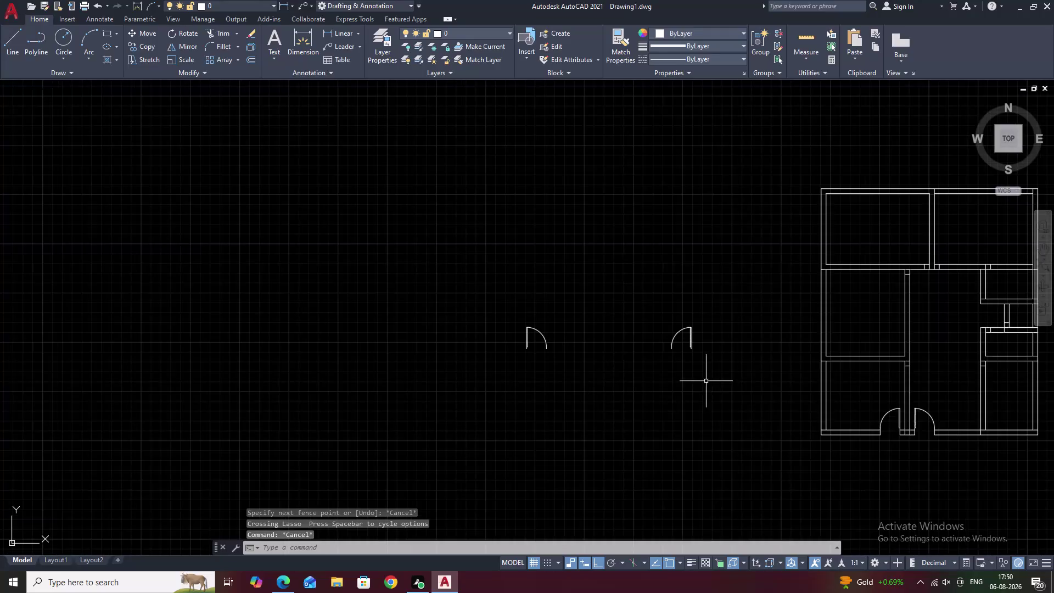
Bring the door swings into view and select the left loose door swing.
middle_drag(706, 381, 570, 358)
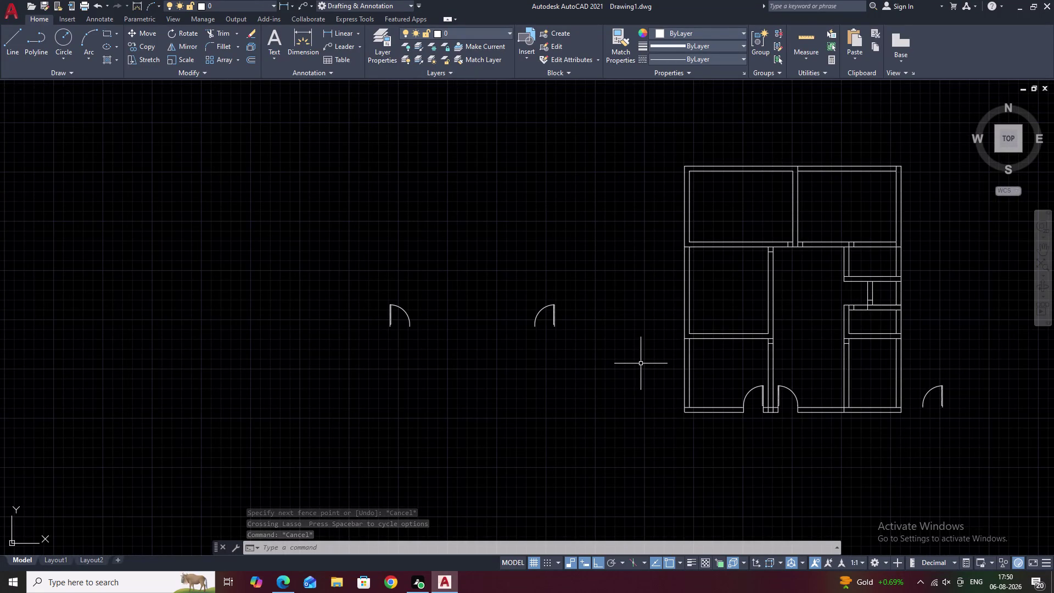
scroll(up, 3)
key(Escape)
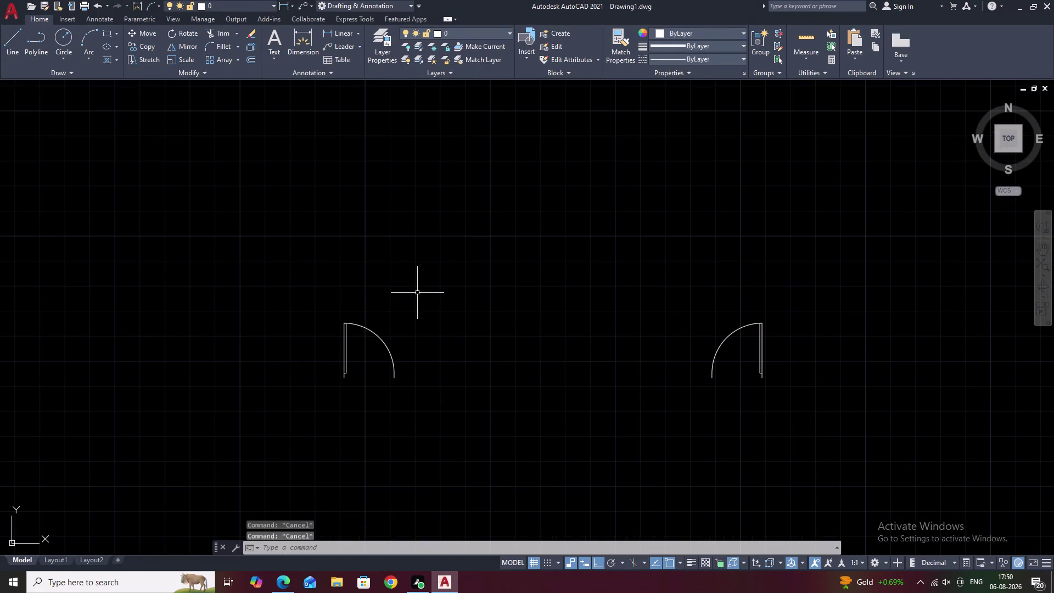
scroll(down, 3)
drag(414, 315, 396, 380)
click(414, 382)
right_click(414, 382)
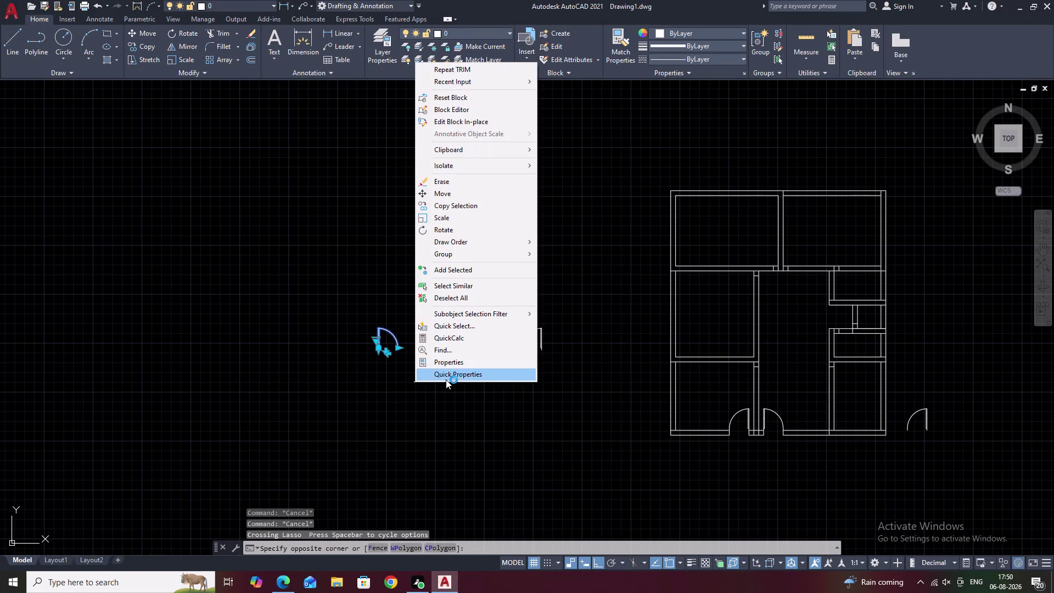
key(r)
key(Escape)
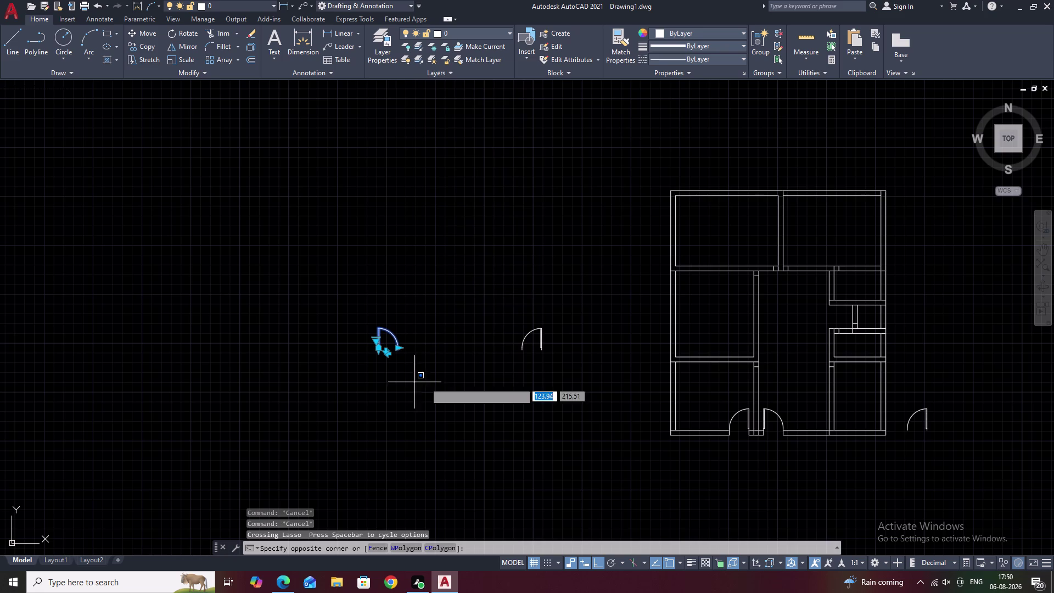
key(Escape)
Rotate the door swing with RO, then undo the incorrect rotation.
text(RP)
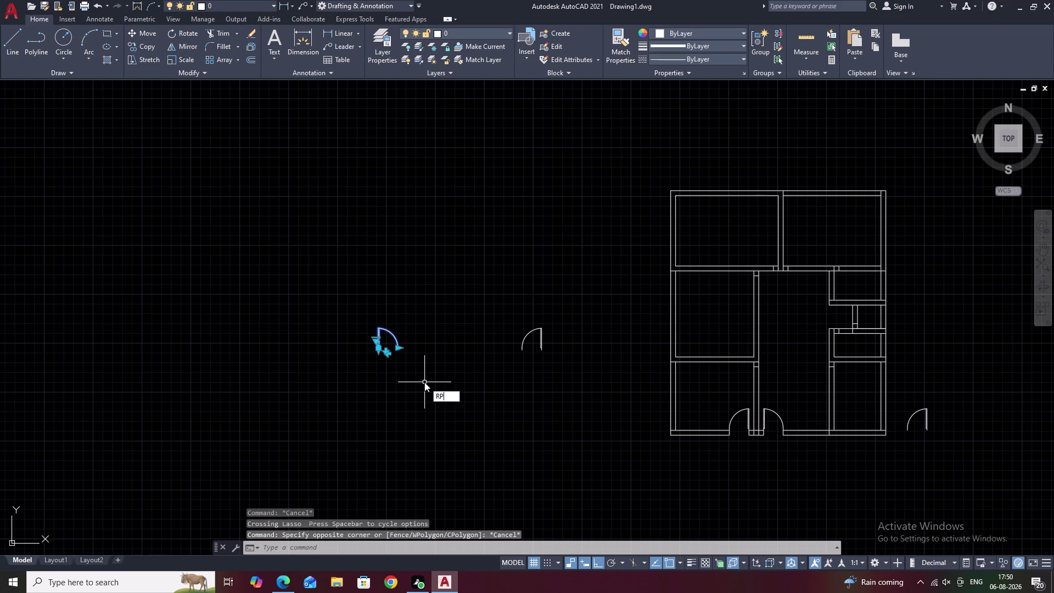
key(BackSpace)
text(O)
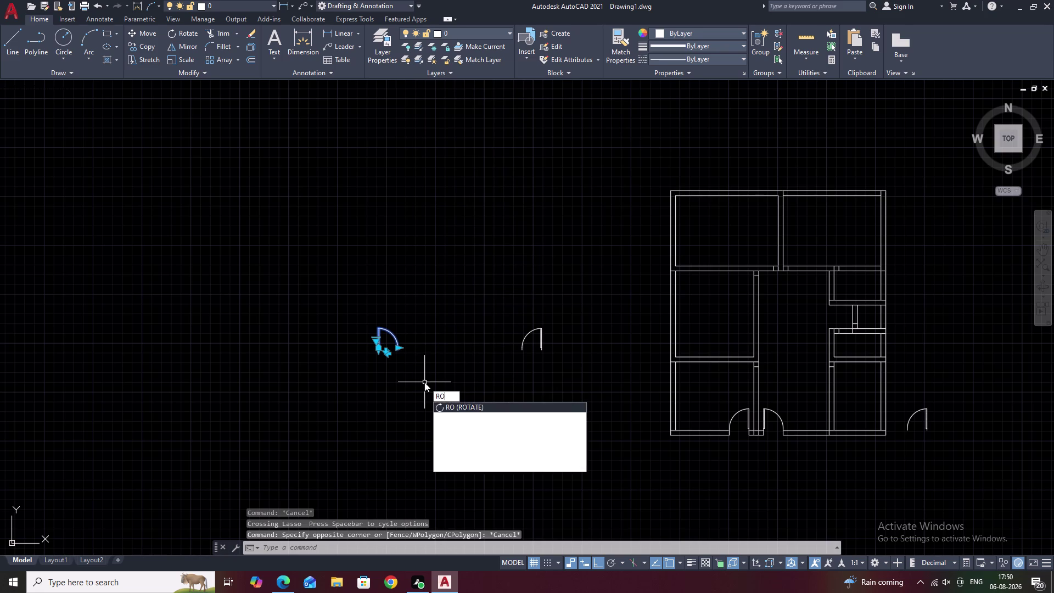
key(space)
scroll(up, 3)
click(371, 340)
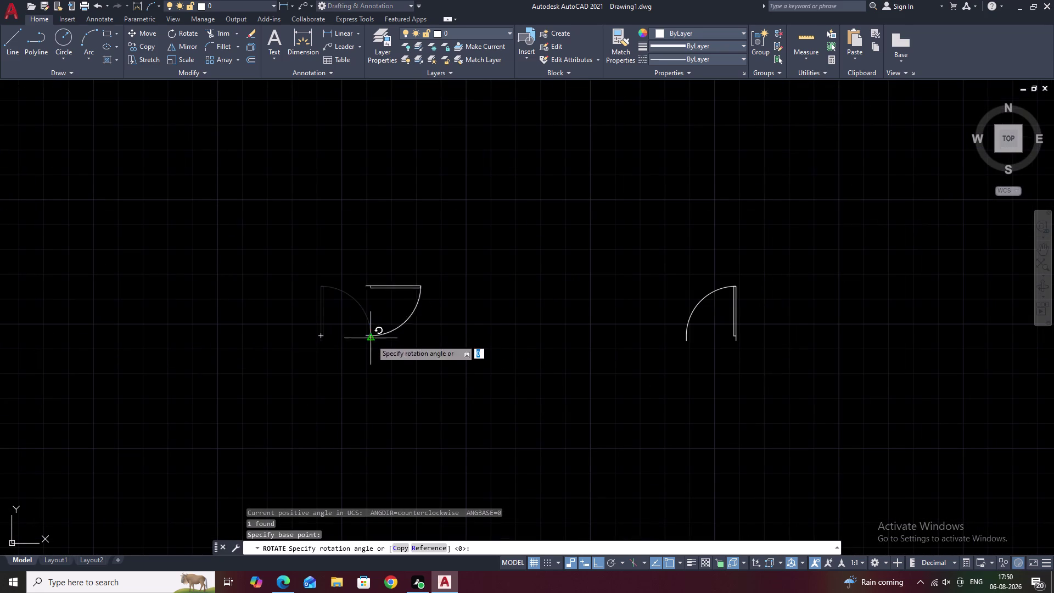
click(346, 285)
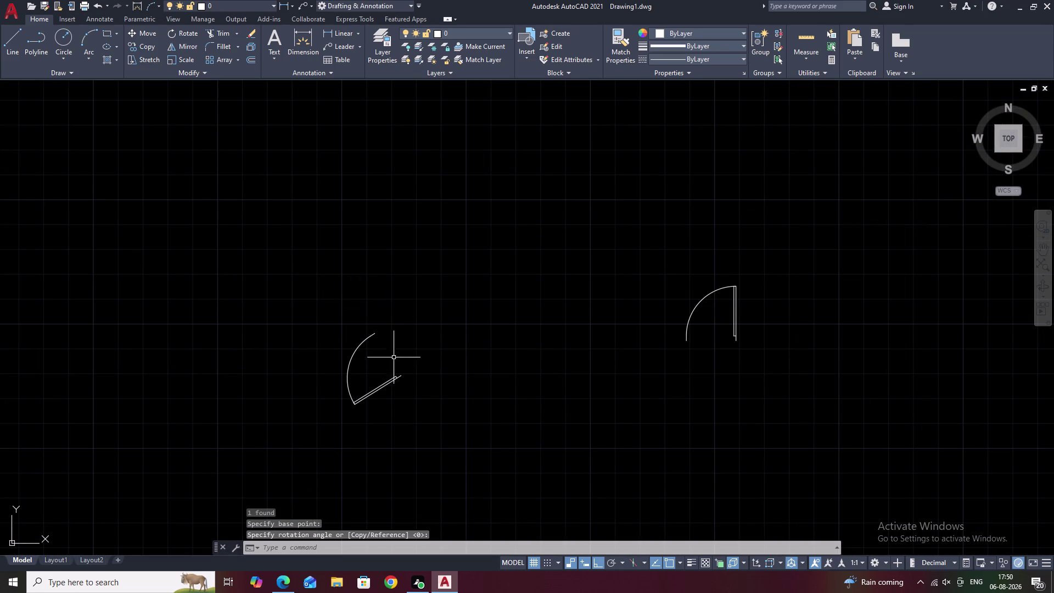
key(ctrl+z)
key(Escape)
Reselect the left door swing and rotate it 90 degrees.
drag(399, 320, 369, 321)
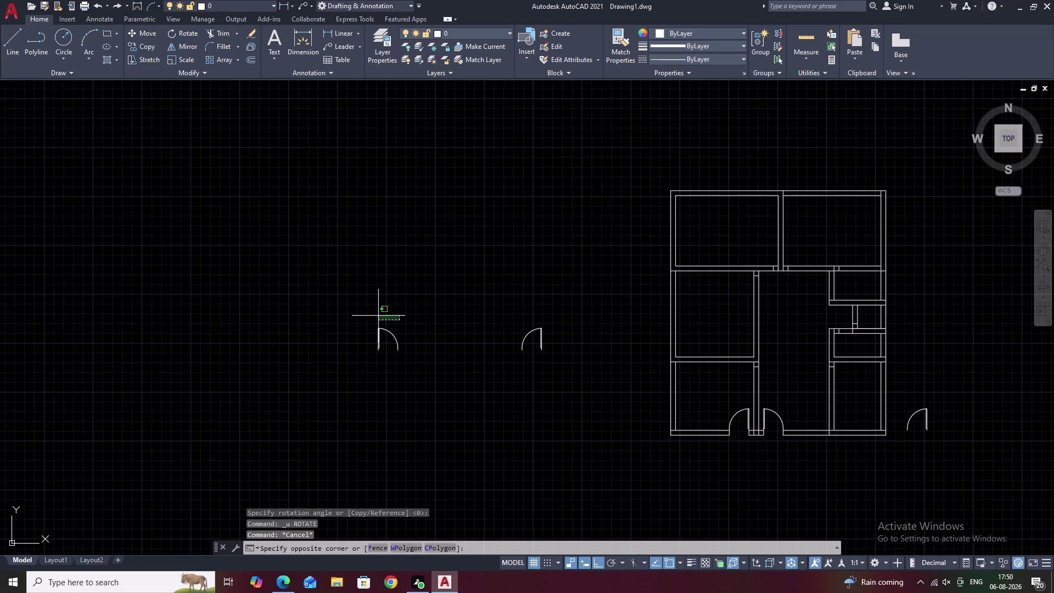
drag(370, 321, 407, 405)
text(RO)
key(space)
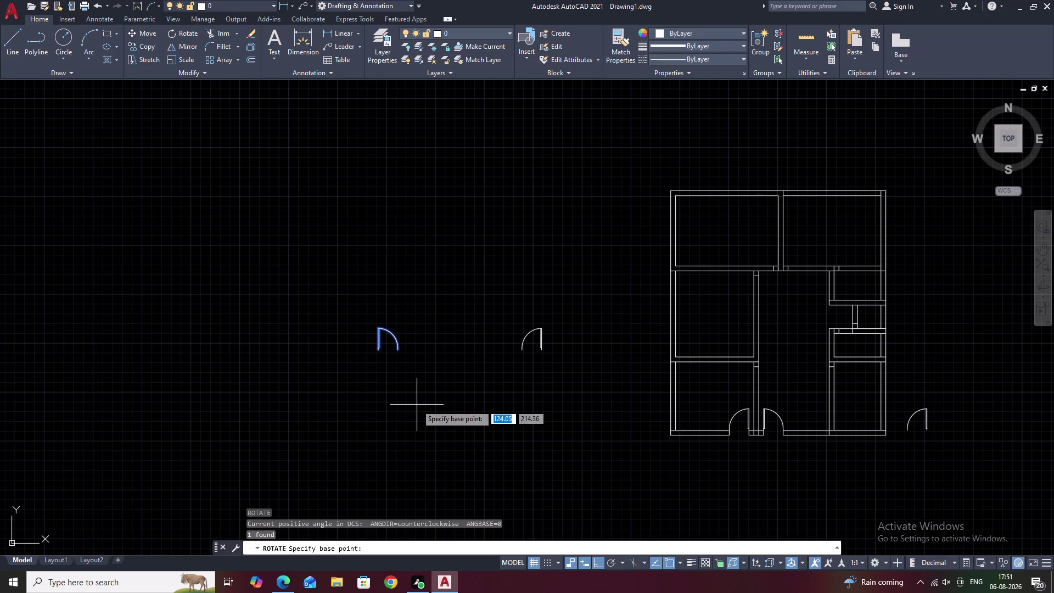
click(398, 353)
click(373, 303)
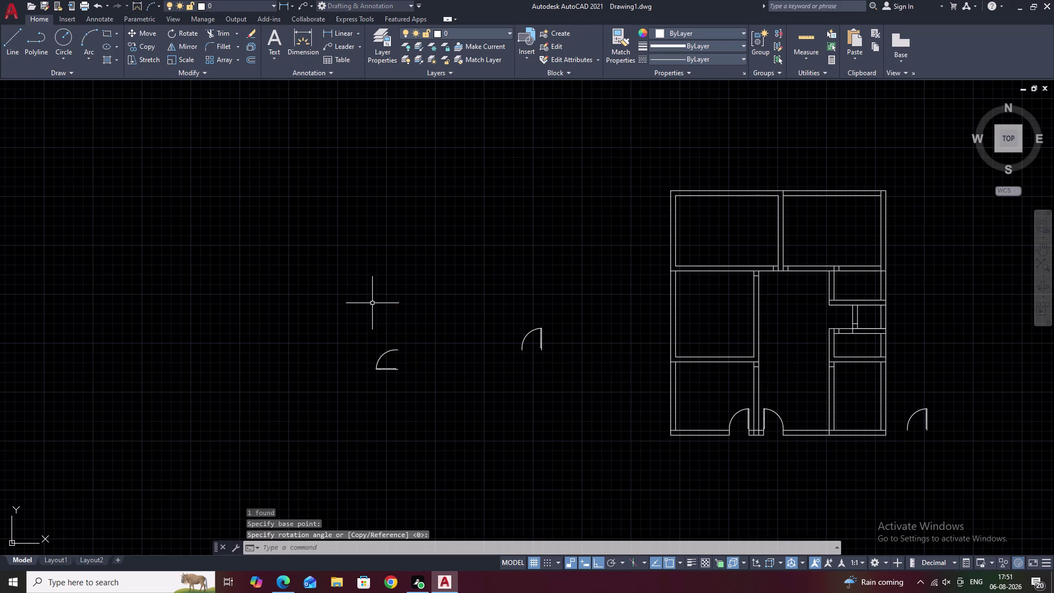
key(Escape)
Select the rotated door swing and start MIRROR.
drag(418, 340, 416, 426)
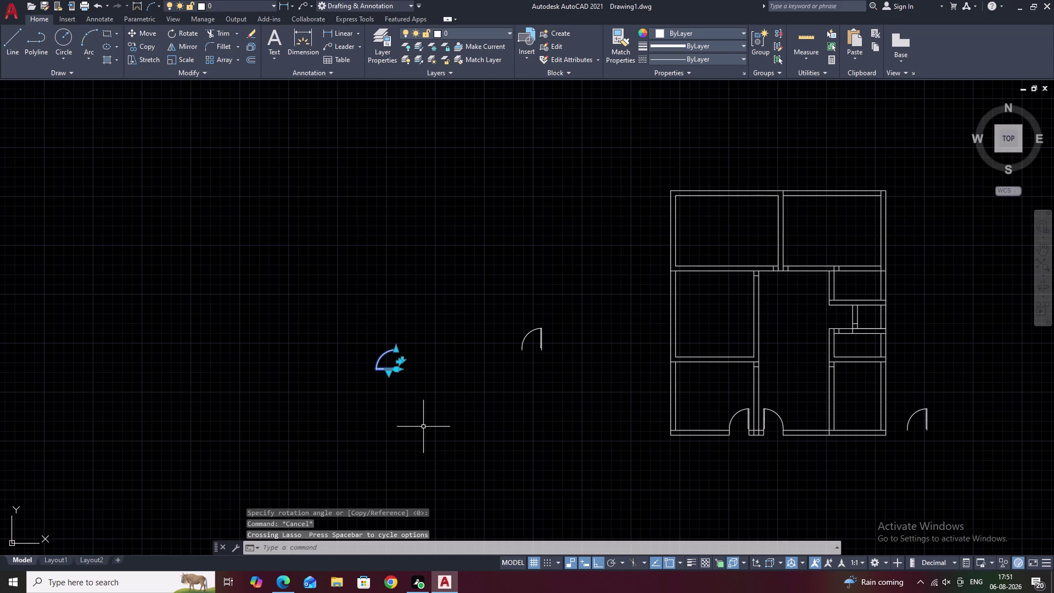
text(MI)
key(space)
Mirror the door swing across a drawn line, keeping the original.
click(399, 322)
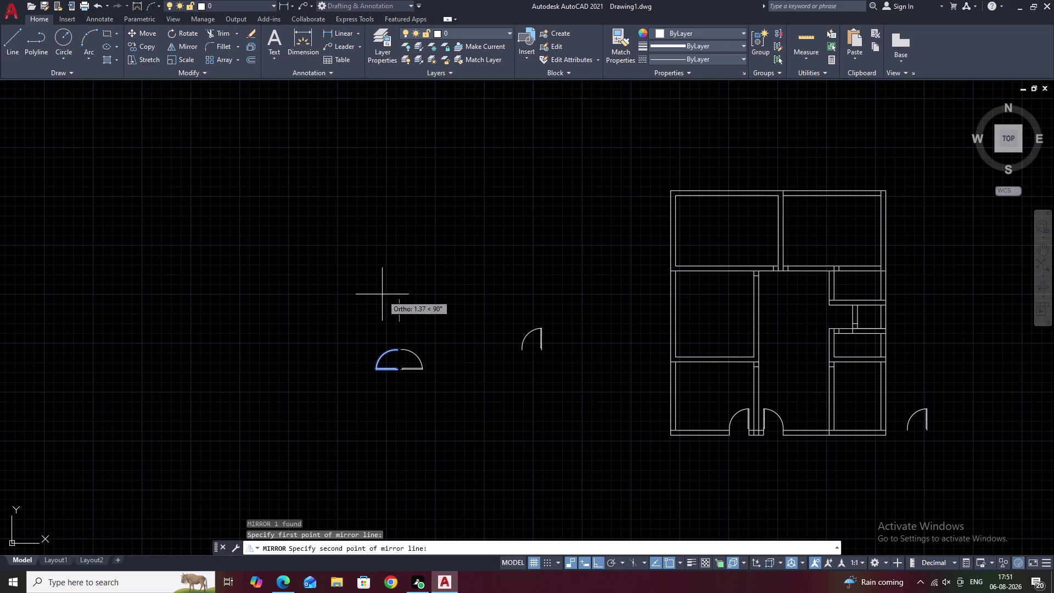
click(331, 353)
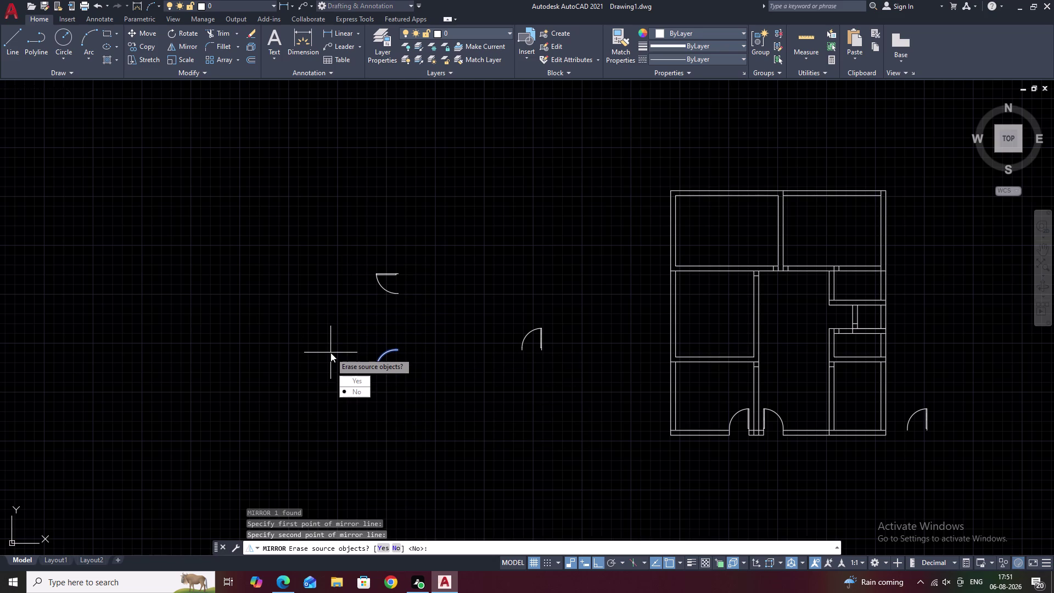
text(N)
key(space)
scroll(up, 3)
scroll(down, 3)
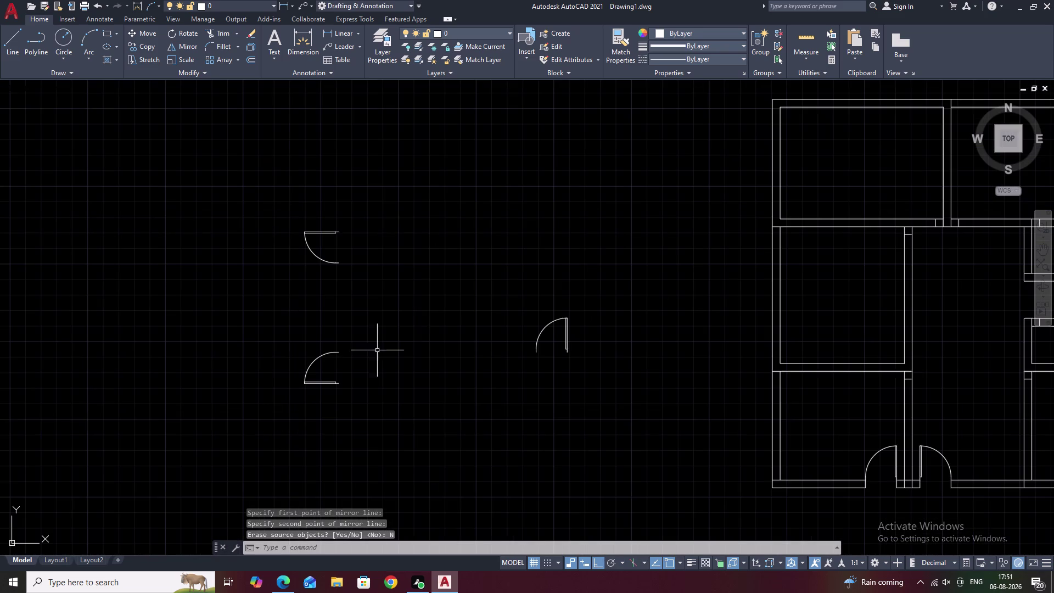
Move the mirrored copy against the interior wall of the plan.
drag(391, 216, 335, 303)
text(M)
key(space)
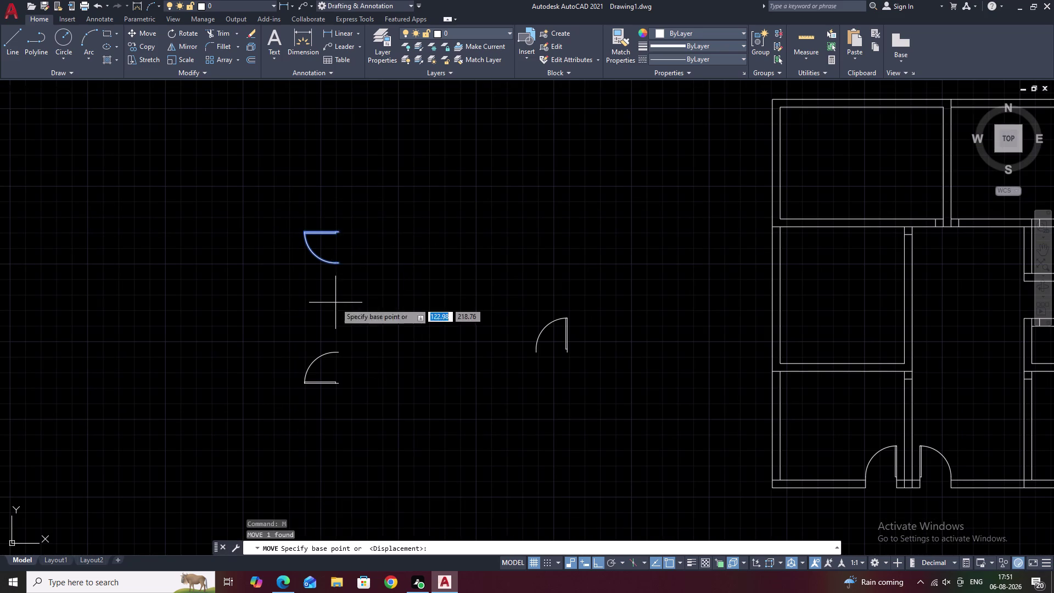
scroll(up, 3)
click(365, 235)
scroll(down, 3)
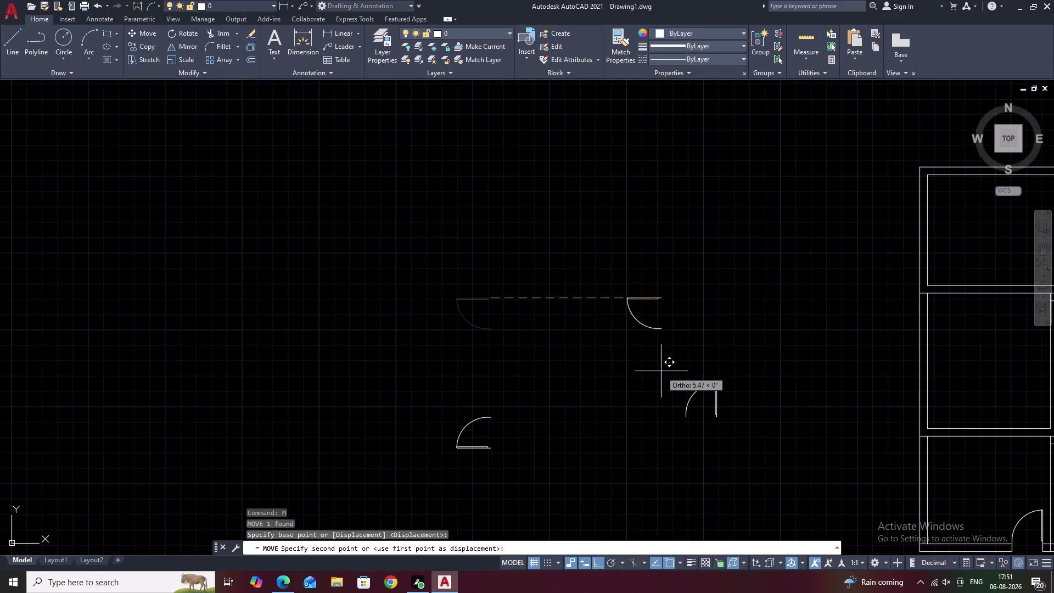
middle_drag(661, 371, 363, 280)
scroll(up, 3)
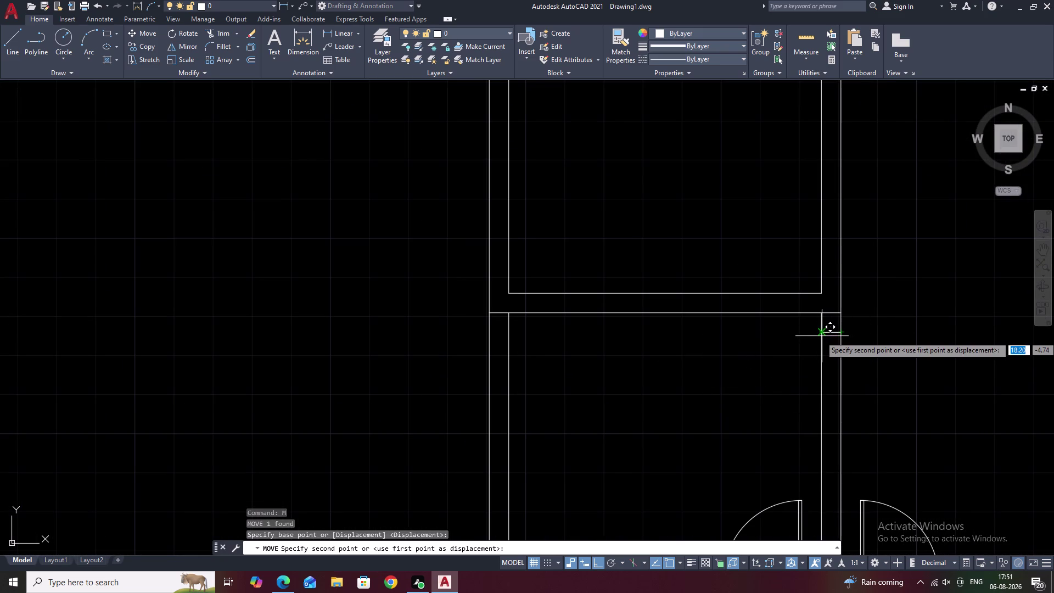
scroll(up, 3)
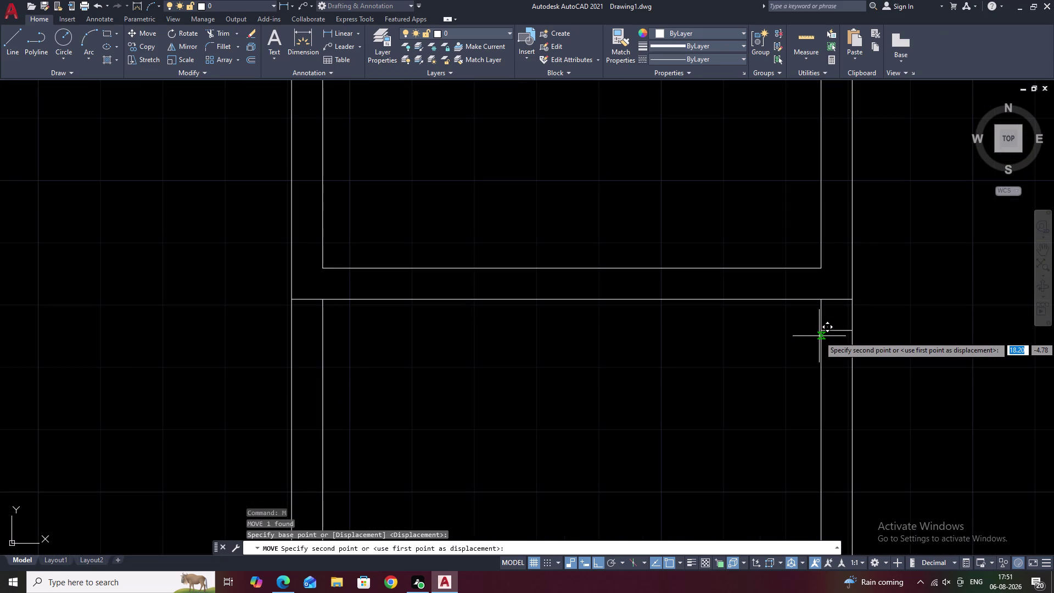
click(820, 333)
middle_drag(885, 380, 747, 354)
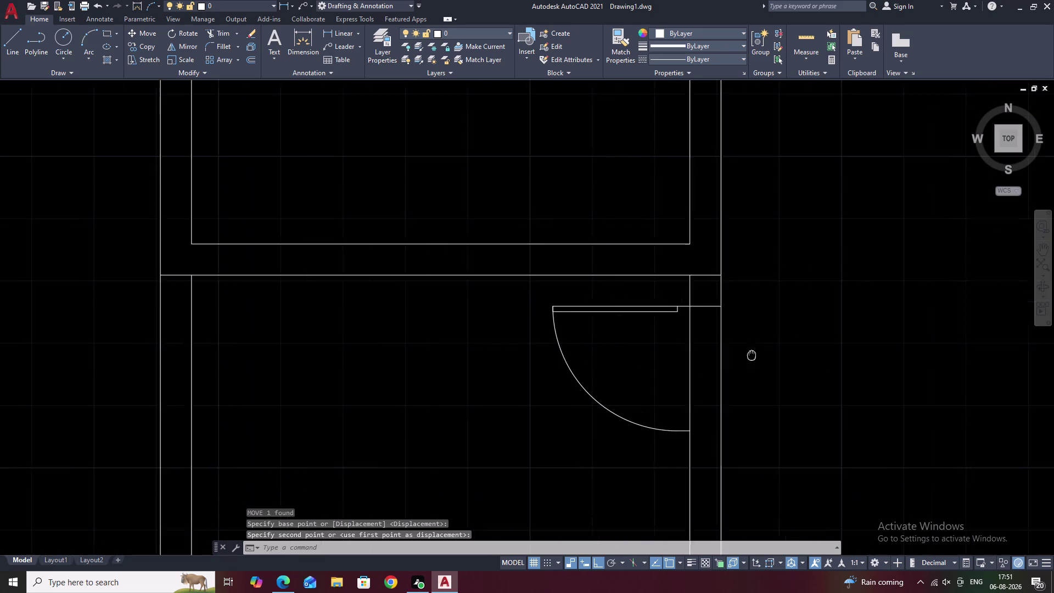
Offset the wall line at the default distance to mark the door opening edge.
middle_drag(747, 354, 737, 350)
key(Escape)
text(O)
key(space)
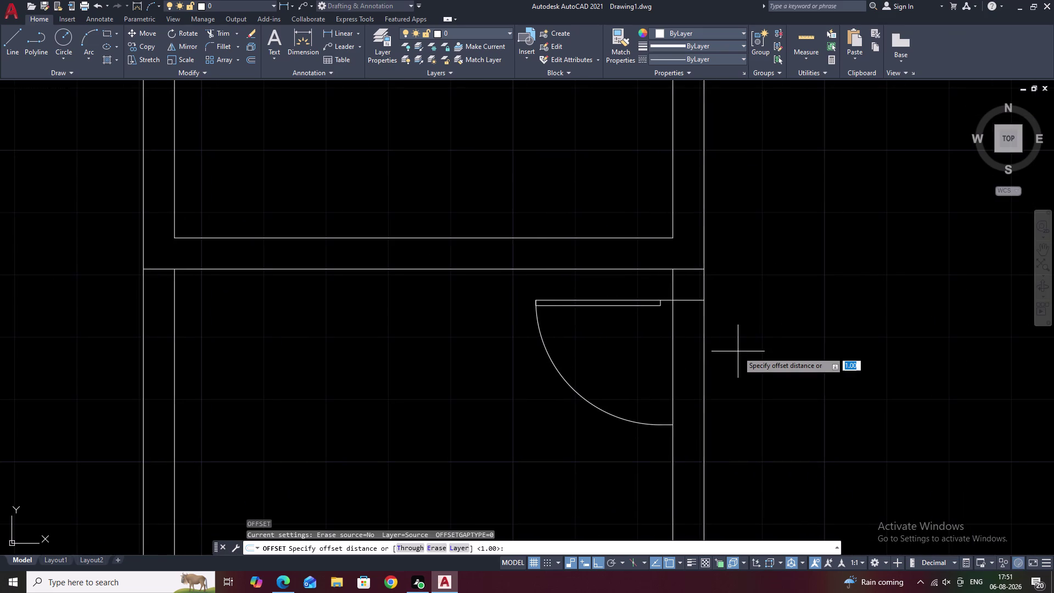
key(space)
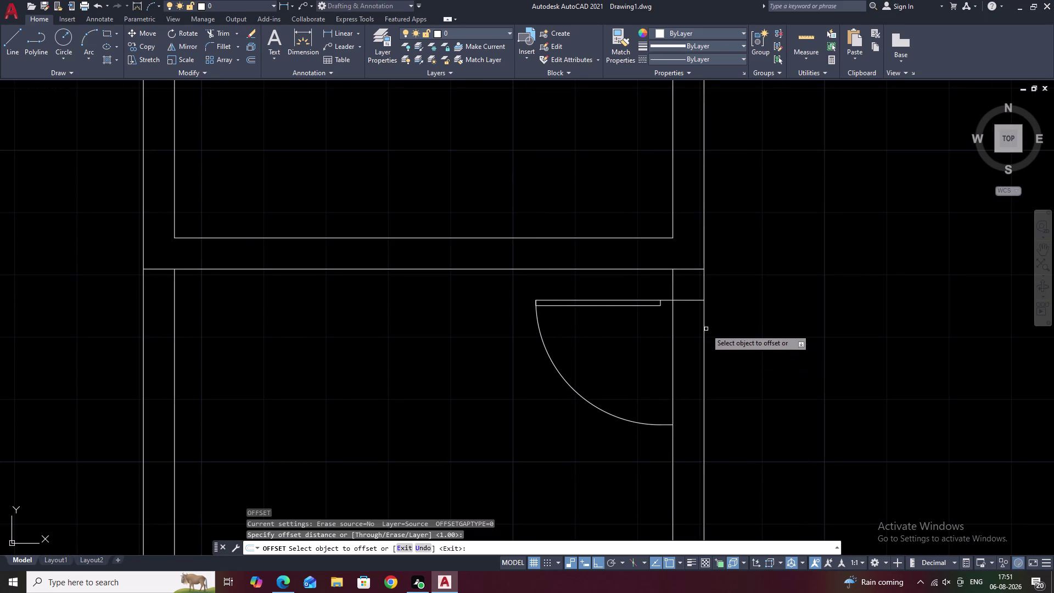
click(688, 300)
click(693, 359)
key(Escape)
key(Escape)
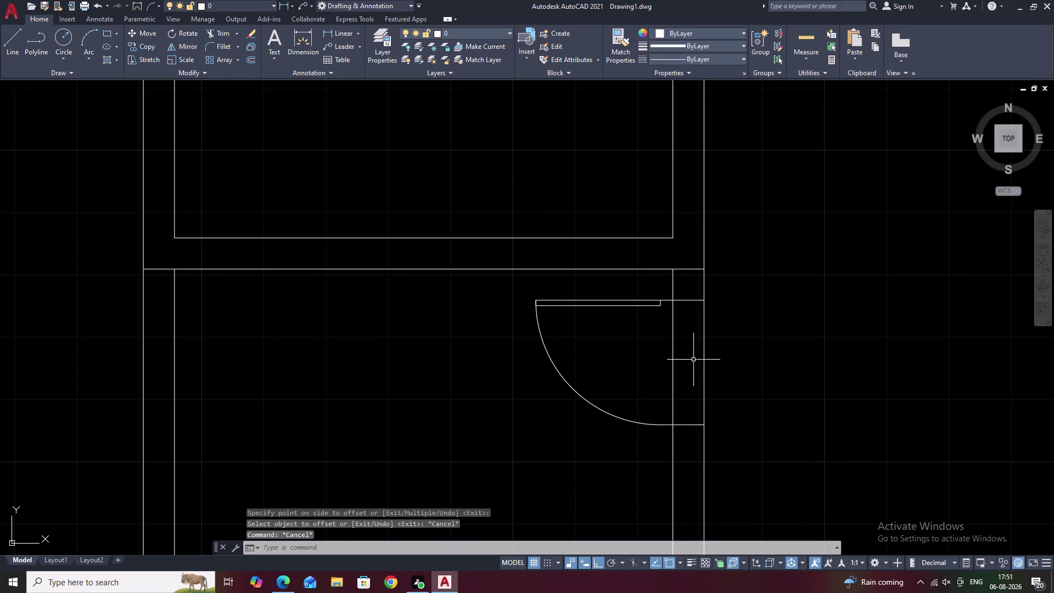
Trim the wall lines inside the door opening with a fence.
text(TR)
key(space)
drag(777, 352, 638, 366)
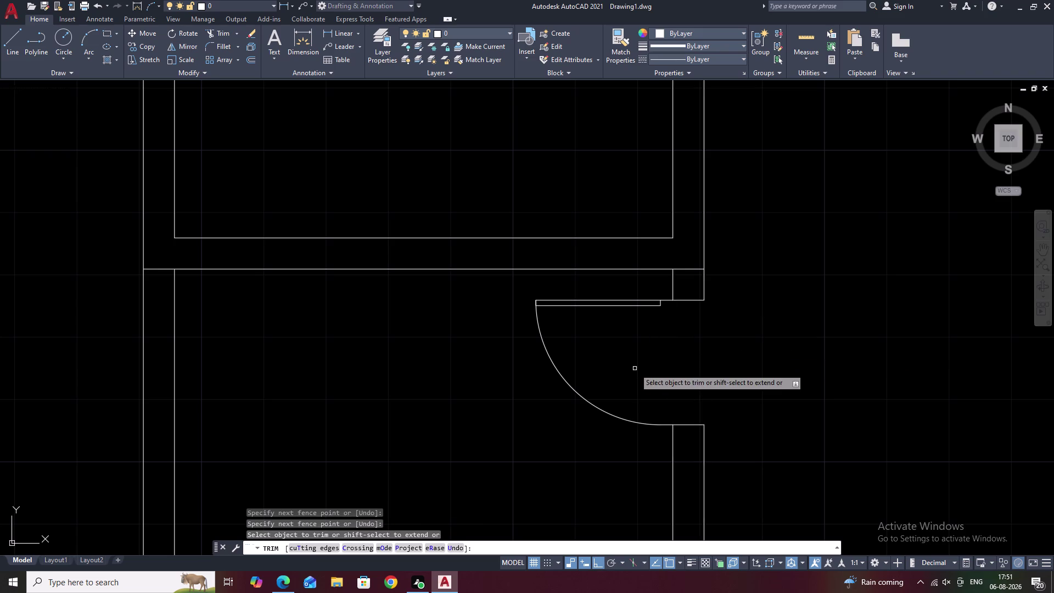
scroll(down, 3)
scroll(down, 3)
Zoom out and pan across the floor plan toward the loose door swings.
middle_drag(680, 379, 619, 443)
scroll(up, 3)
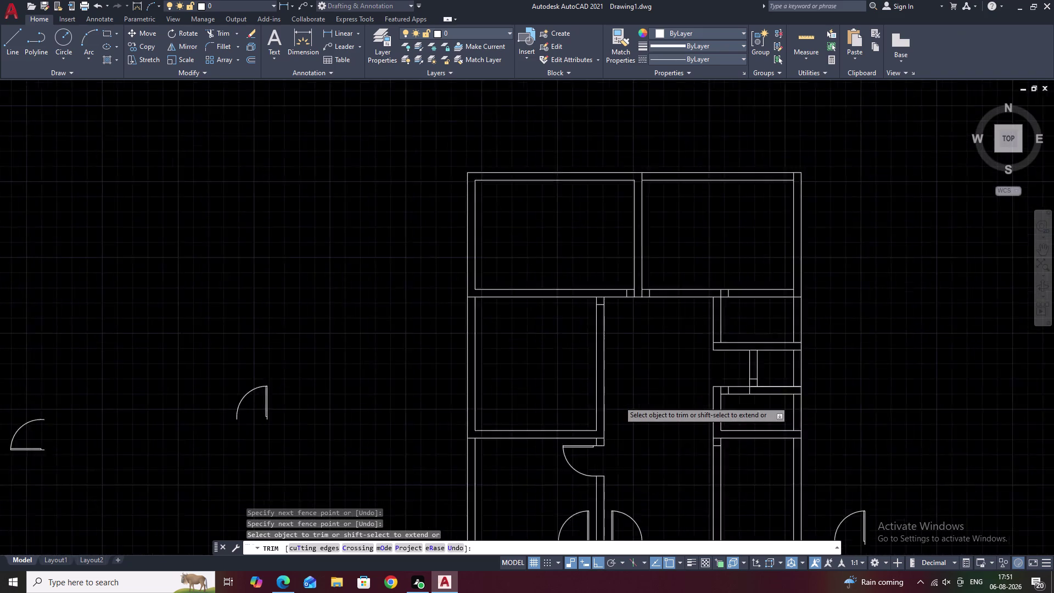
middle_drag(604, 422, 615, 391)
middle_drag(625, 367, 620, 444)
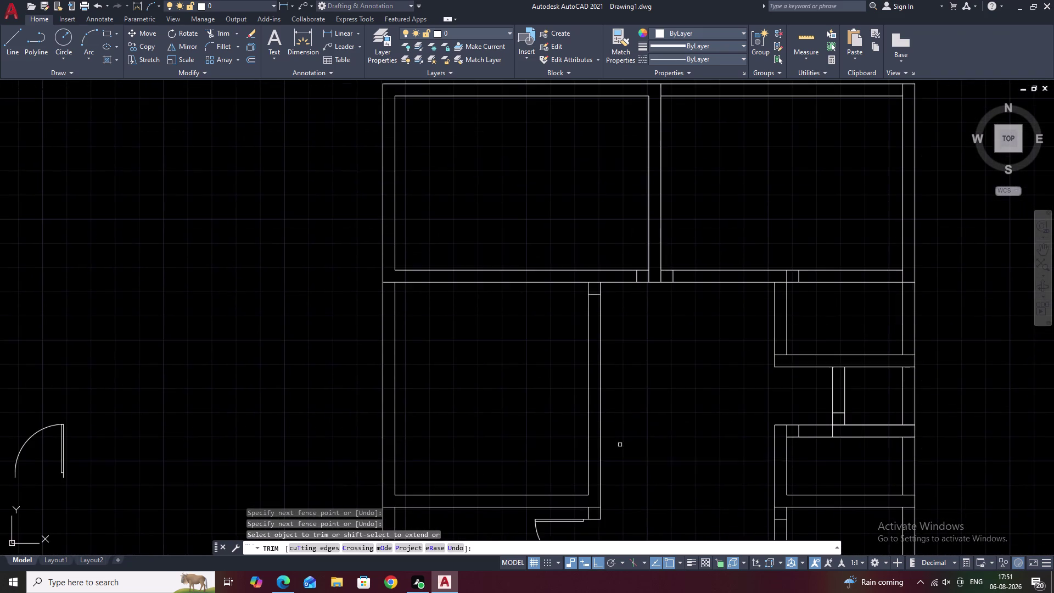
scroll(down, 3)
middle_drag(471, 386, 690, 362)
scroll(down, 3)
middle_click(689, 390)
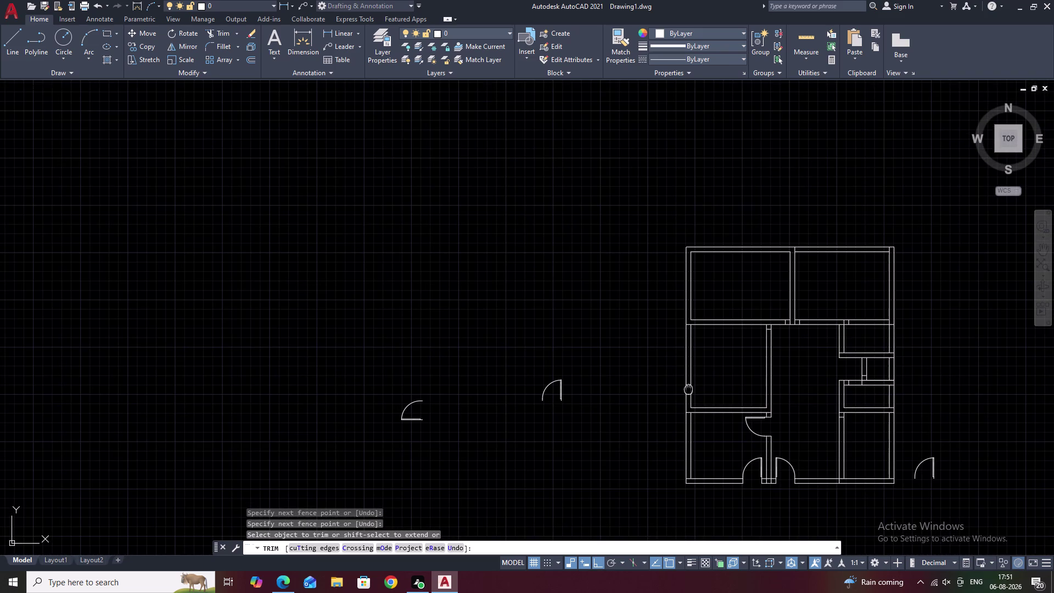
scroll(up, 3)
scroll(down, 3)
middle_drag(278, 411, 386, 364)
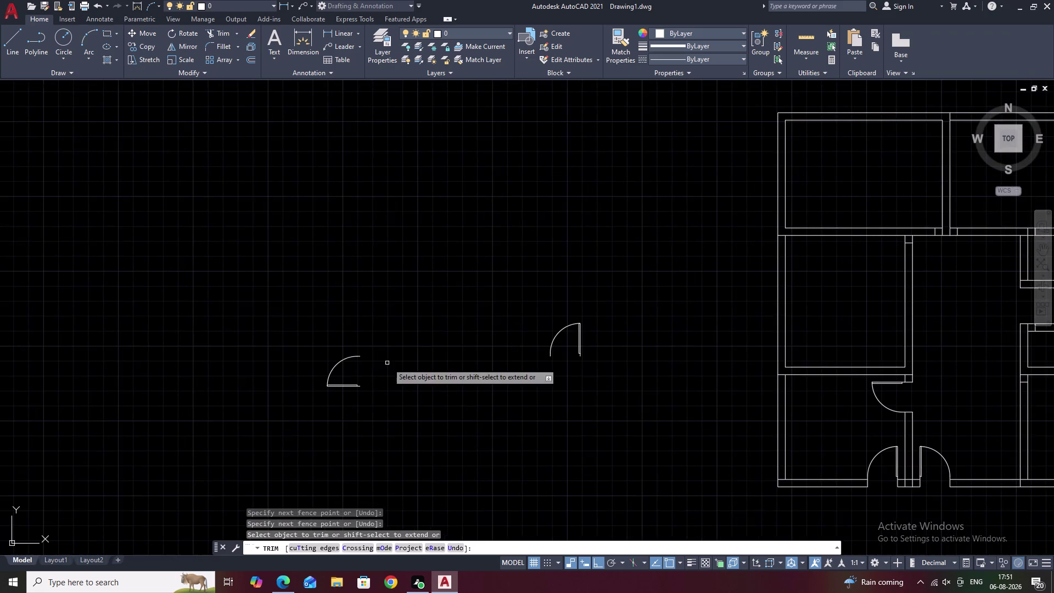
key(Escape)
scroll(up, 3)
click(357, 348)
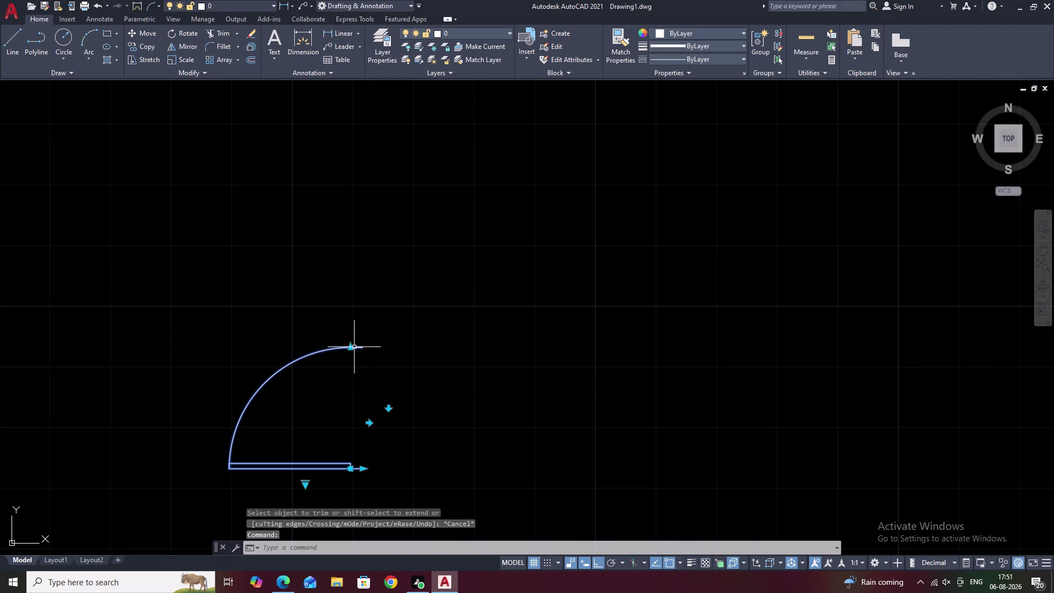
click(352, 347)
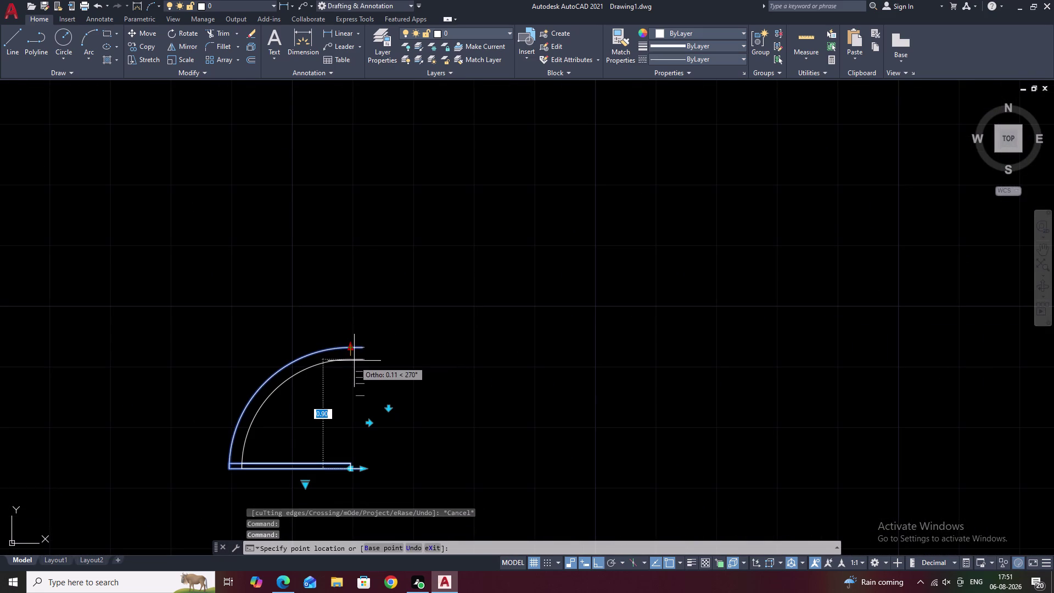
click(355, 360)
scroll(down, 3)
middle_drag(359, 386, 383, 349)
key(Escape)
drag(439, 318, 320, 336)
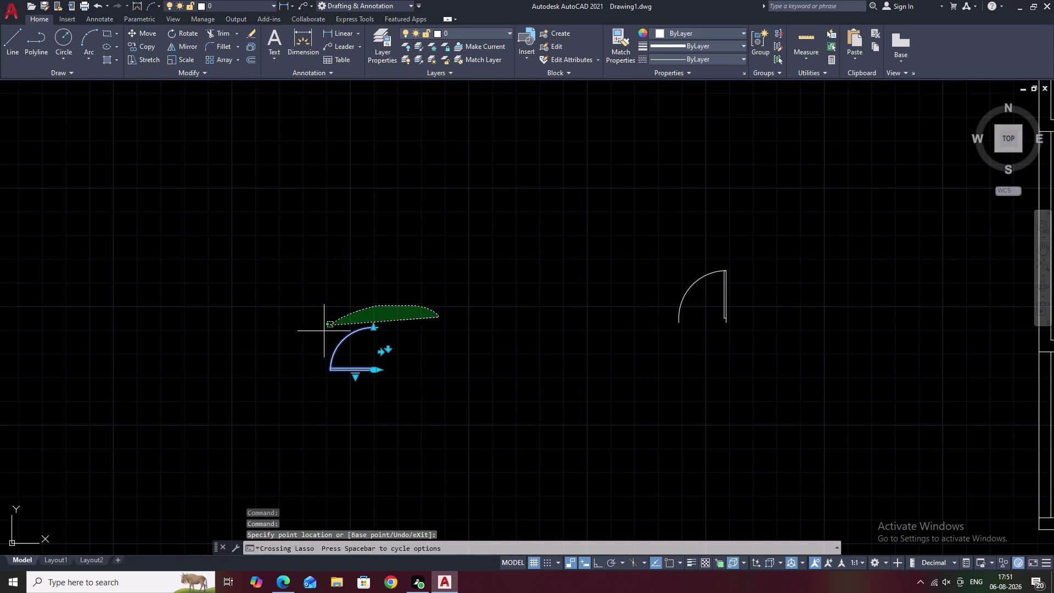
drag(320, 336, 406, 429)
key(Escape)
key(Escape)
drag(392, 296, 284, 393)
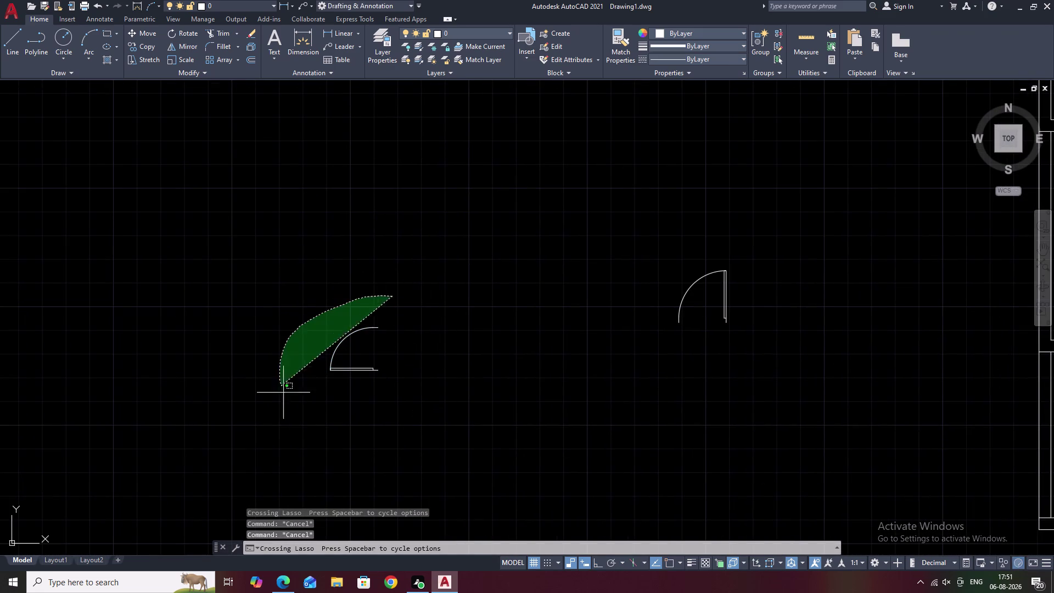
drag(283, 392, 419, 438)
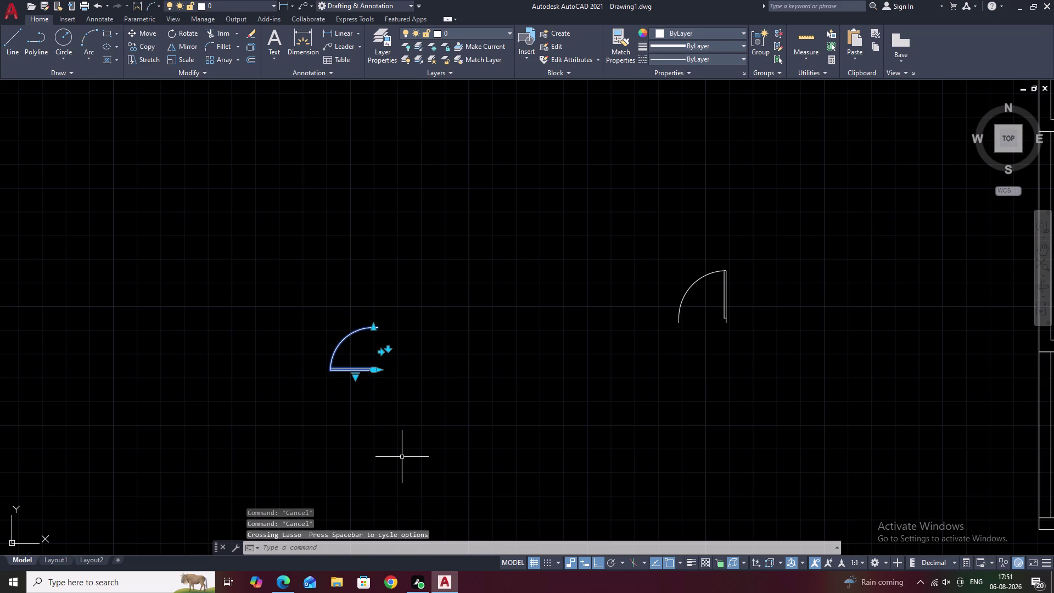
key(Escape)
drag(396, 304, 337, 317)
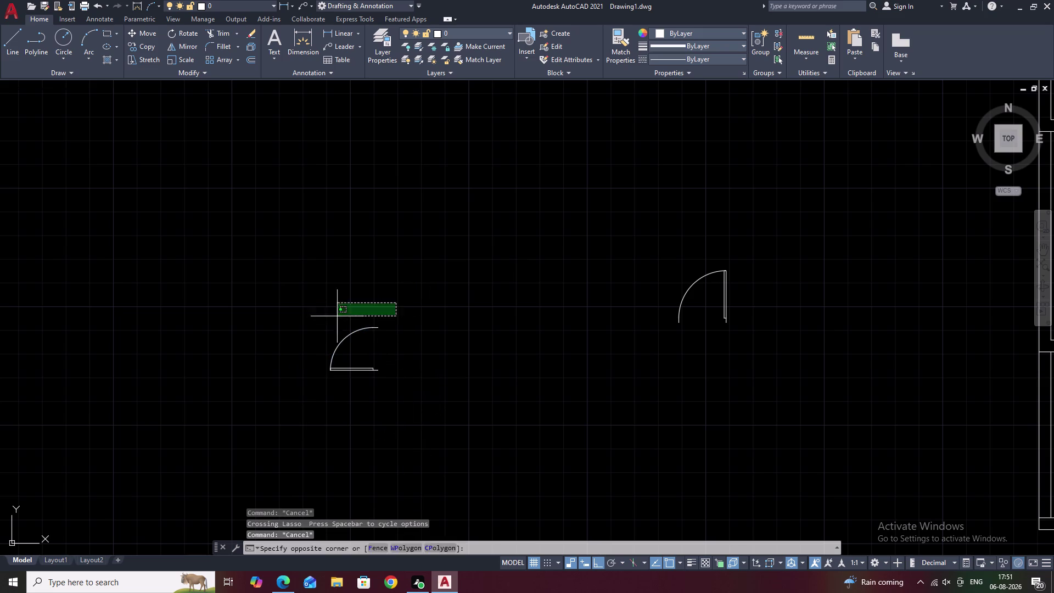
drag(337, 316, 334, 432)
click(369, 442)
right_click(373, 442)
click(374, 442)
right_click(374, 442)
text(MI)
key(space)
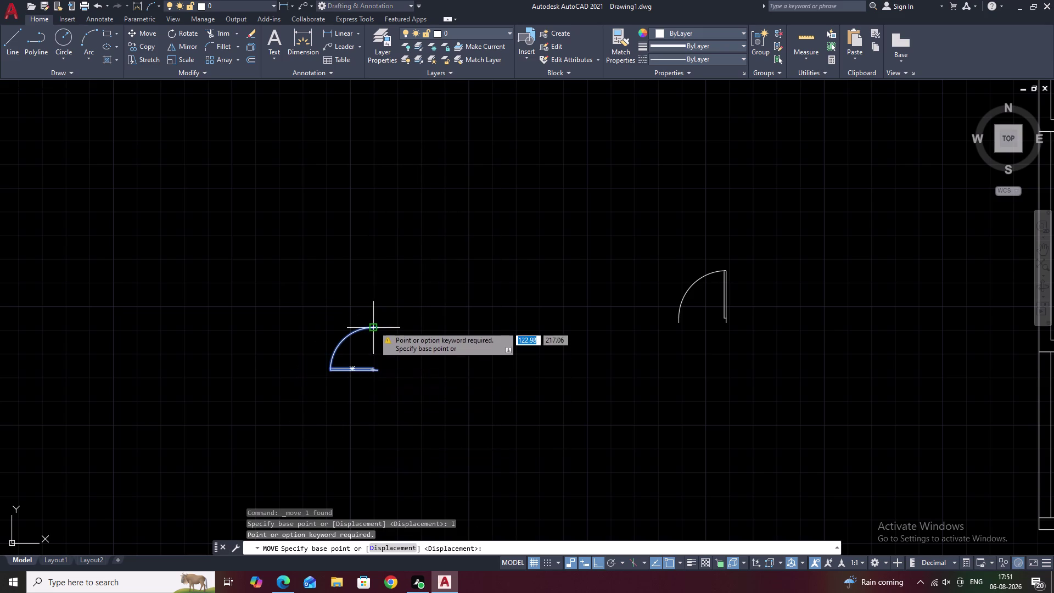
click(381, 289)
key(Escape)
drag(391, 307, 326, 427)
drag(354, 430, 382, 431)
right_drag(365, 431, 382, 431)
text(MI)
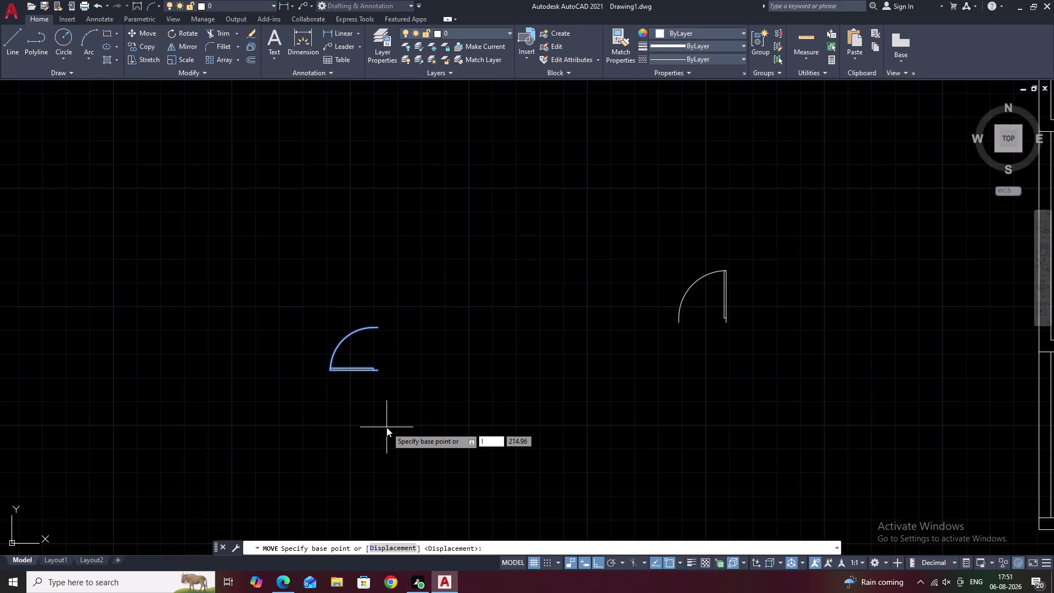
key(BackSpace)
text(MI)
key(space)
click(382, 273)
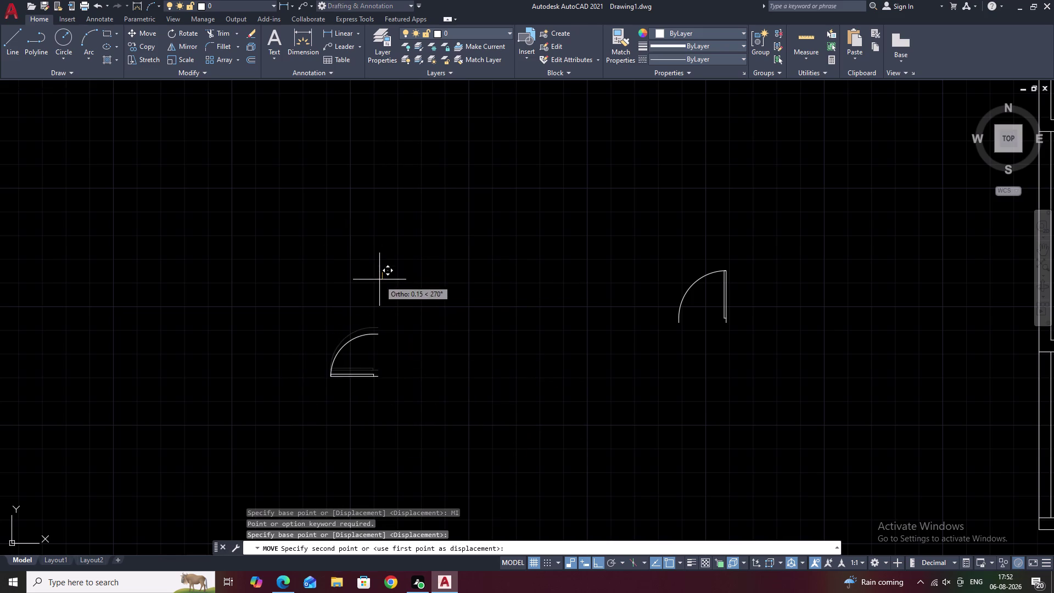
Drop the door swing slightly lower, then mirror it, keeping the original.
click(377, 286)
key(Escape)
drag(393, 305, 392, 453)
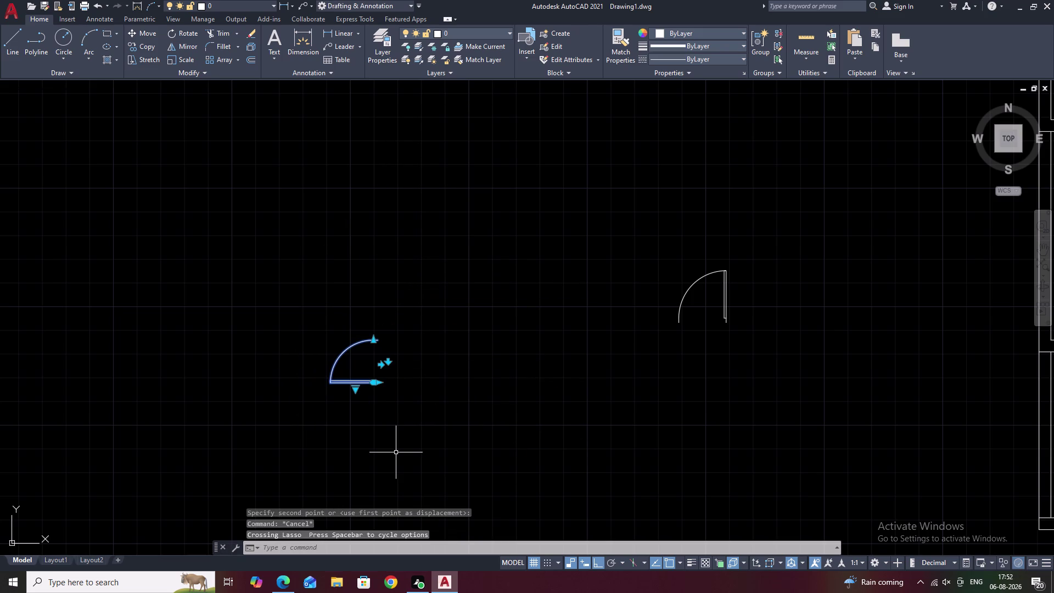
text(MI)
key(space)
click(376, 291)
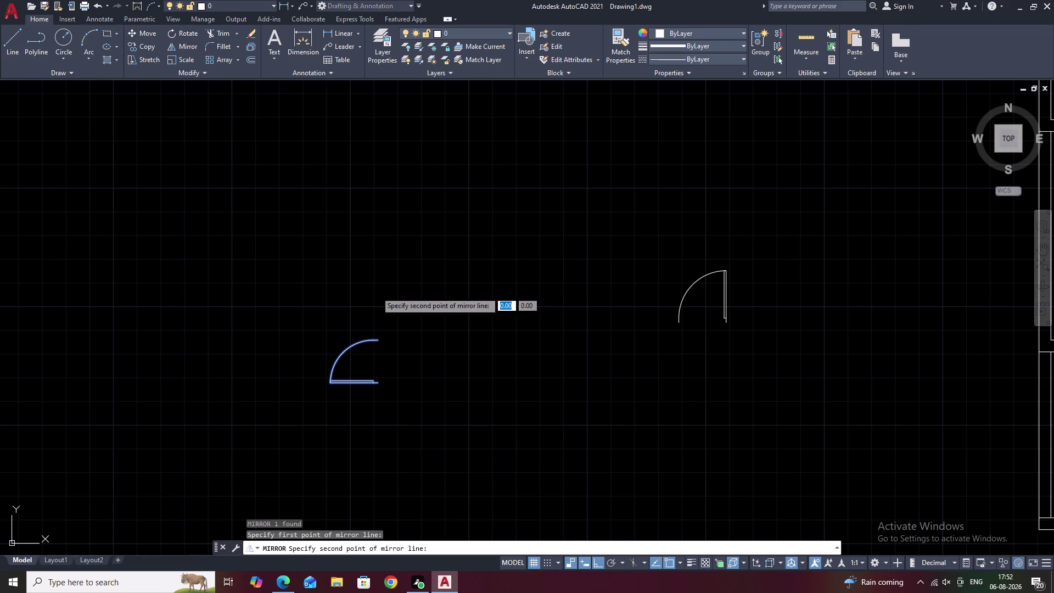
click(319, 247)
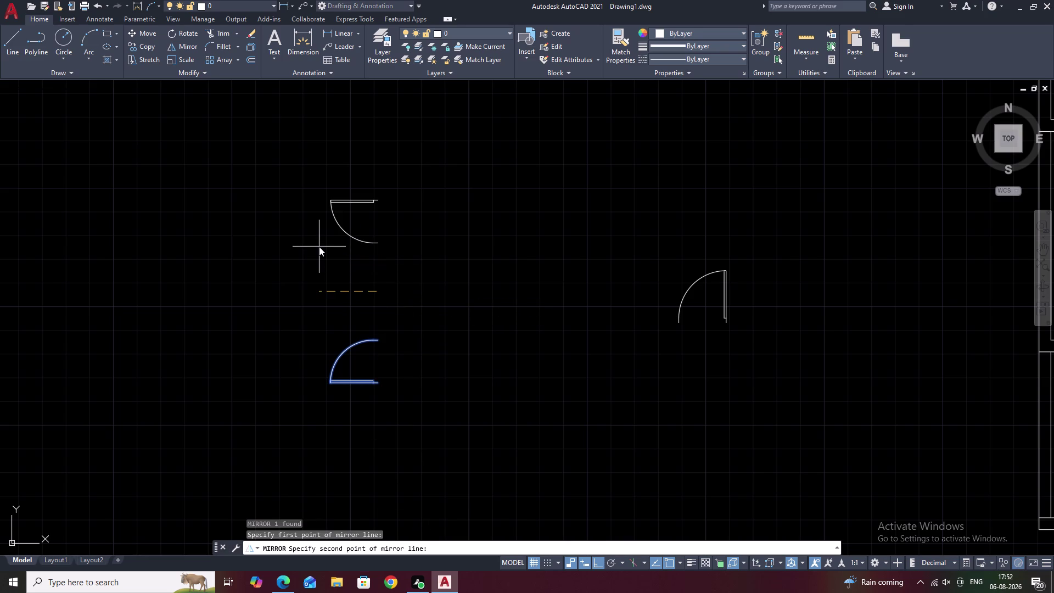
text(N)
key(space)
Select the mirrored door swing and start copying it.
drag(442, 172, 430, 309)
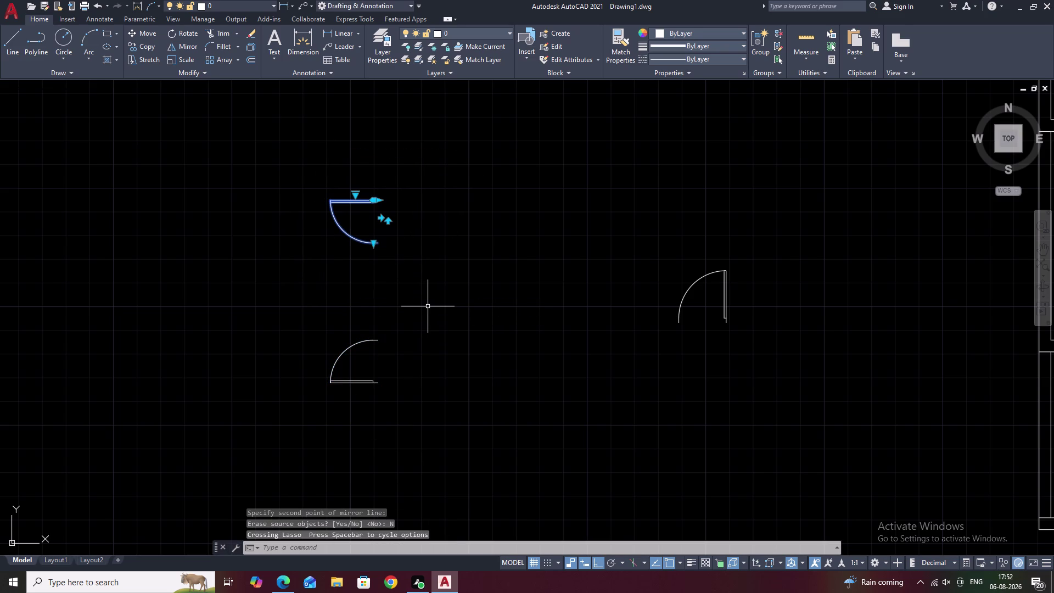
text(M)
key(space)
key(Escape)
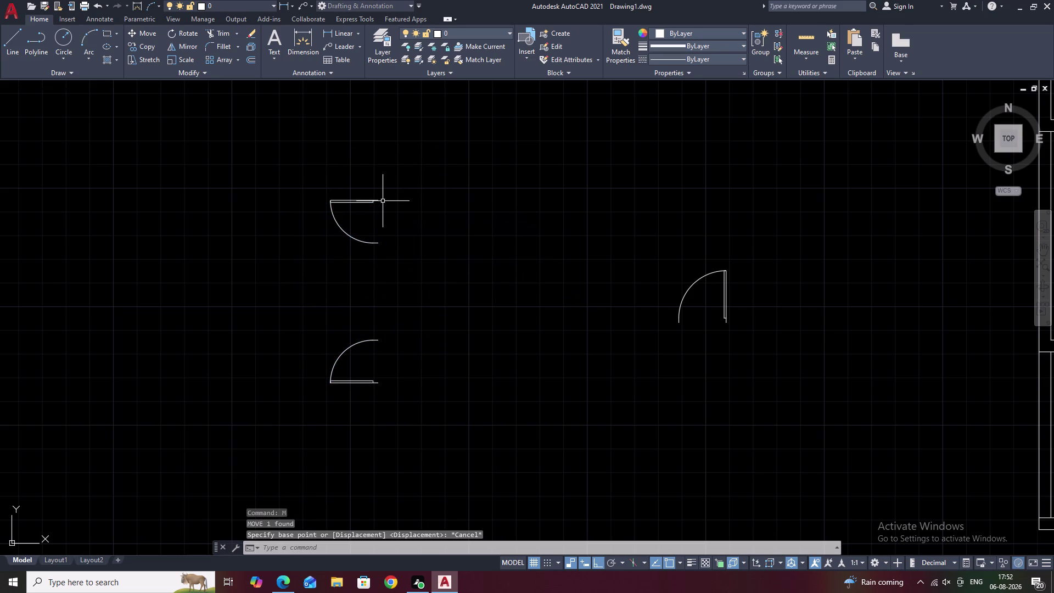
drag(343, 173, 381, 319)
click(404, 321)
text(C)
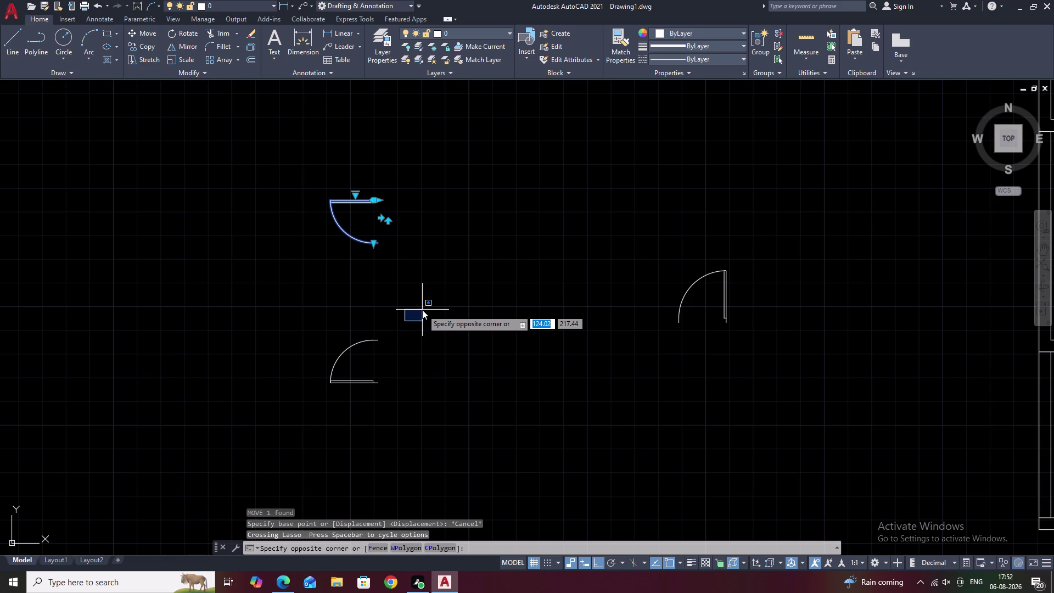
text(O)
key(space)
Copy the door swing from its leaf end onto the vertical interior wall corner.
scroll(up, 3)
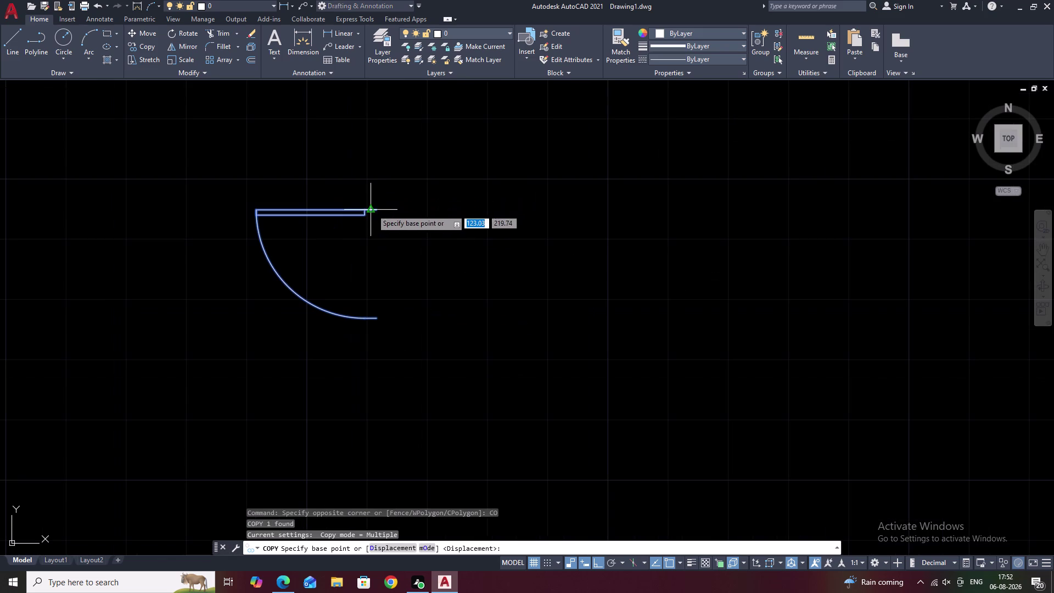
click(378, 210)
scroll(down, 3)
middle_drag(689, 375, 294, 308)
scroll(down, 3)
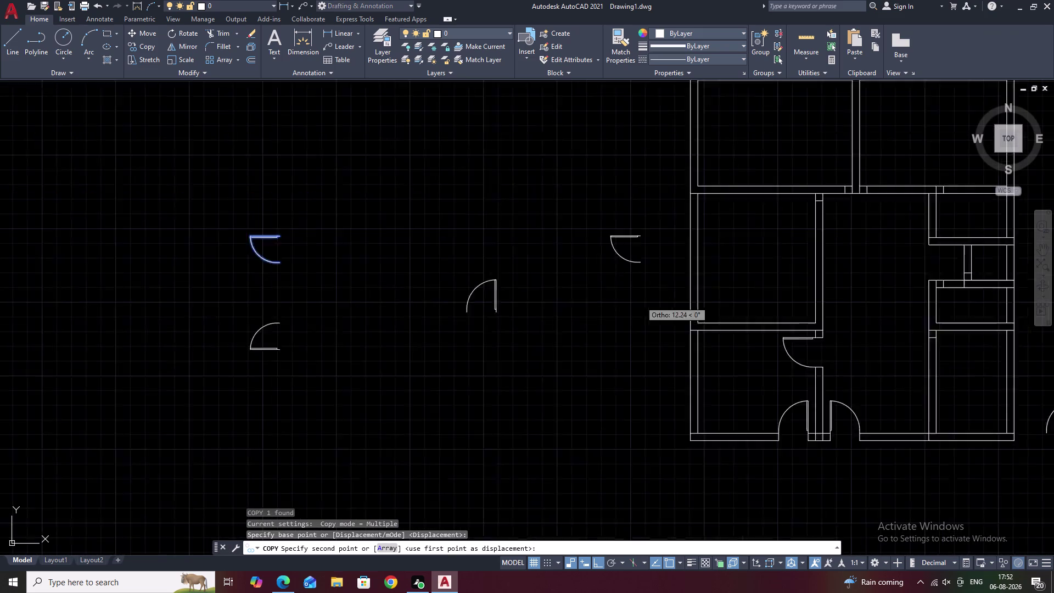
scroll(up, 3)
scroll(up, 3)
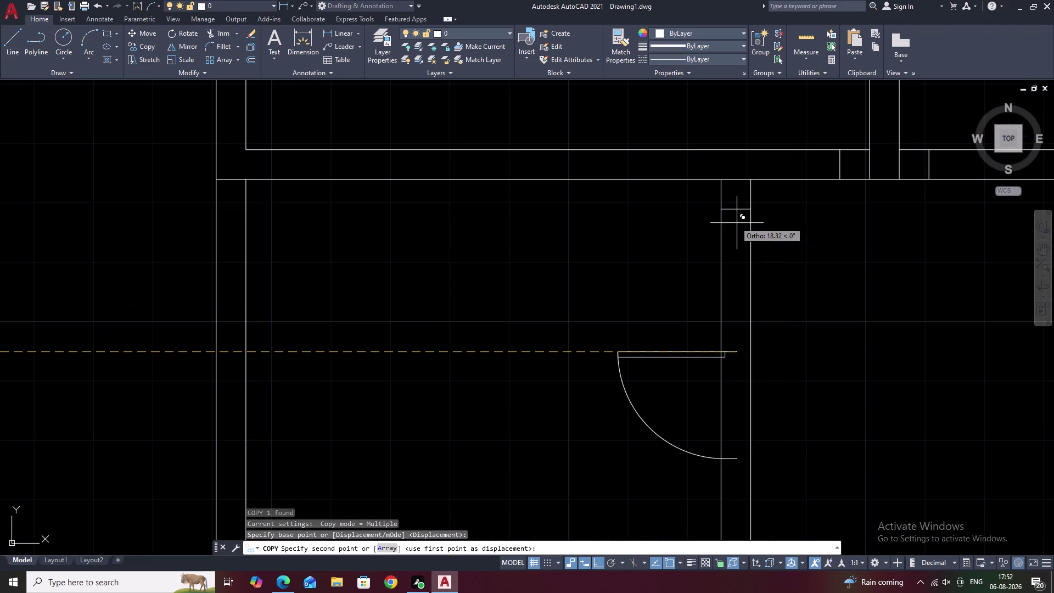
click(721, 210)
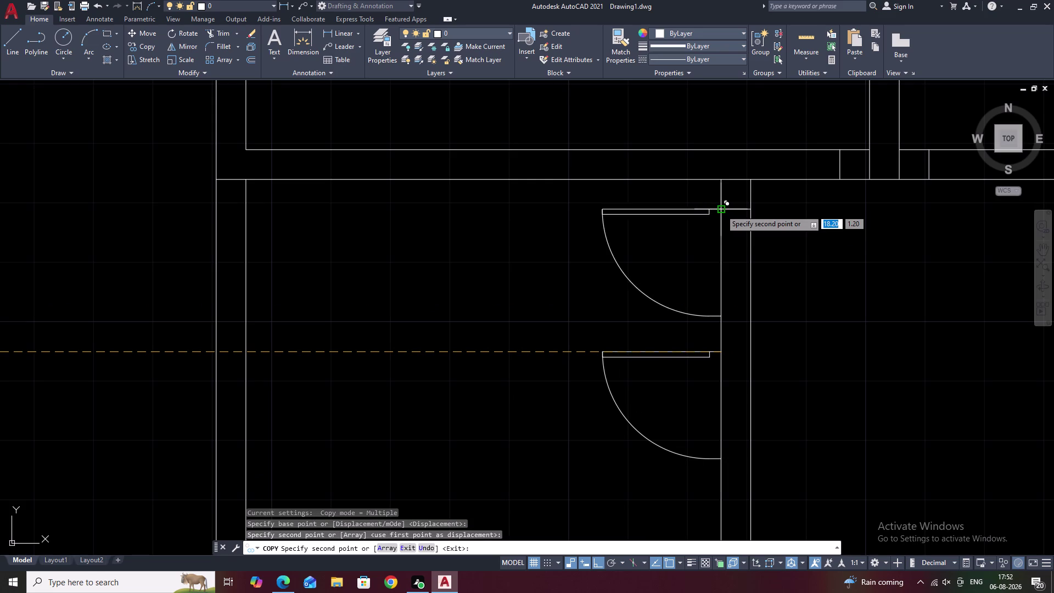
key(Escape)
text(O)
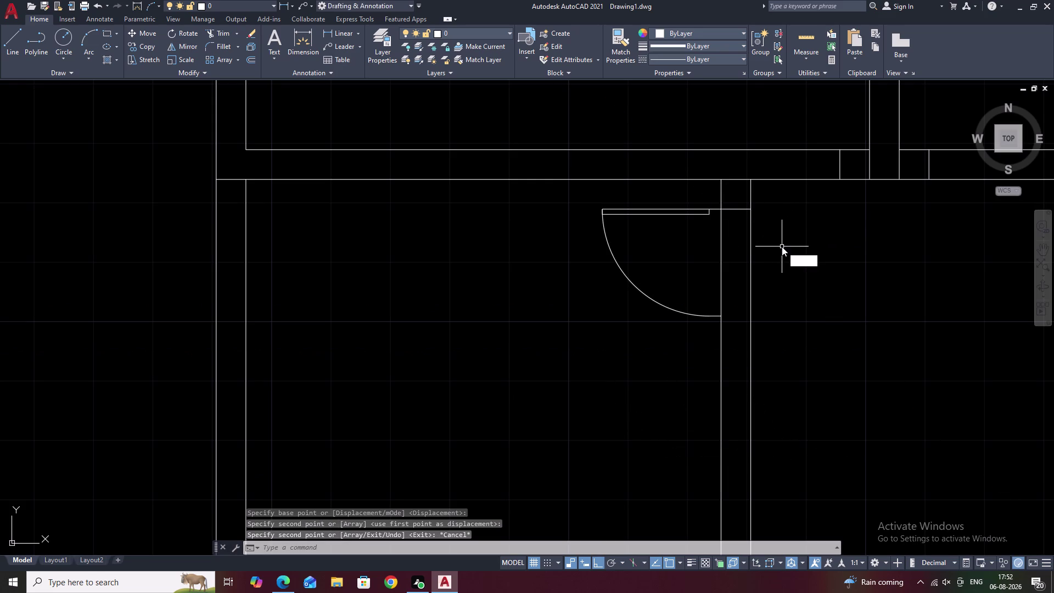
key(space)
Offset the wall end line 0.9 toward the door arc.
text(.9)
key(space)
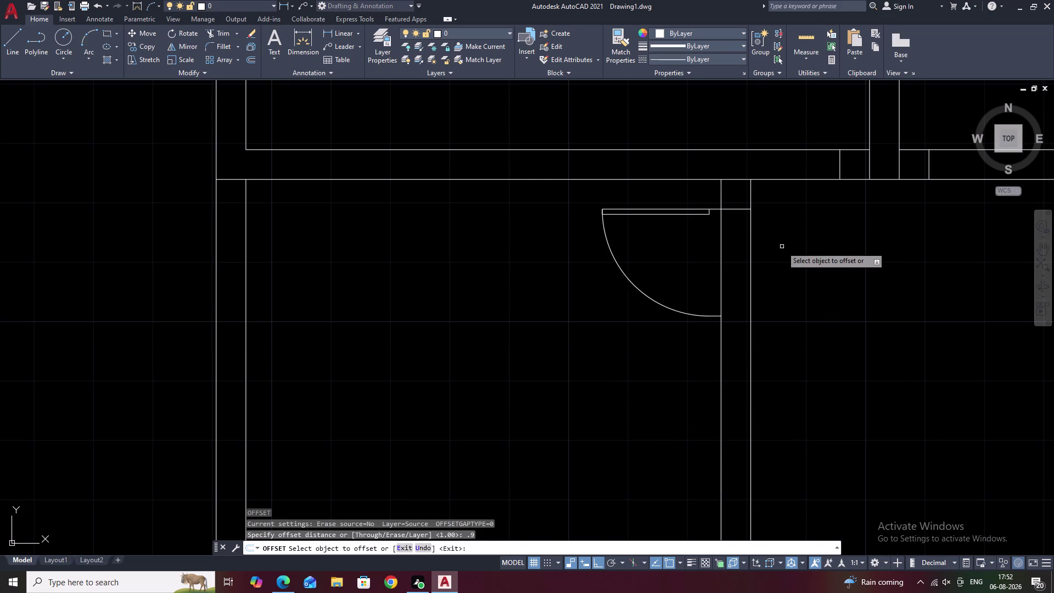
click(738, 212)
click(737, 208)
click(734, 260)
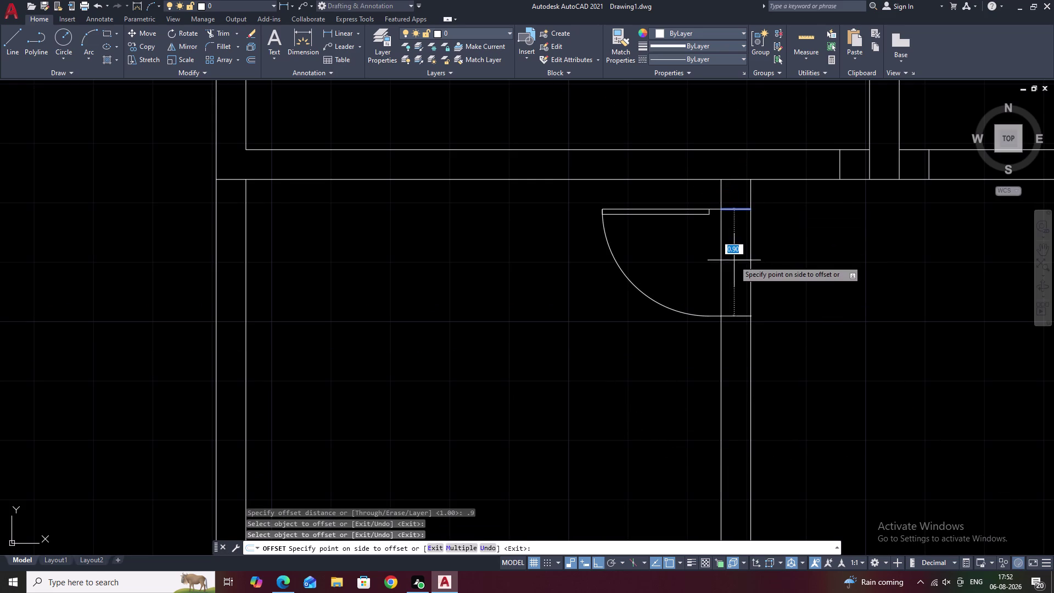
key(Escape)
Trim the wall segments between the lines to open the doorway.
text(TR)
key(space)
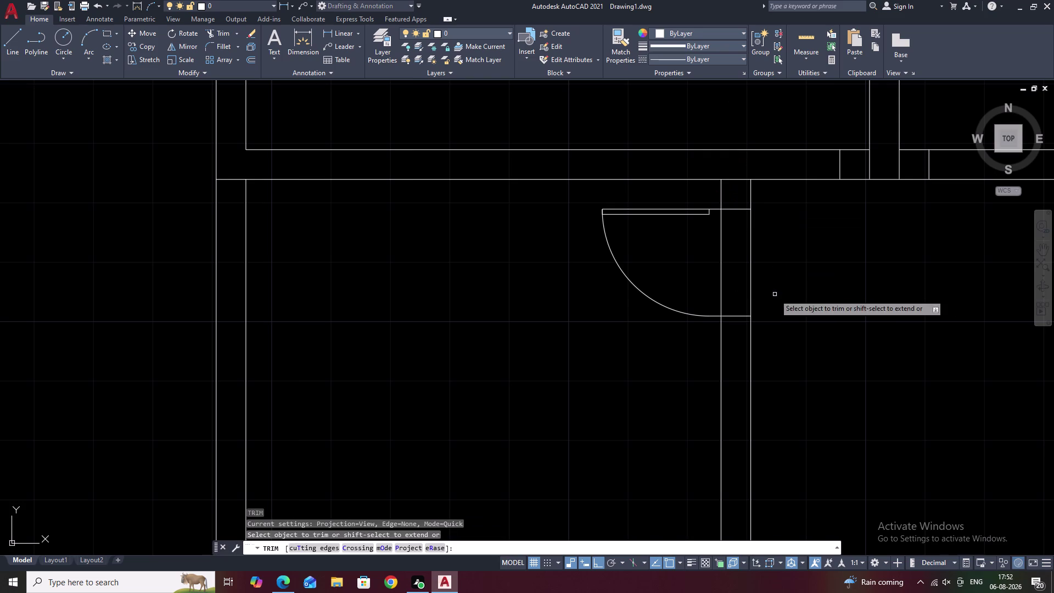
drag(786, 282, 680, 272)
scroll(down, 3)
middle_drag(734, 287, 575, 373)
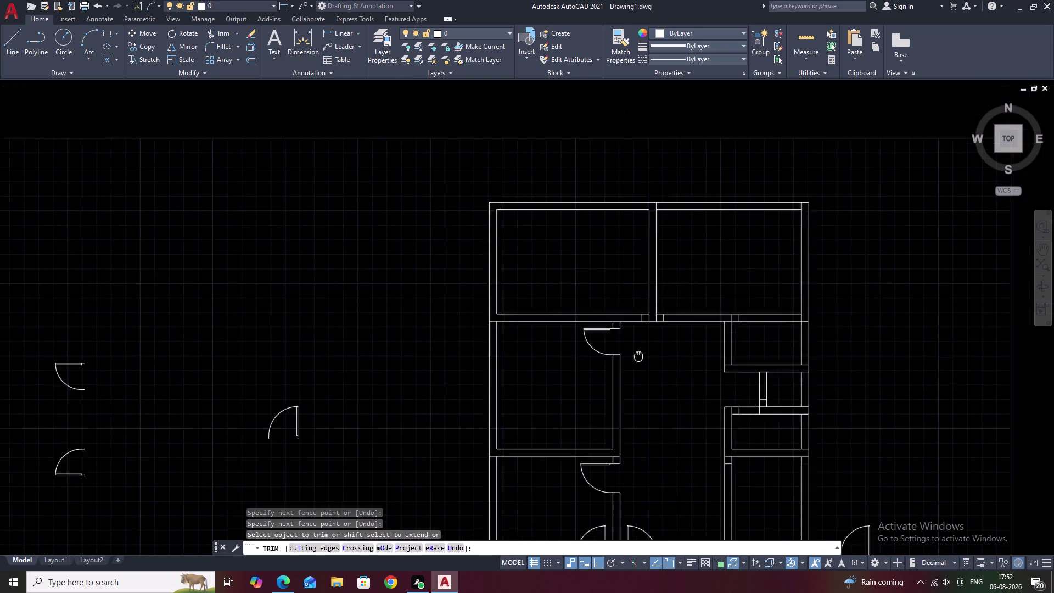
scroll(up, 3)
key(Escape)
Pan over the plan and select the other spare door swing.
scroll(down, 3)
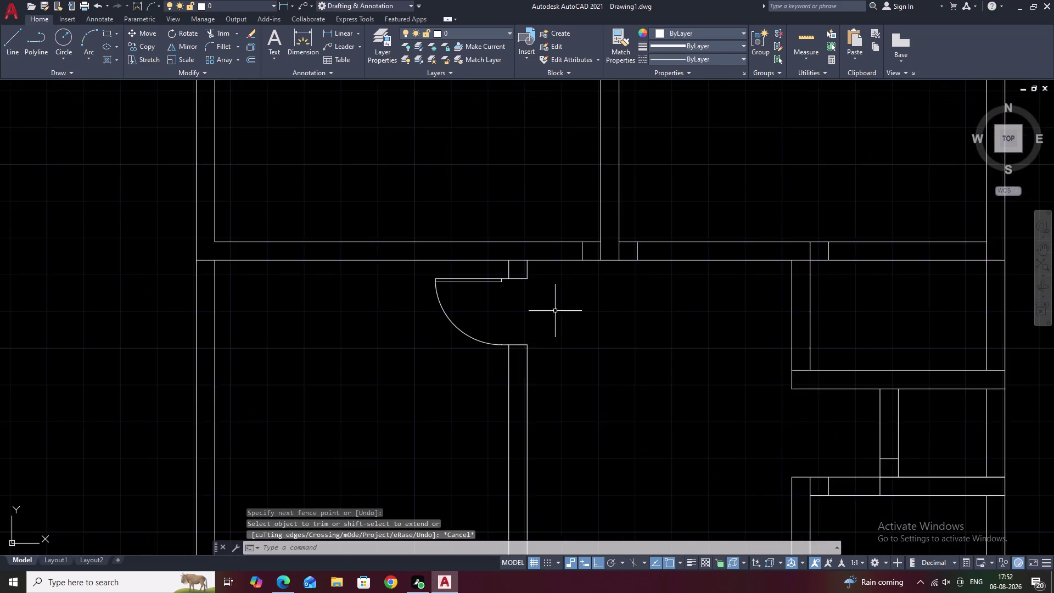
middle_drag(555, 311, 769, 363)
middle_drag(338, 360, 518, 136)
scroll(up, 3)
drag(443, 215, 201, 352)
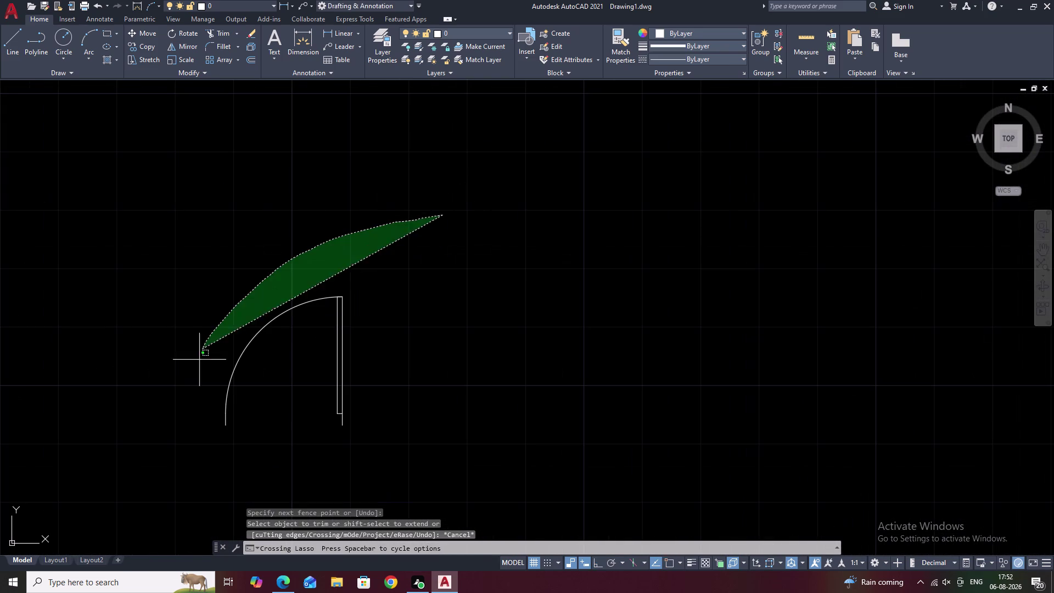
drag(201, 353, 405, 452)
drag(419, 453, 428, 453)
Move the door swing symbol over to the doorway.
text(M)
key(space)
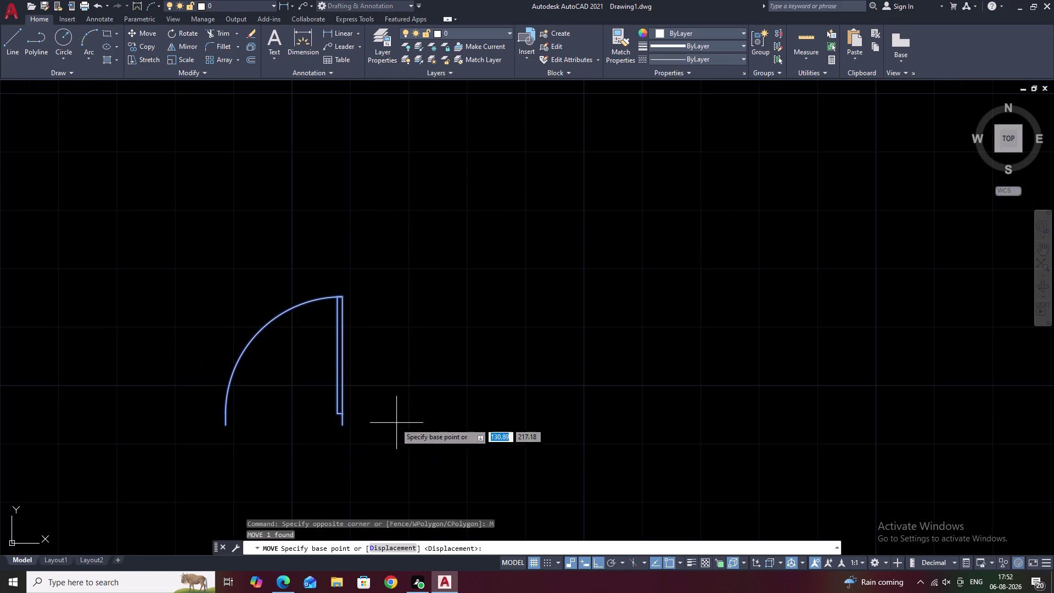
click(341, 427)
scroll(down, 3)
middle_drag(729, 379, 226, 410)
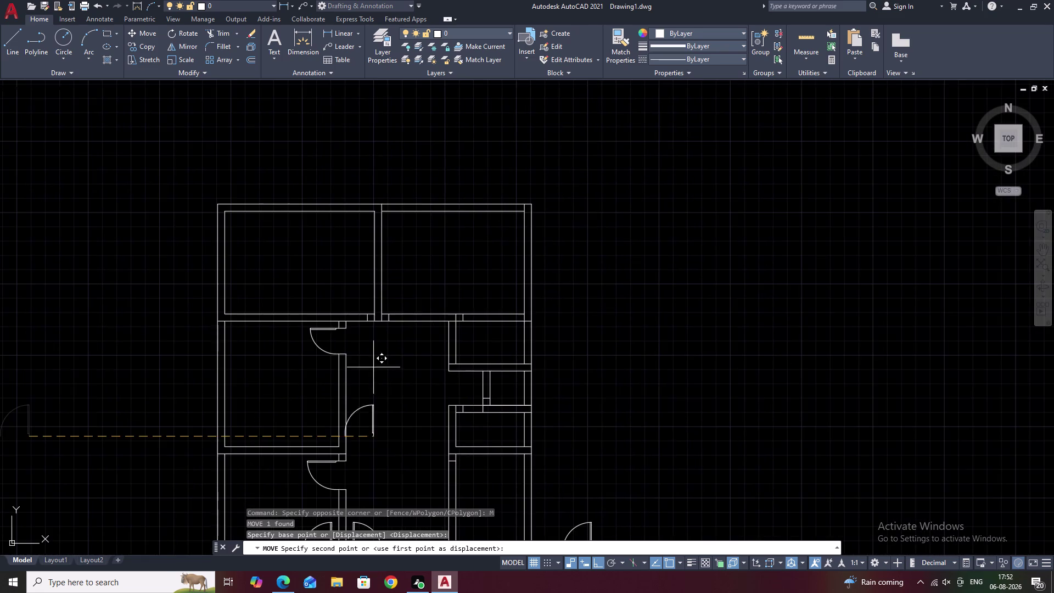
scroll(up, 3)
scroll(up, 3)
middle_drag(586, 468, 577, 171)
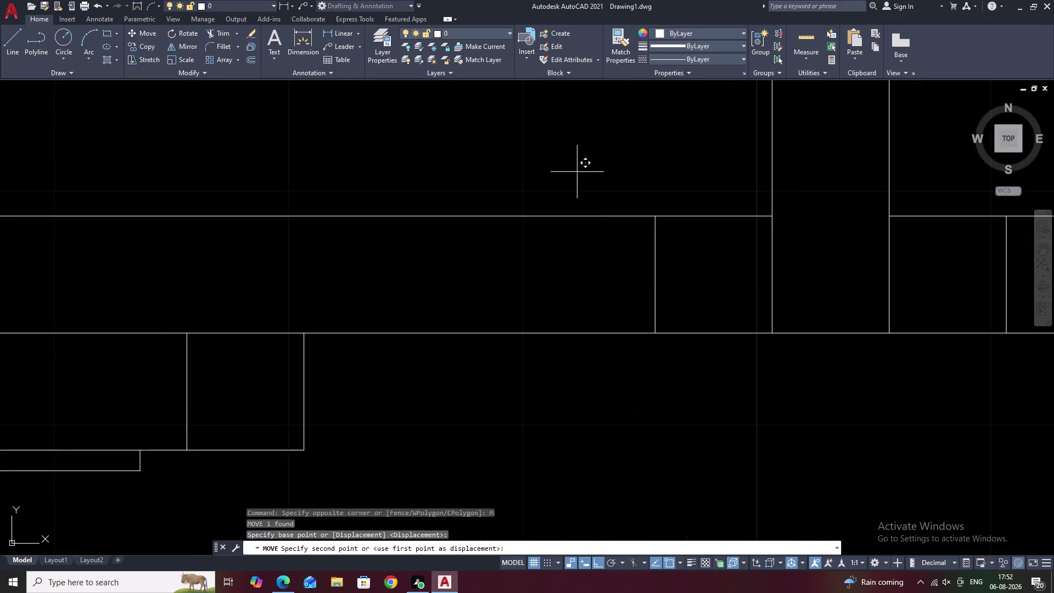
click(657, 334)
Dismiss the context menu and cancel the pending selection and command.
right_click(656, 334)
scroll(down, 3)
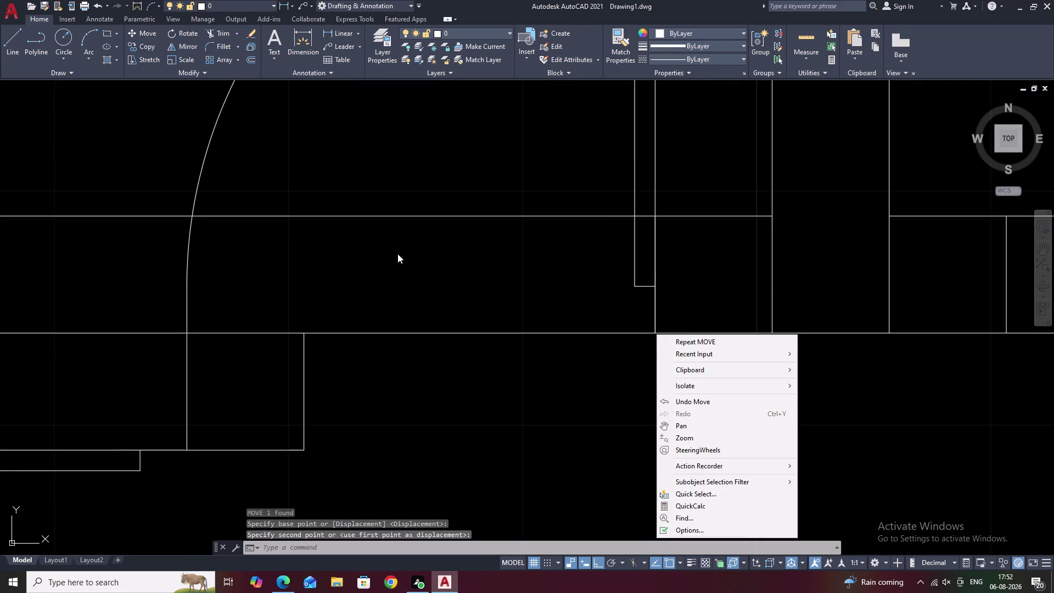
scroll(down, 3)
key(Escape)
key(Escape)
scroll(down, 3)
middle_drag(420, 298, 433, 280)
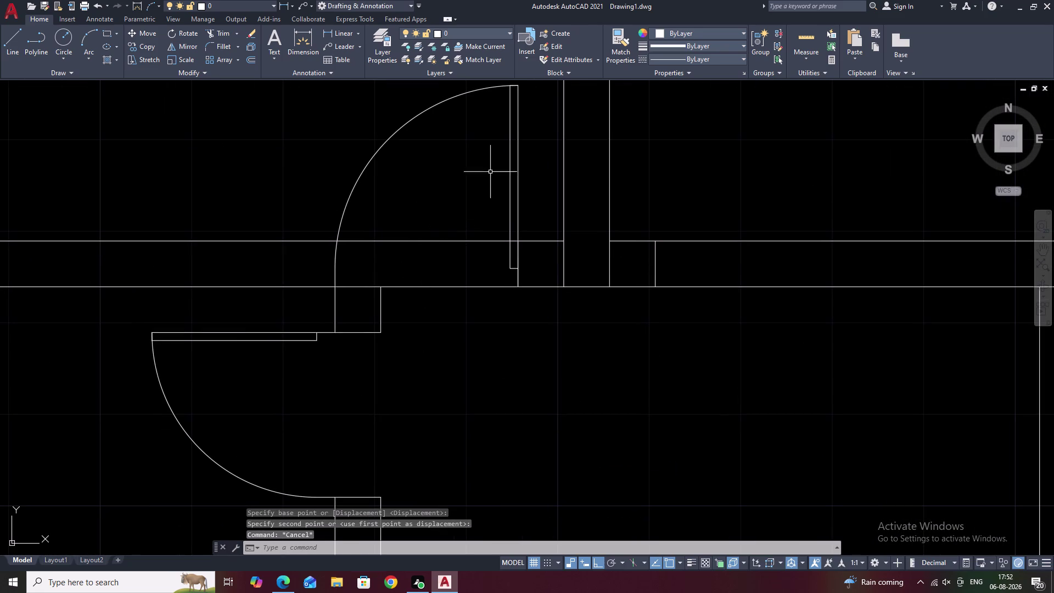
drag(522, 183, 497, 188)
right_click(497, 188)
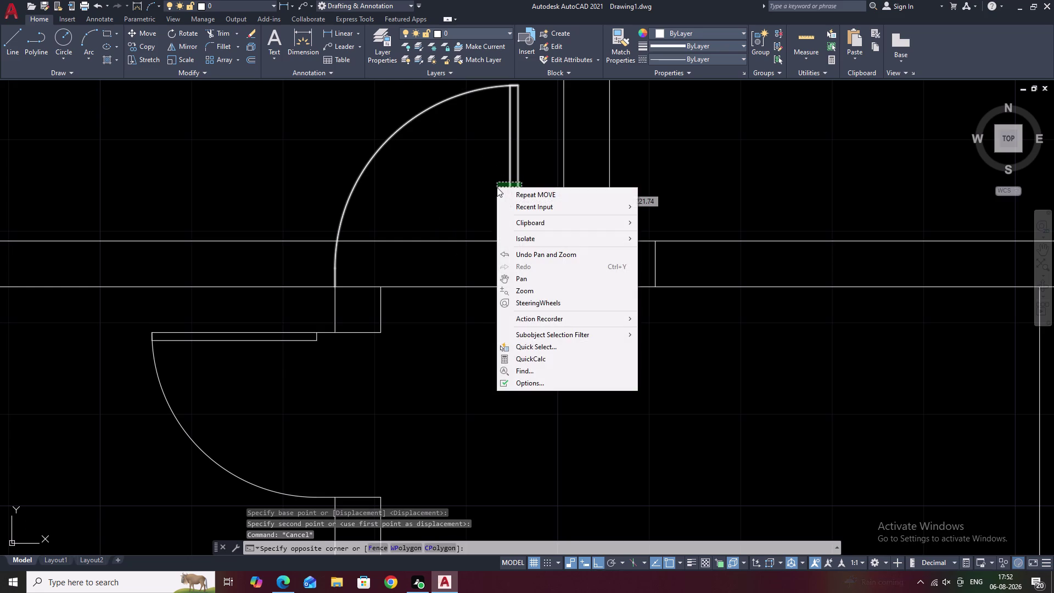
key(Escape)
key(Escape)
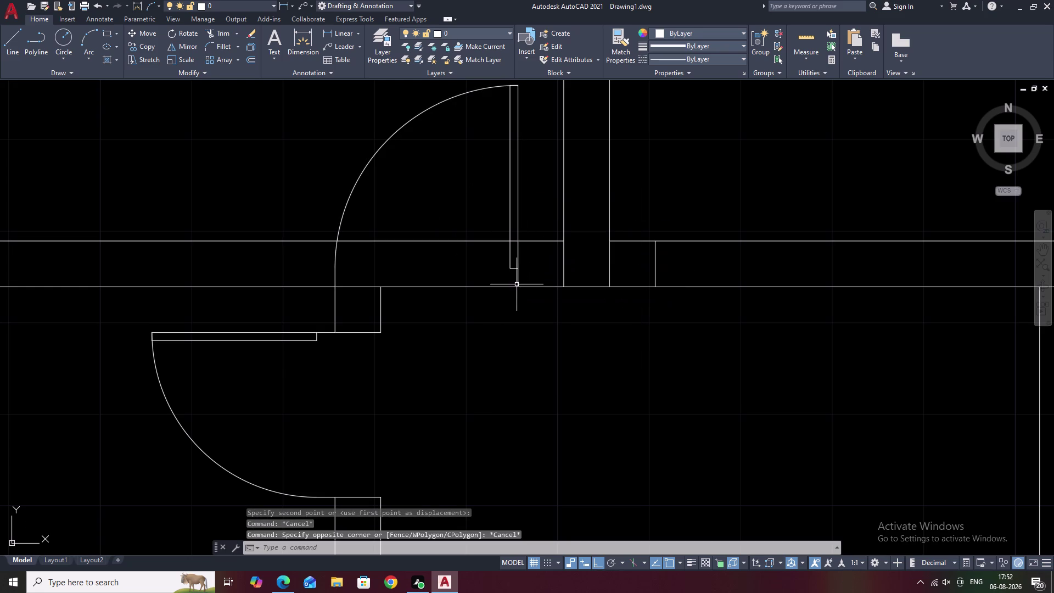
key(Escape)
Try moving the door swing from its leaf's bottom corner, then cancel and zoom in.
click(517, 283)
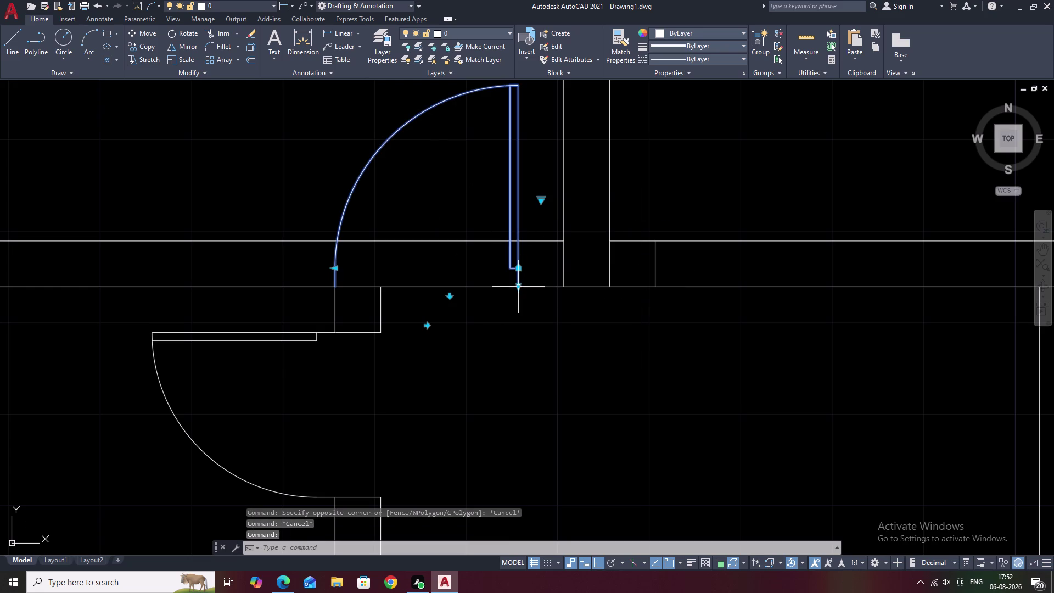
text(M)
key(space)
click(520, 285)
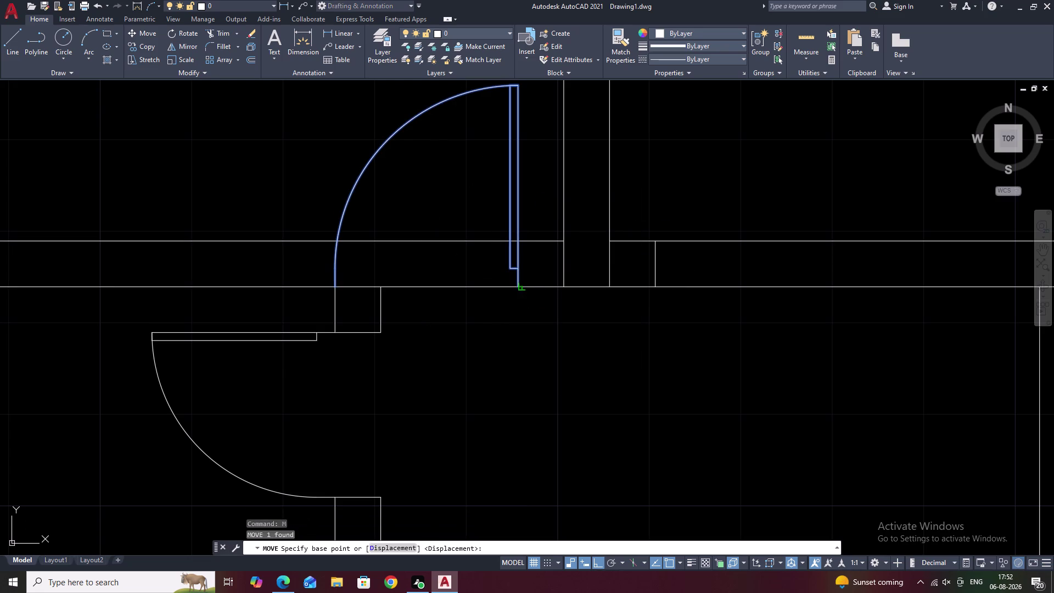
click(567, 288)
key(Escape)
scroll(up, 3)
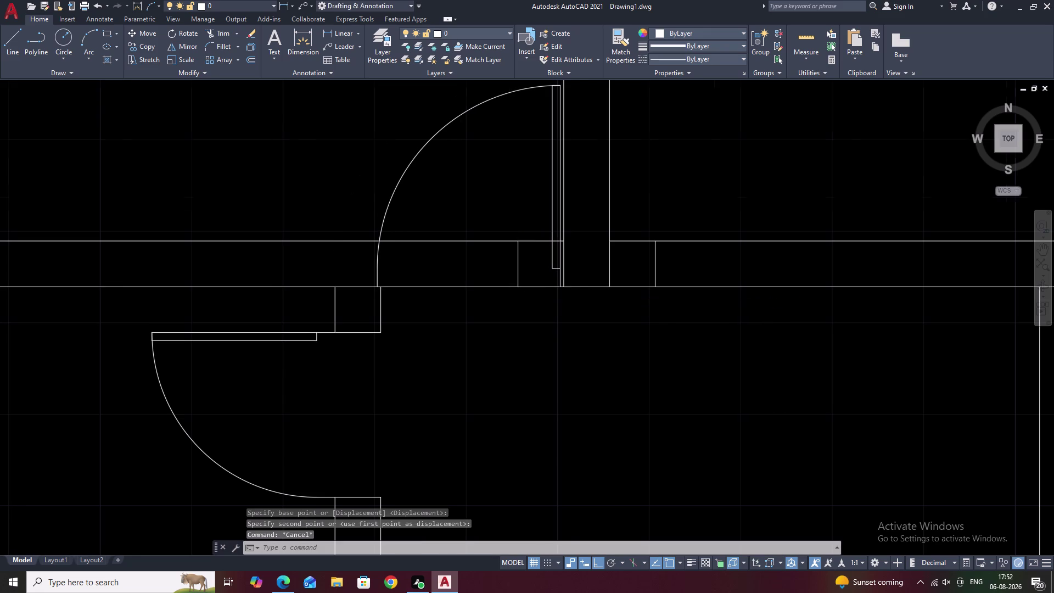
scroll(up, 3)
key(Escape)
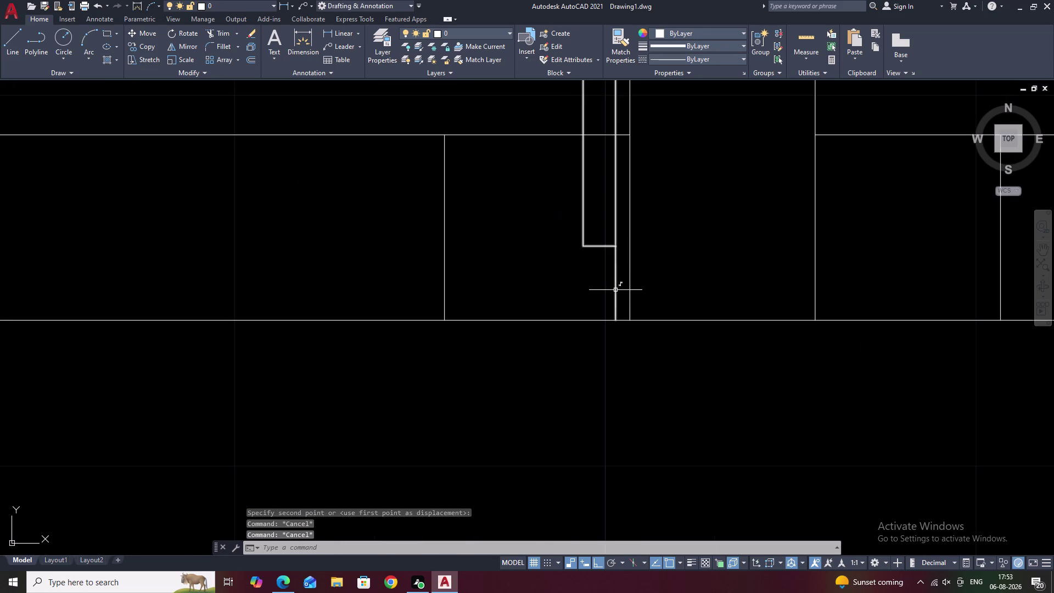
Snap the leaf's bottom corner flush to the wall edge and select the doorway line.
click(616, 290)
text(M)
key(space)
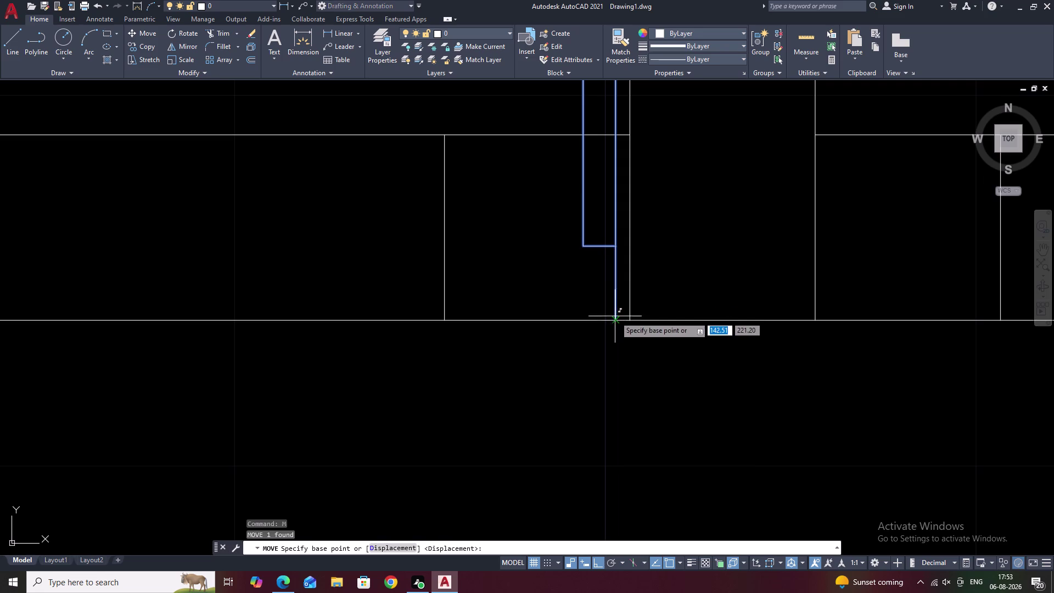
click(615, 319)
click(629, 319)
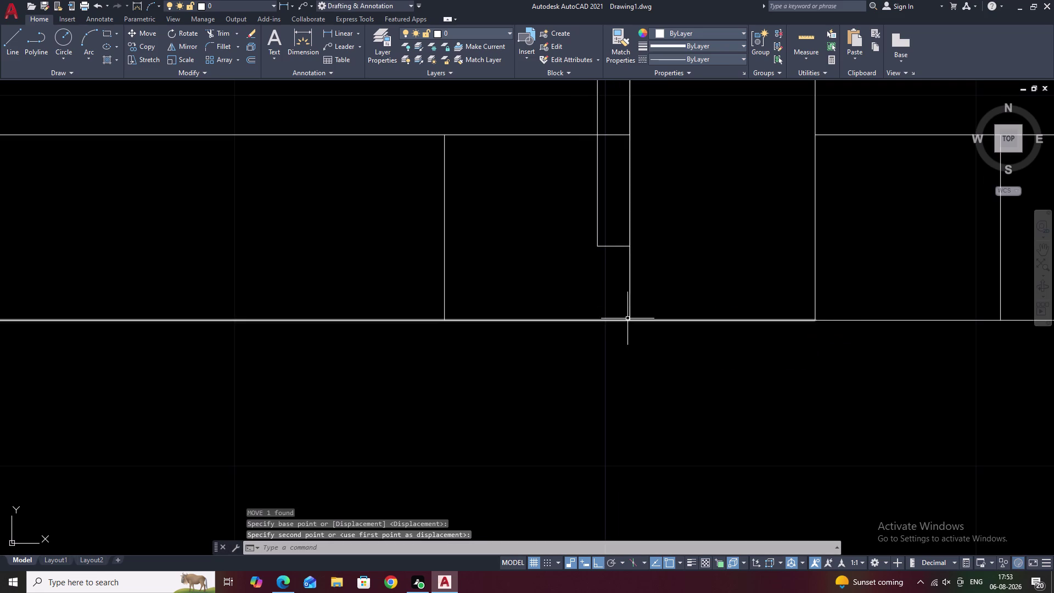
key(Escape)
scroll(down, 3)
key(Escape)
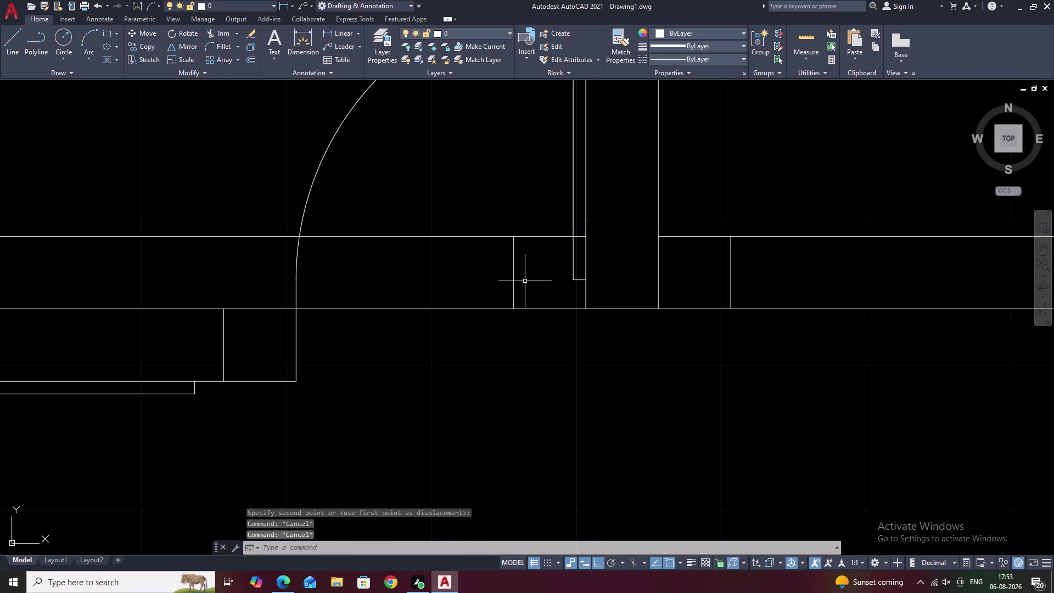
click(514, 281)
Erase the line closing off the doorway.
text(E)
key(space)
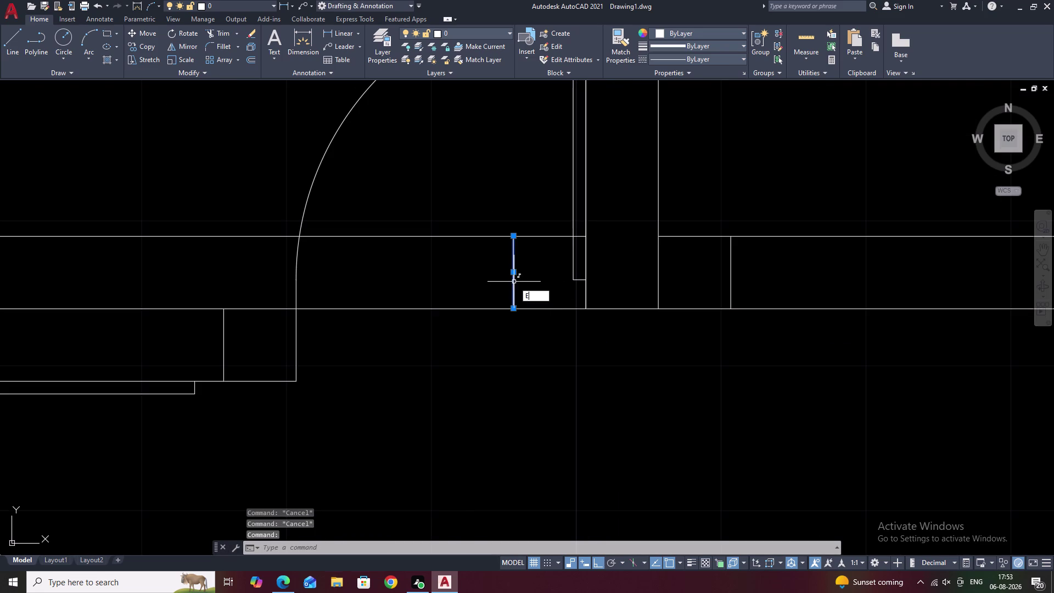
scroll(down, 3)
middle_drag(529, 289, 473, 293)
scroll(down, 3)
middle_drag(431, 299, 585, 247)
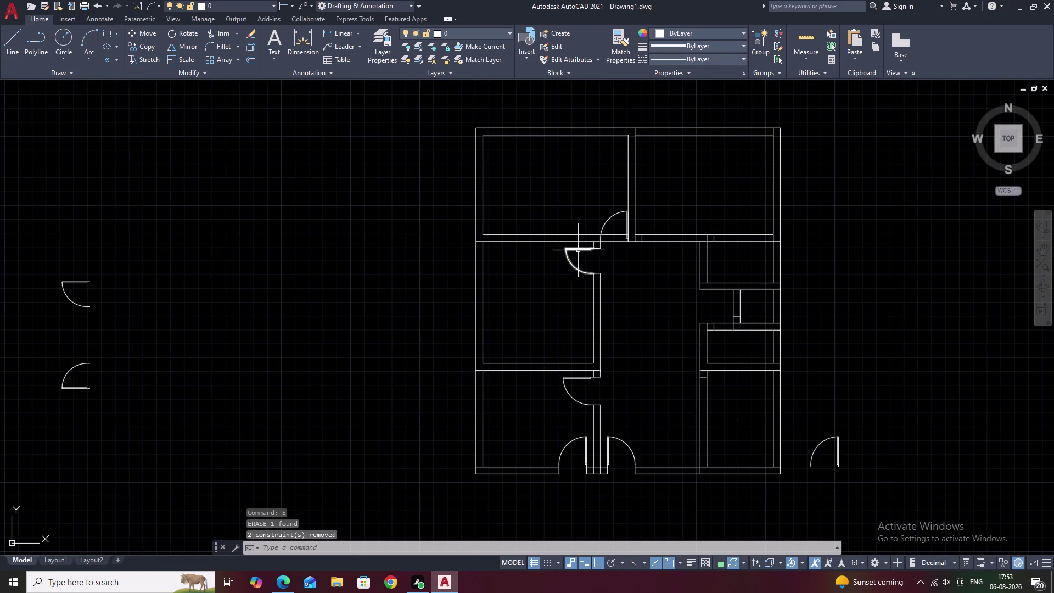
scroll(up, 3)
scroll(up, 3)
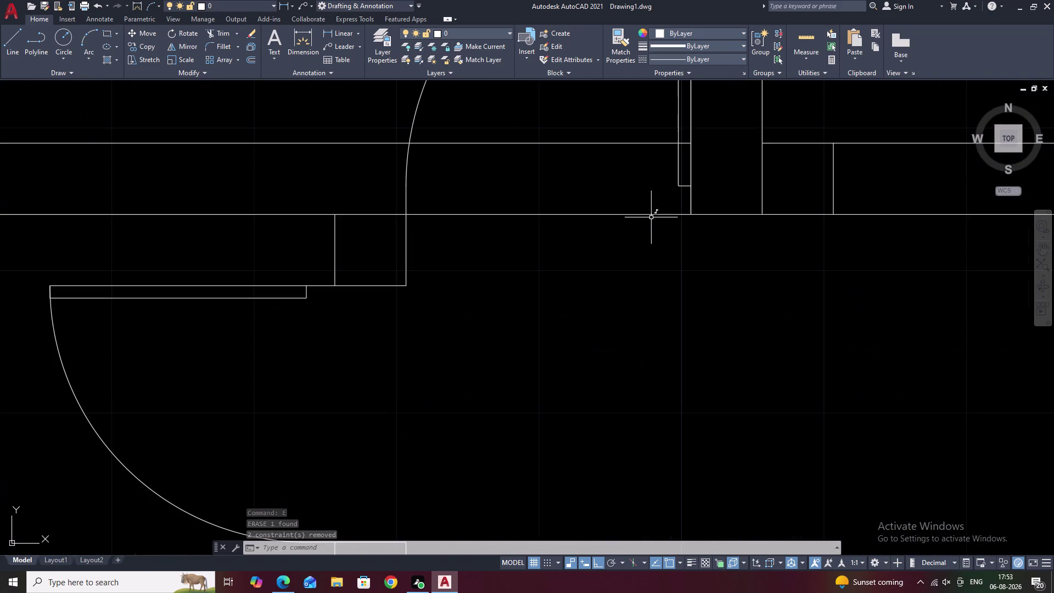
Copy the door swing into the upper-right room with Ortho off, then select the copy.
click(683, 184)
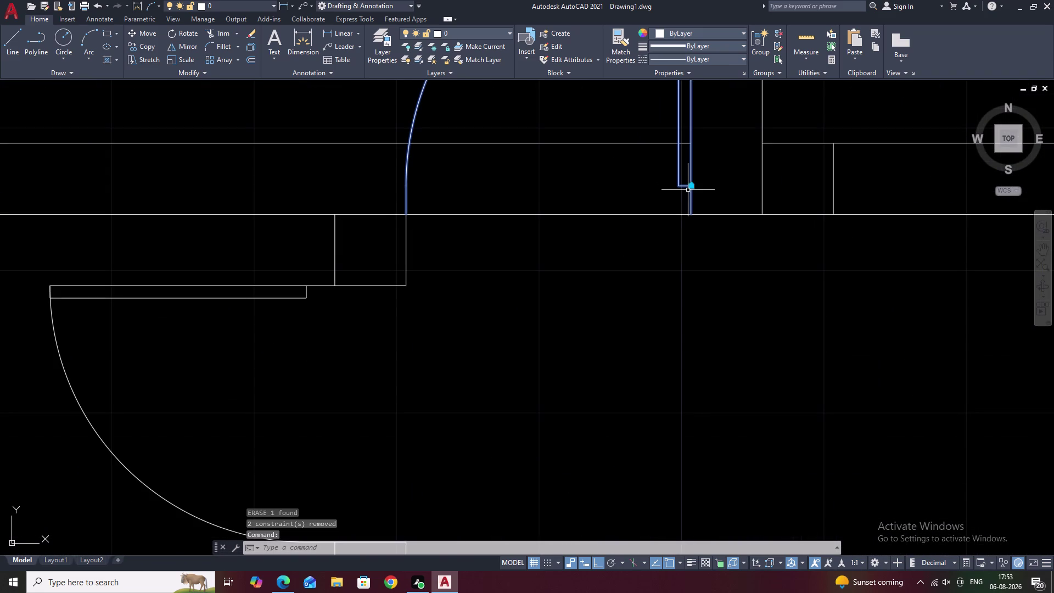
text(CO)
key(space)
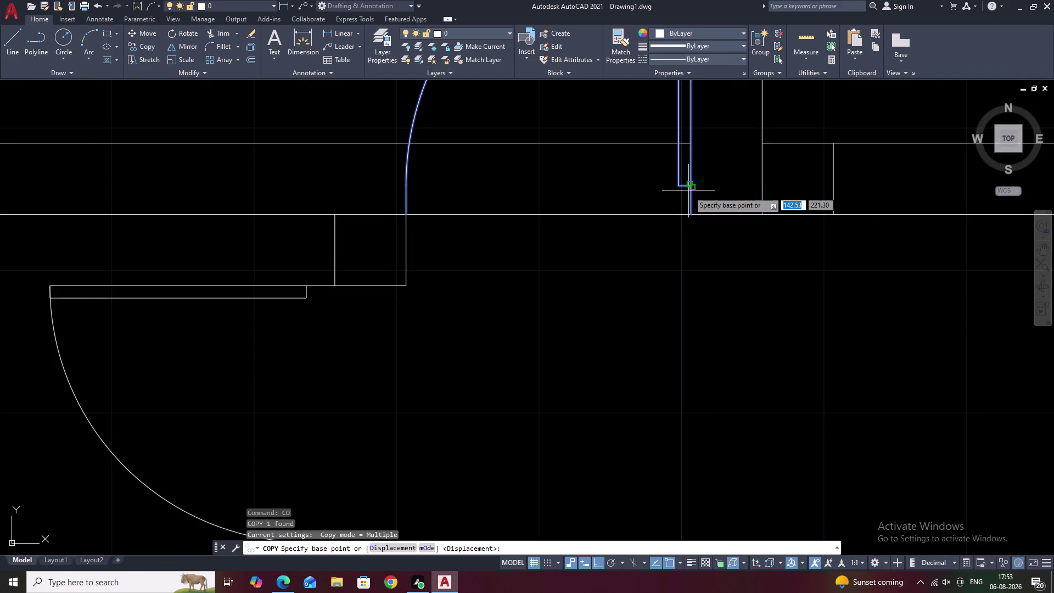
click(692, 216)
scroll(down, 3)
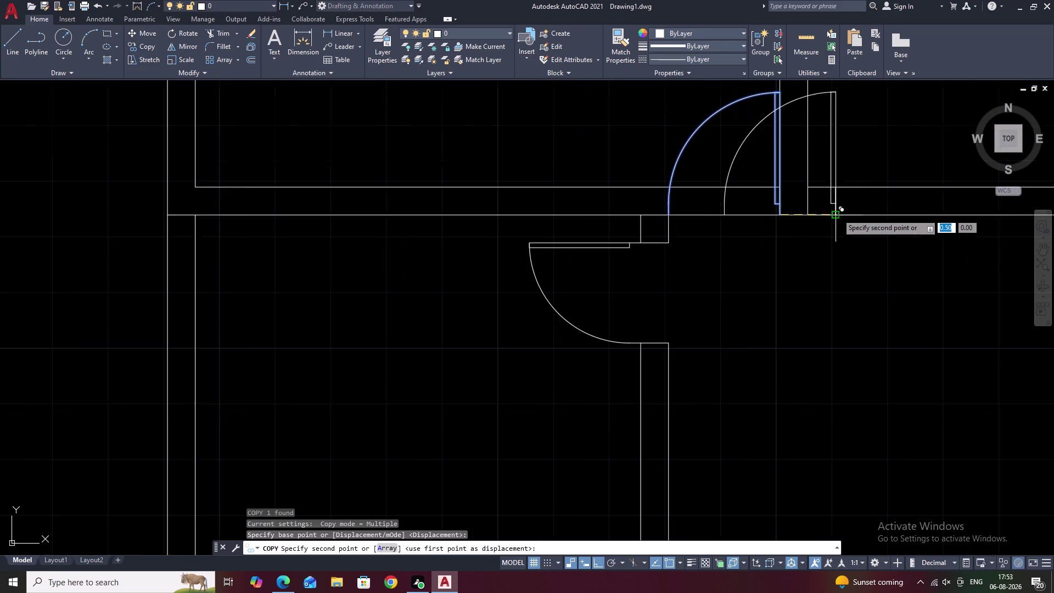
middle_drag(871, 210, 447, 216)
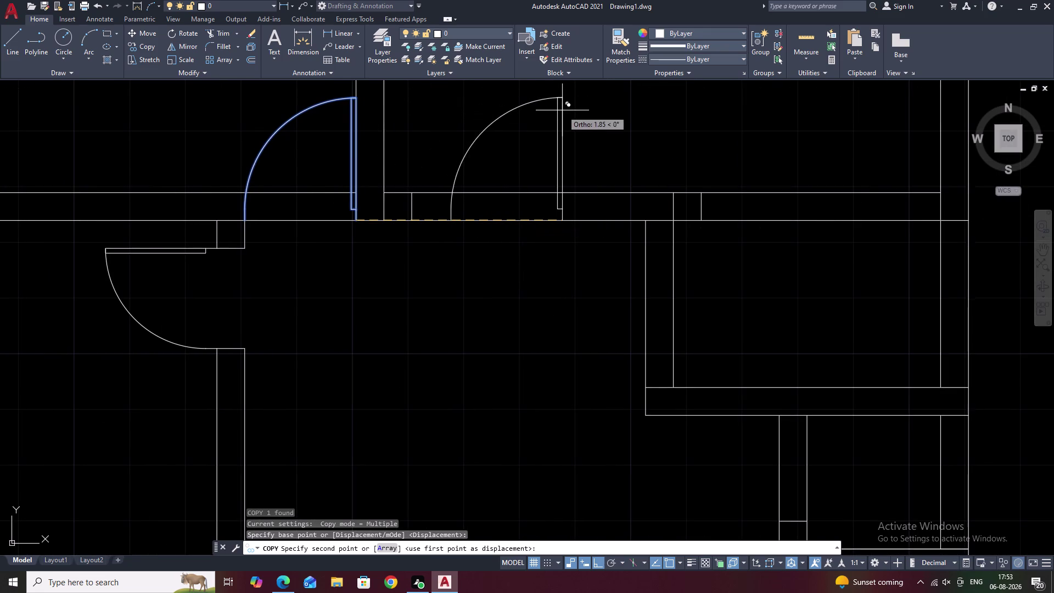
scroll(down, 3)
middle_drag(562, 110, 523, 233)
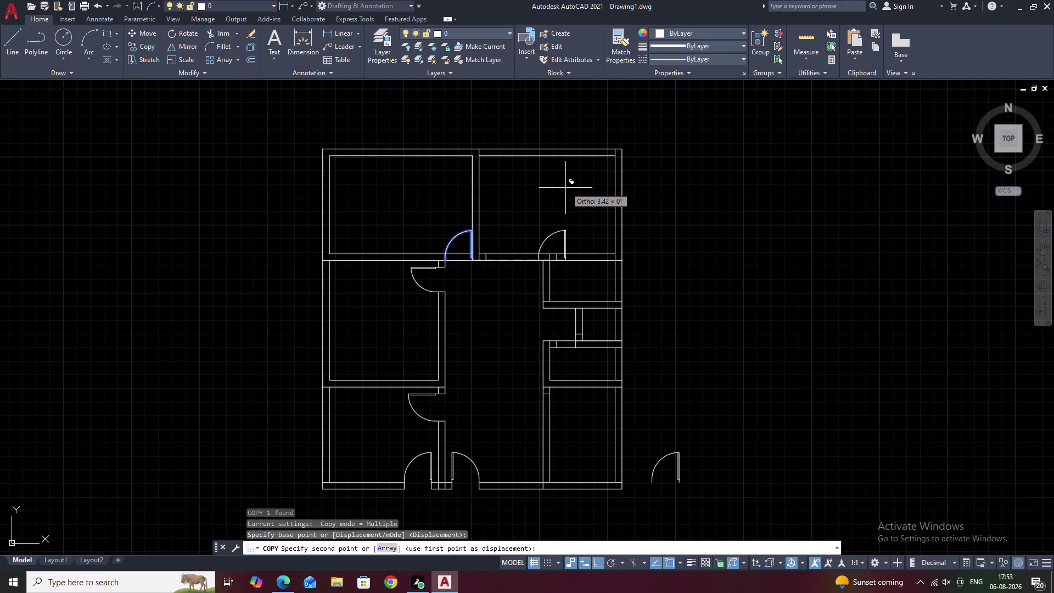
key(F8)
click(548, 217)
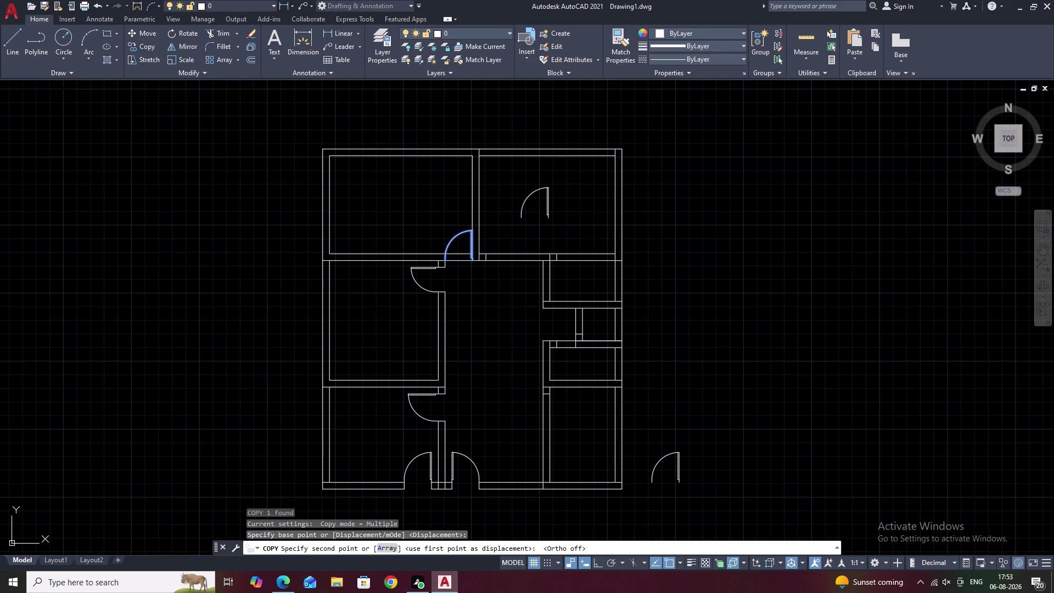
key(Escape)
key(Escape)
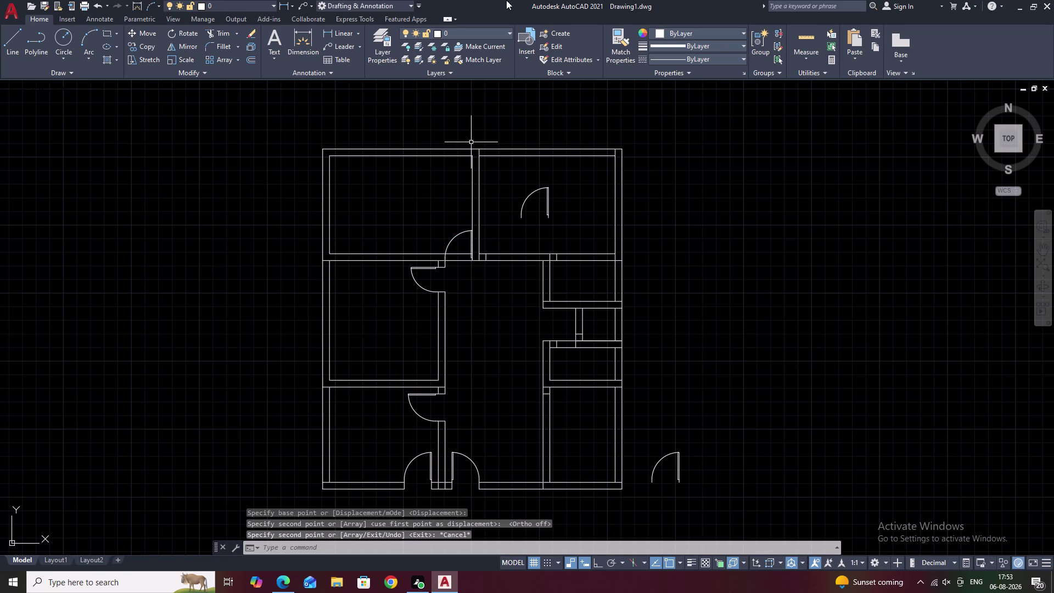
scroll(up, 3)
drag(609, 179, 640, 330)
double_click(649, 330)
right_click(649, 330)
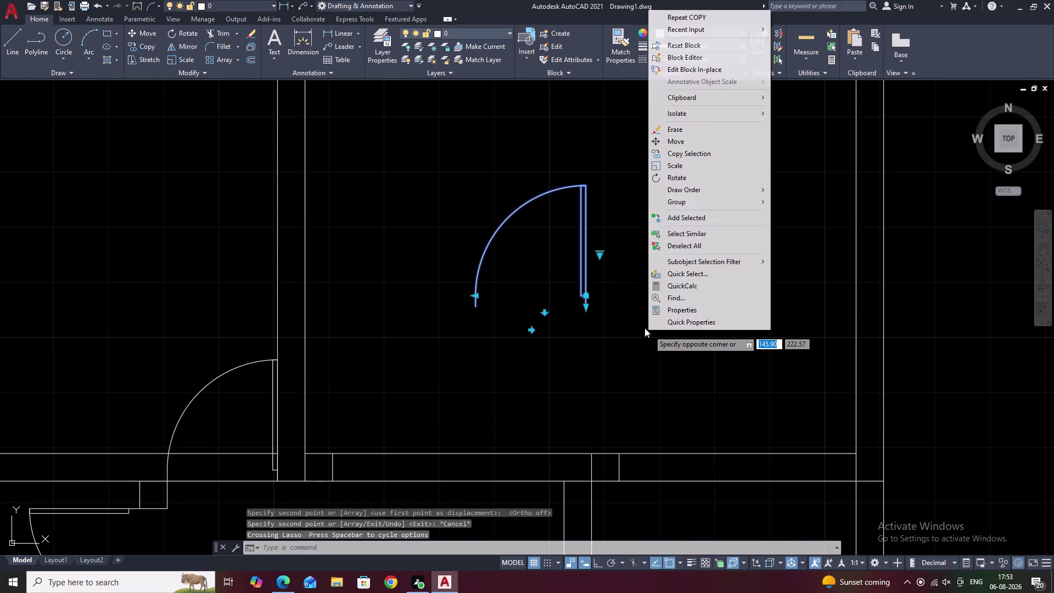
key(m)
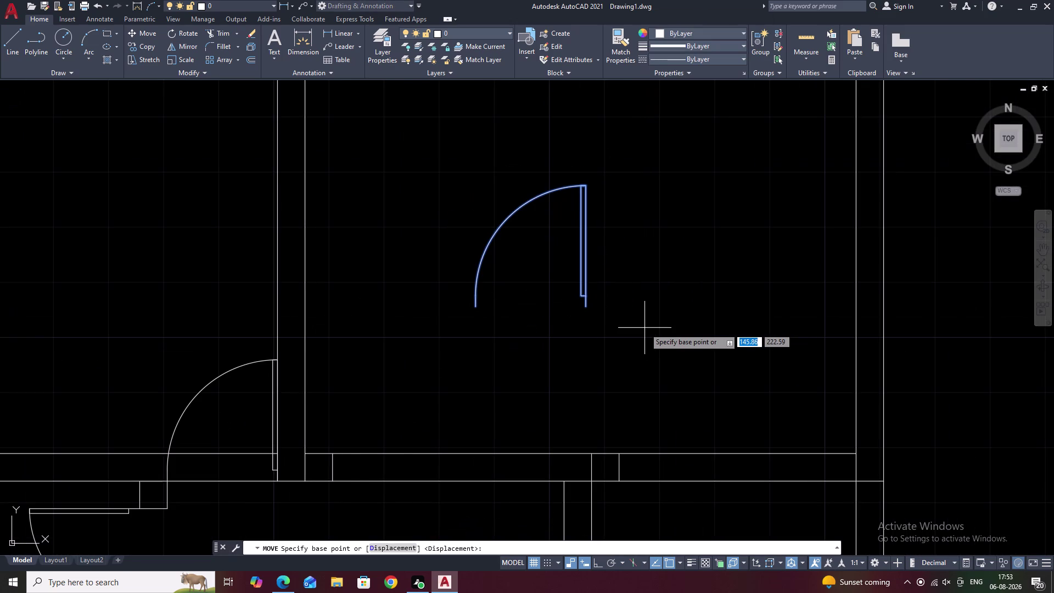
key(Escape)
drag(648, 169, 649, 373)
right_click(649, 373)
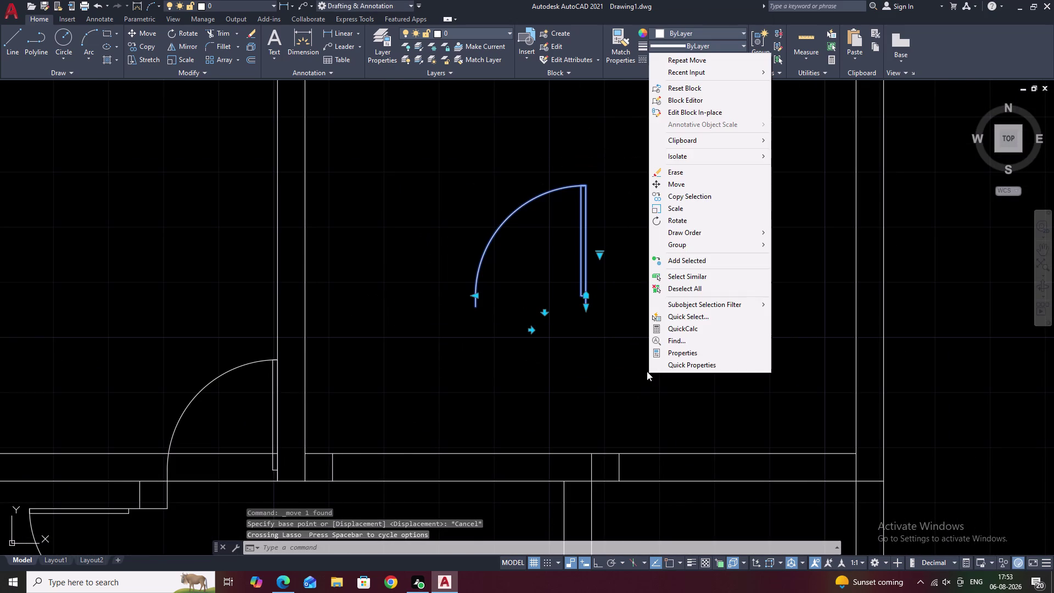
text(MI)
key(space)
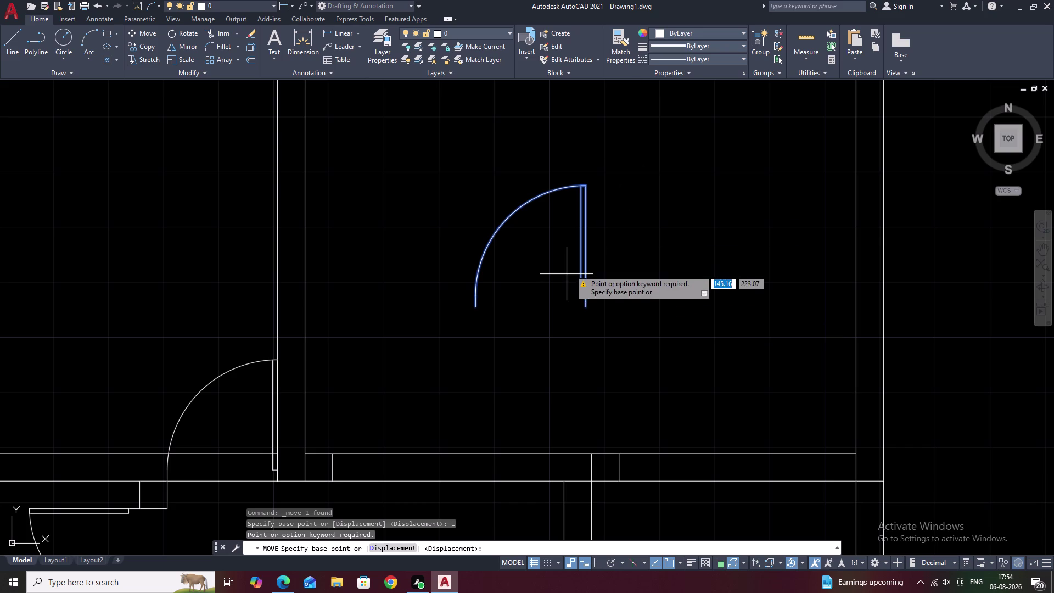
key(Escape)
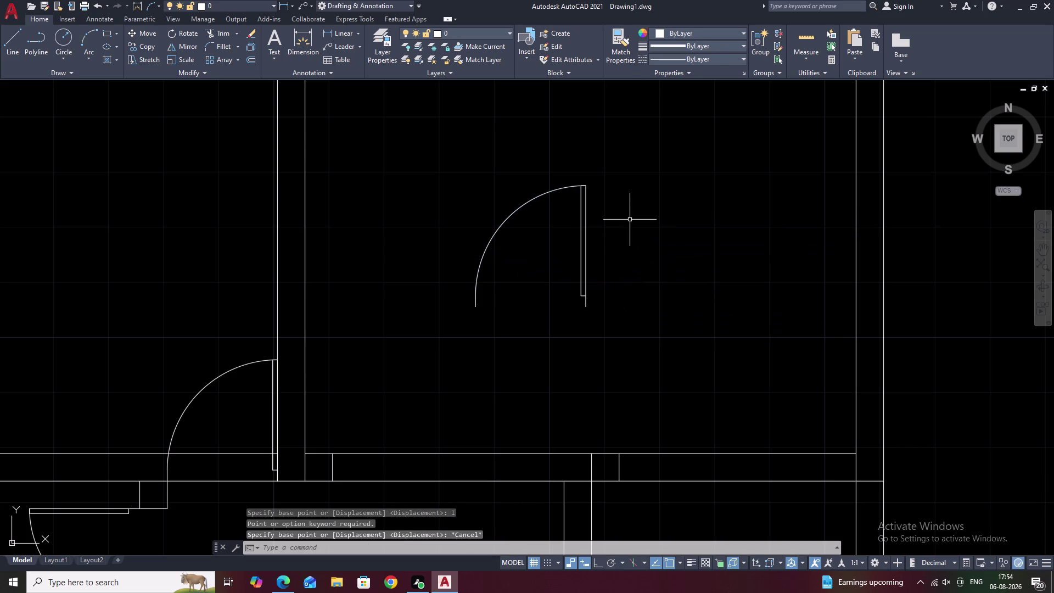
drag(622, 200, 613, 408)
click(619, 406)
text(MI)
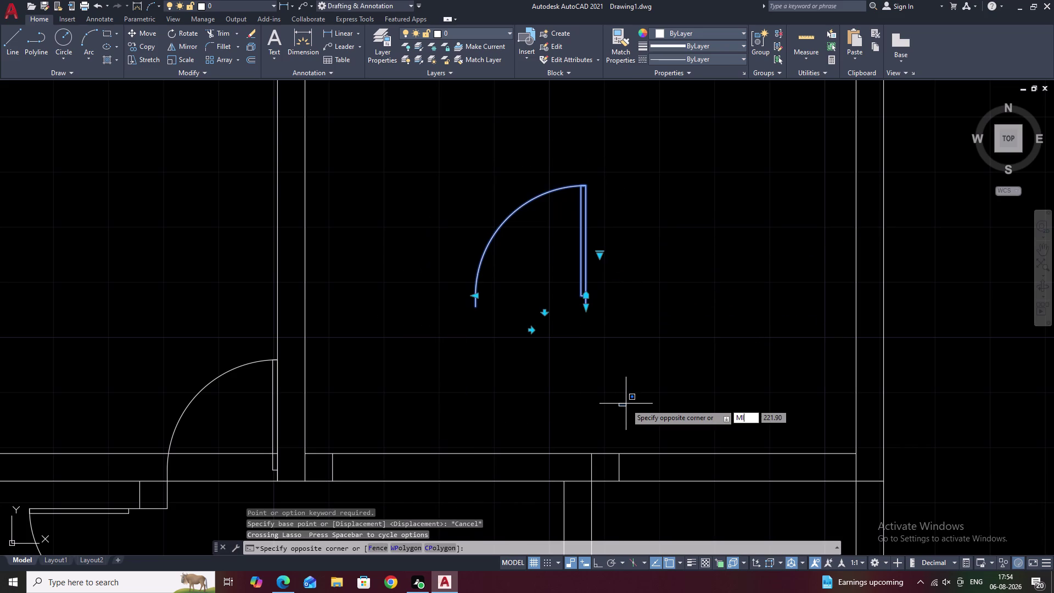
Mirror the door along a vertical line from the leaf's corner, keeping the original, and select the new half.
key(space)
click(588, 309)
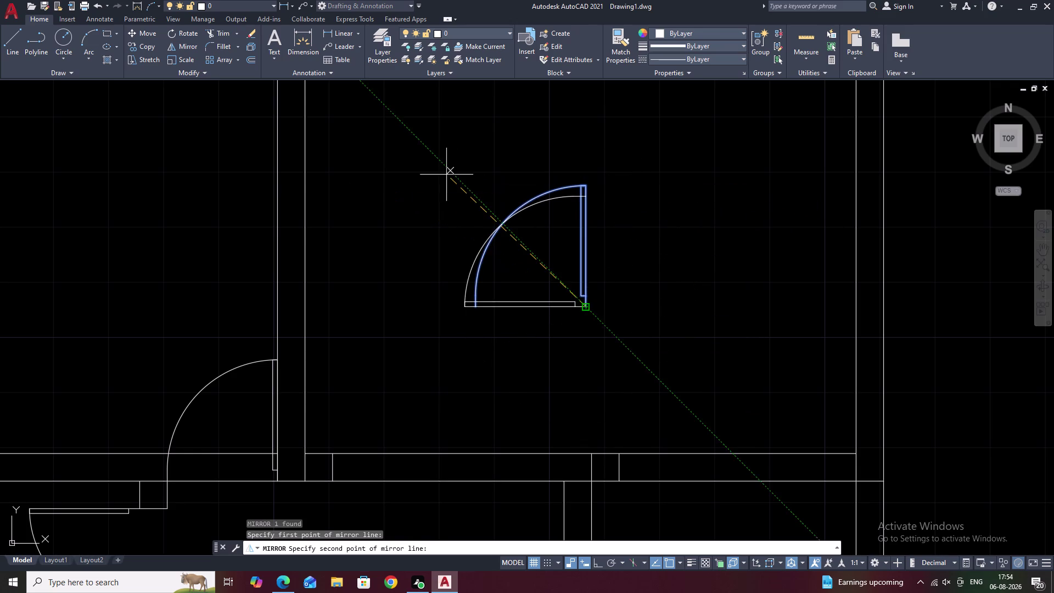
key(F8)
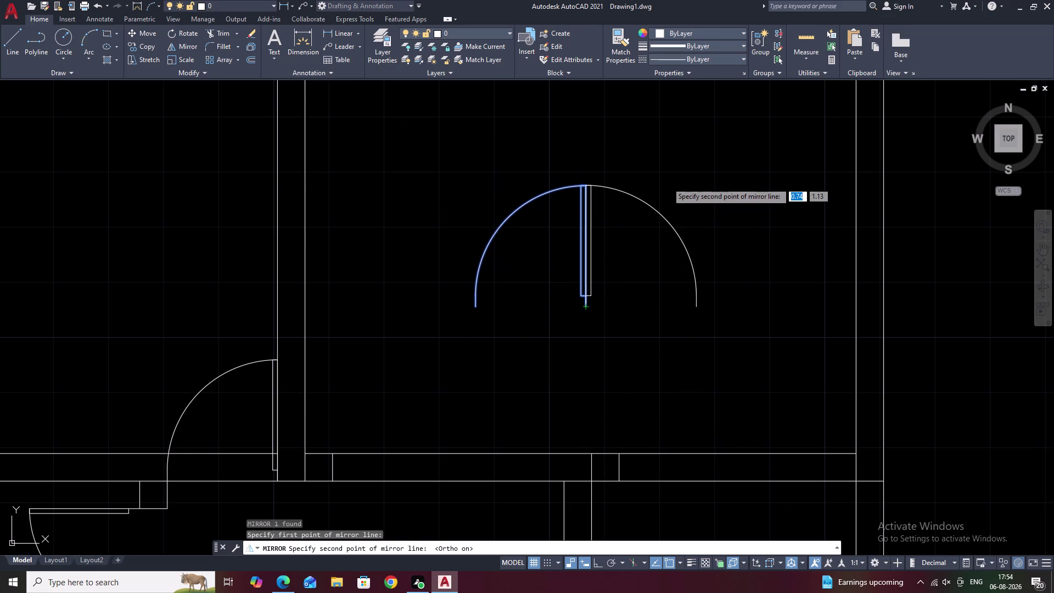
click(667, 183)
text(N)
key(space)
drag(690, 176, 687, 177)
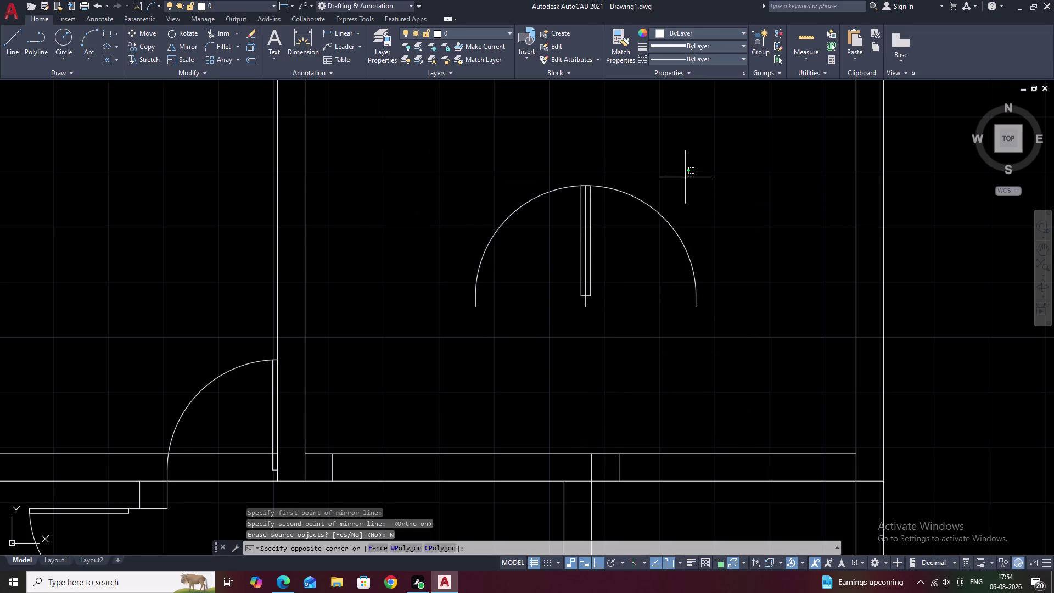
drag(687, 177, 649, 270)
click(649, 287)
Start copying the mirrored half, cancel, and reselect the mirrored arc.
text(C)
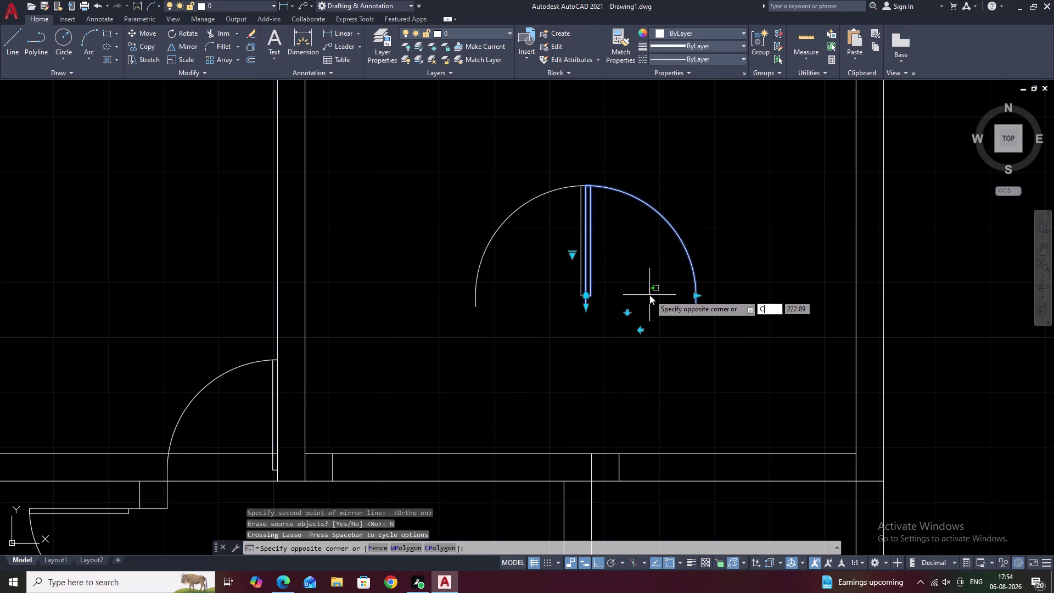
text(O)
key(space)
click(584, 302)
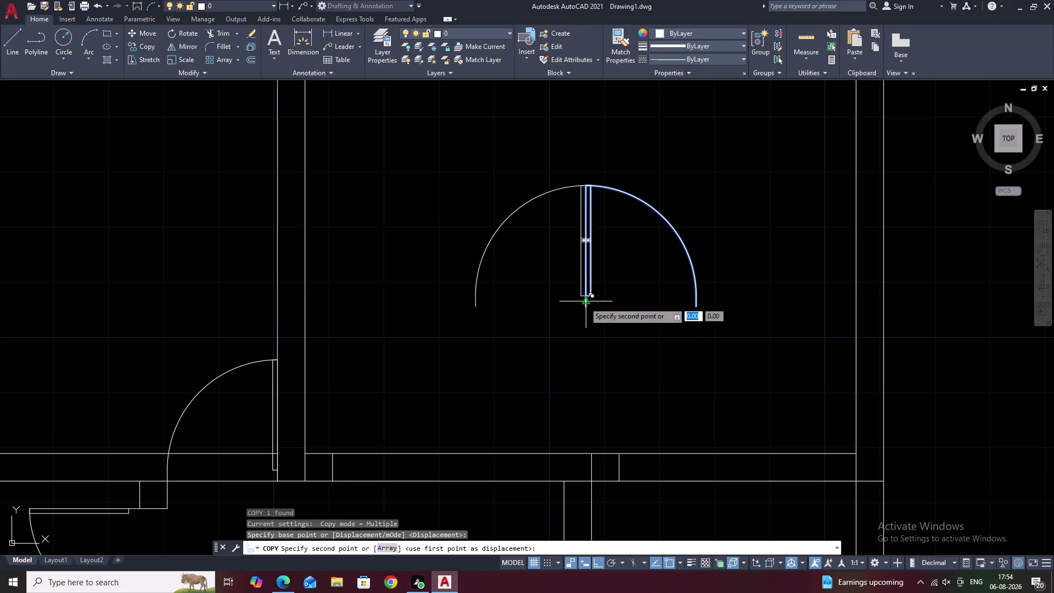
scroll(up, 3)
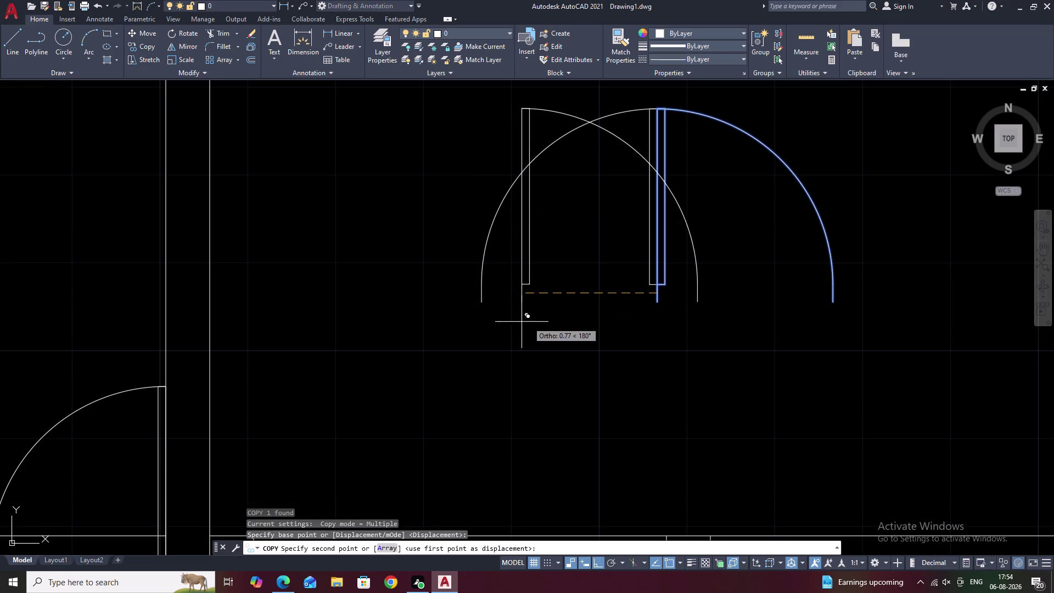
key(Escape)
drag(815, 175, 775, 218)
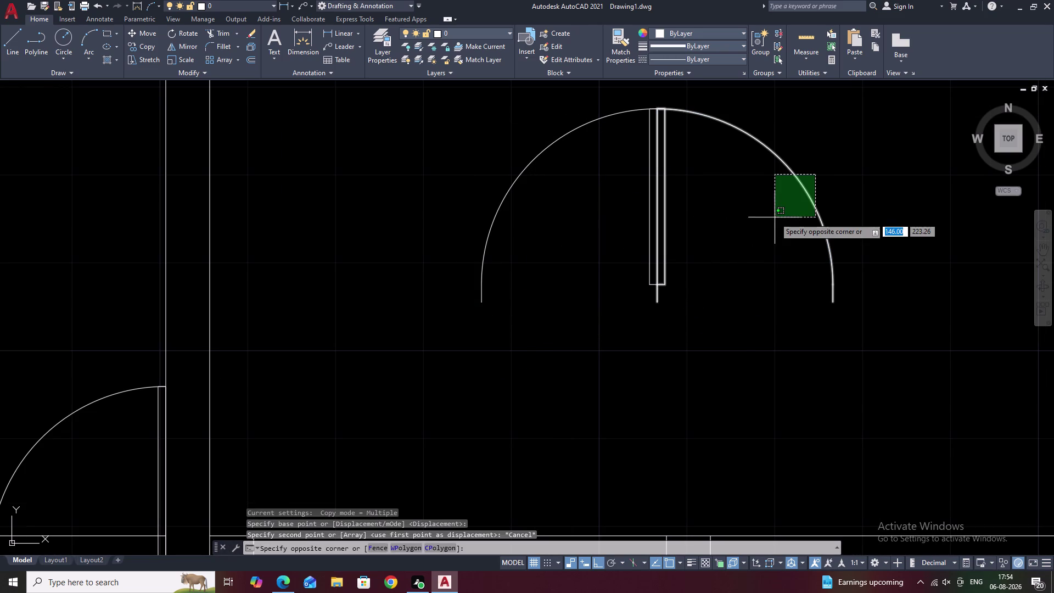
click(775, 217)
Copy the door half onto the interior wall line at a new doorway.
text(CO)
key(space)
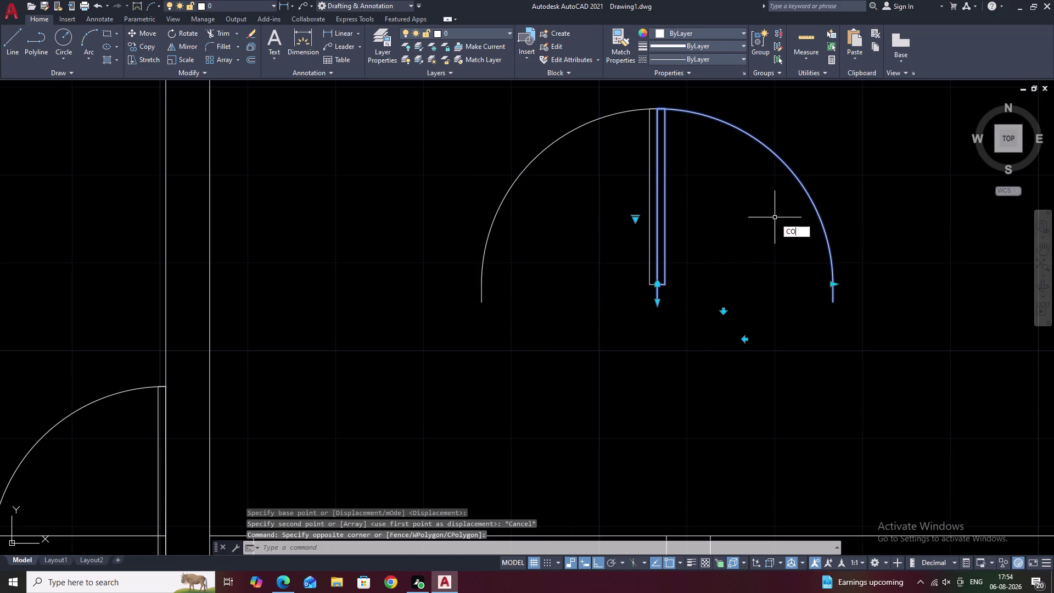
click(657, 304)
scroll(down, 3)
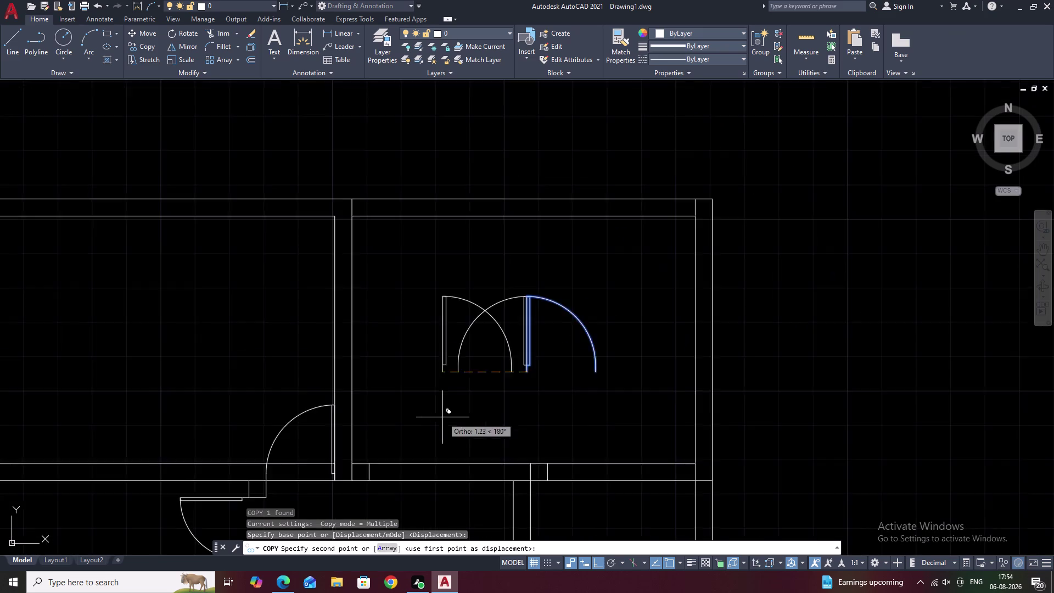
middle_drag(442, 418, 511, 289)
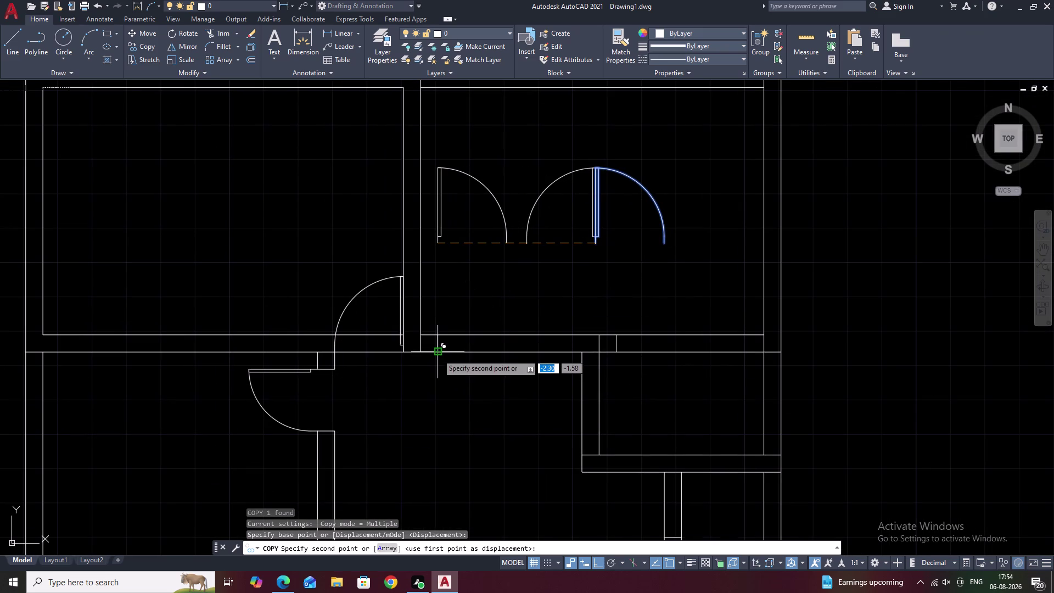
click(438, 335)
key(Escape)
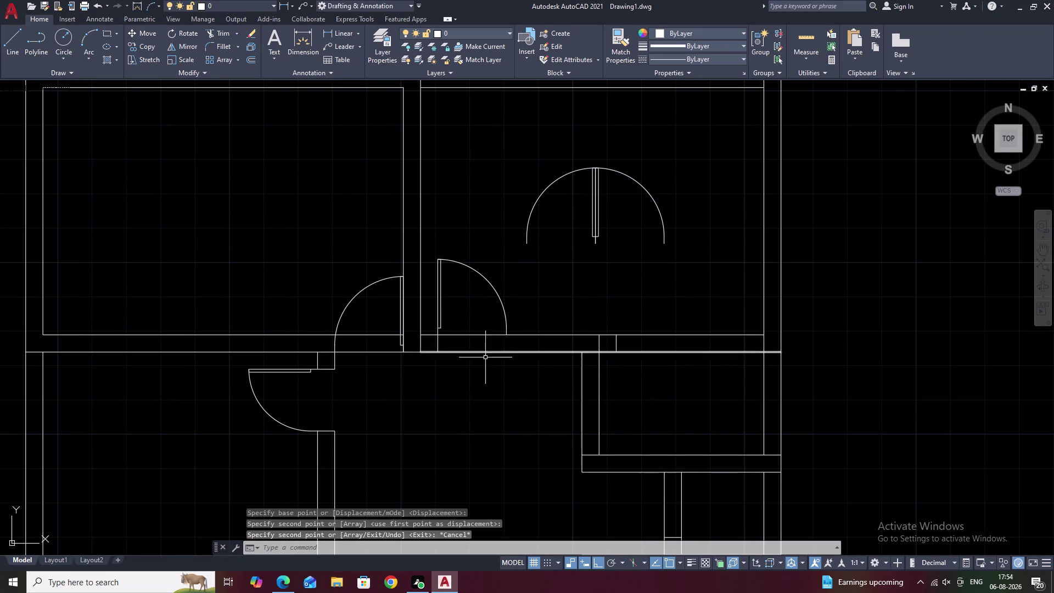
Offset the wall line by 0.9.
text(O)
key(space)
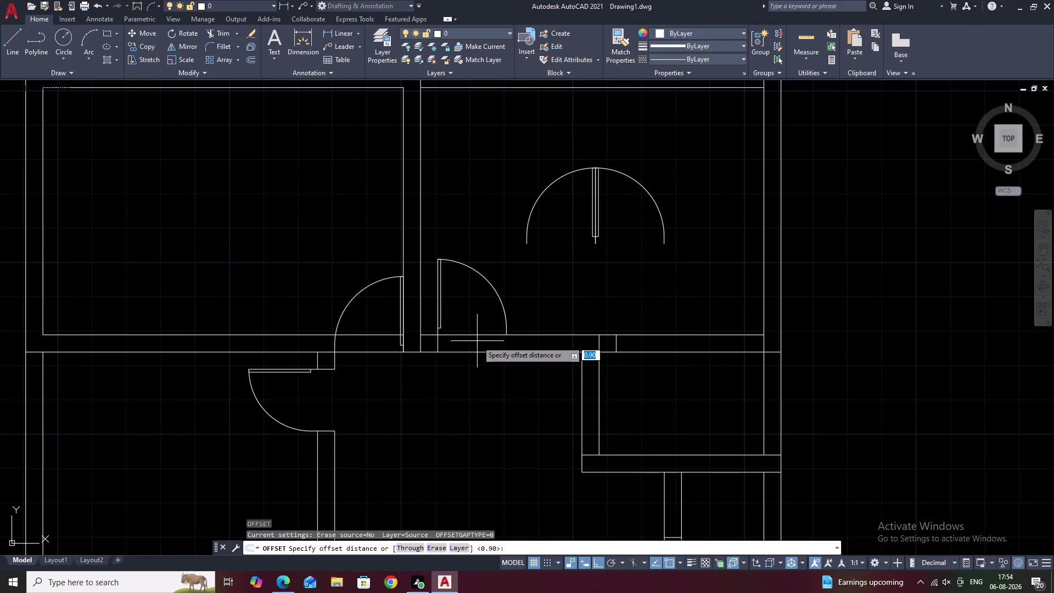
text(.9)
key(space)
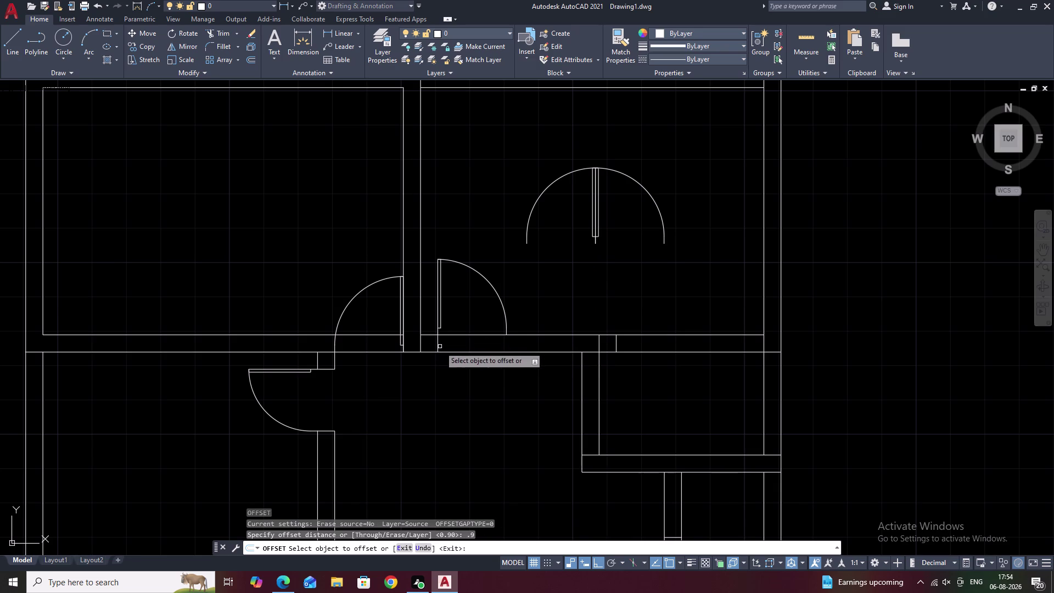
click(438, 346)
click(501, 349)
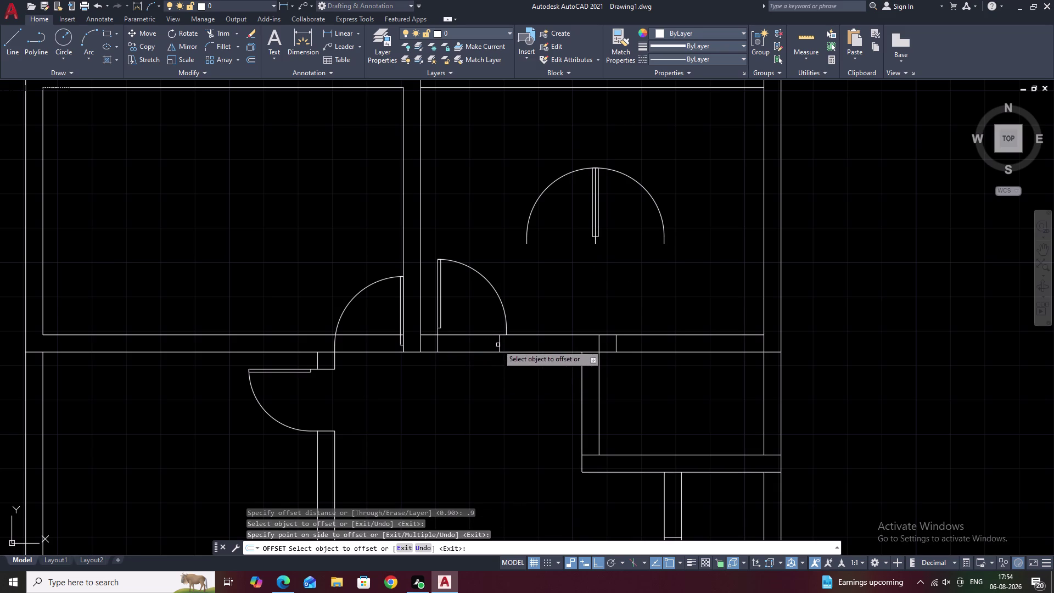
key(Escape)
Erase the short stray line at the doorway.
click(498, 345)
text(E)
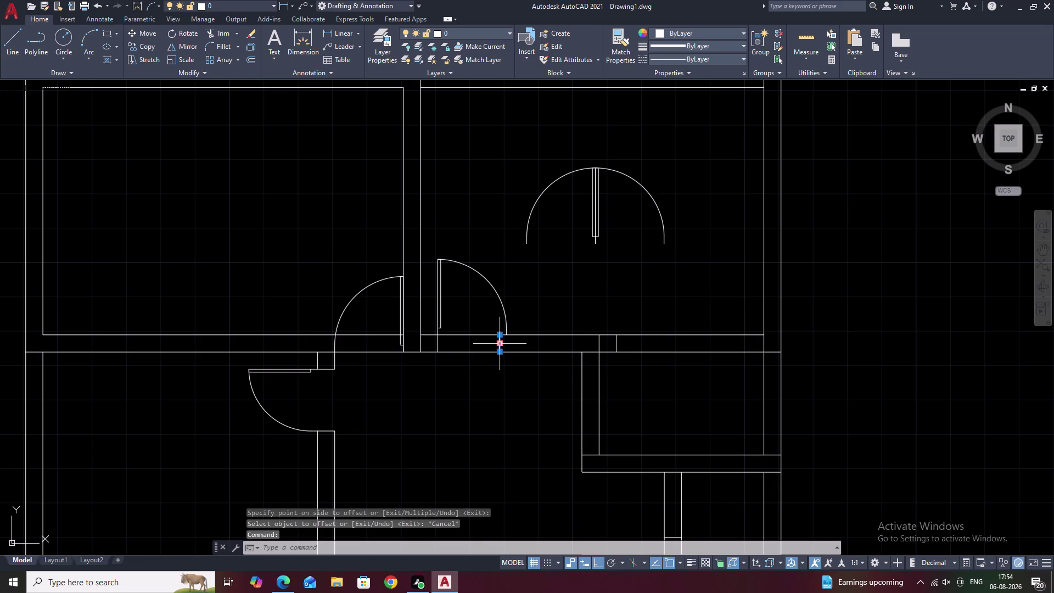
key(space)
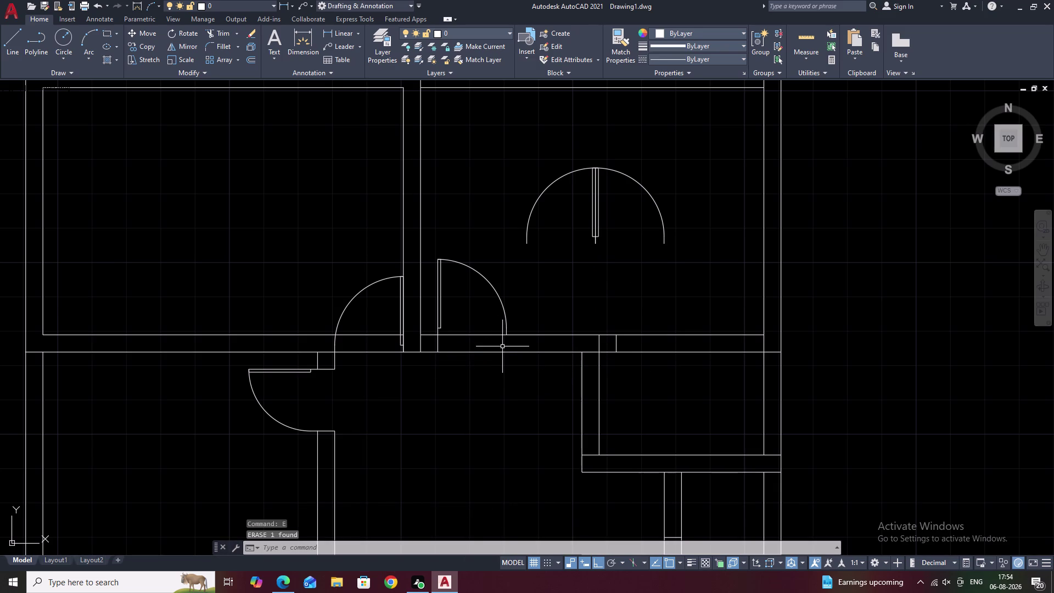
key(Escape)
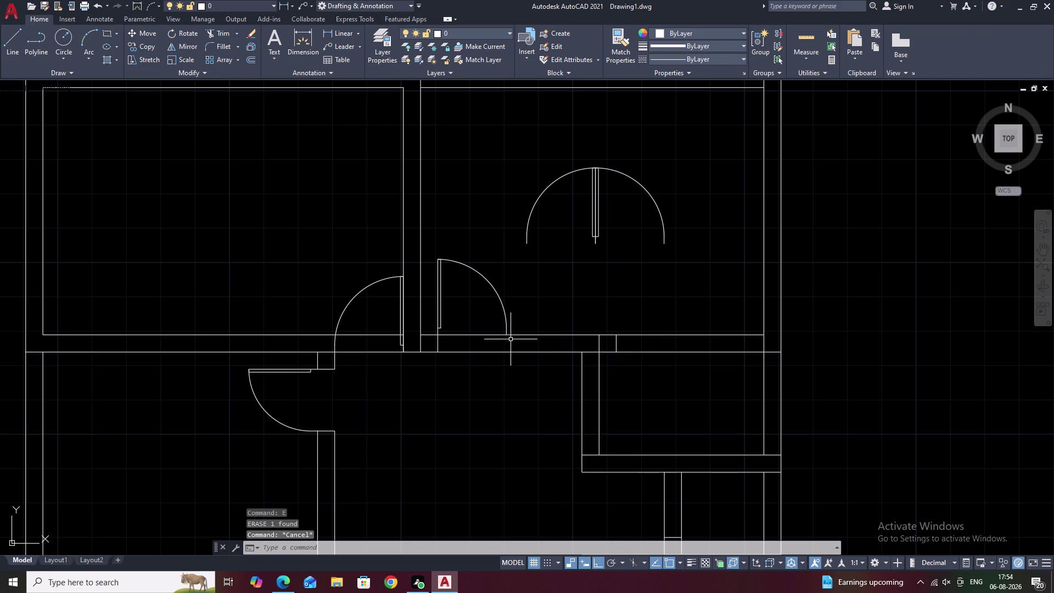
scroll(up, 3)
scroll(down, 3)
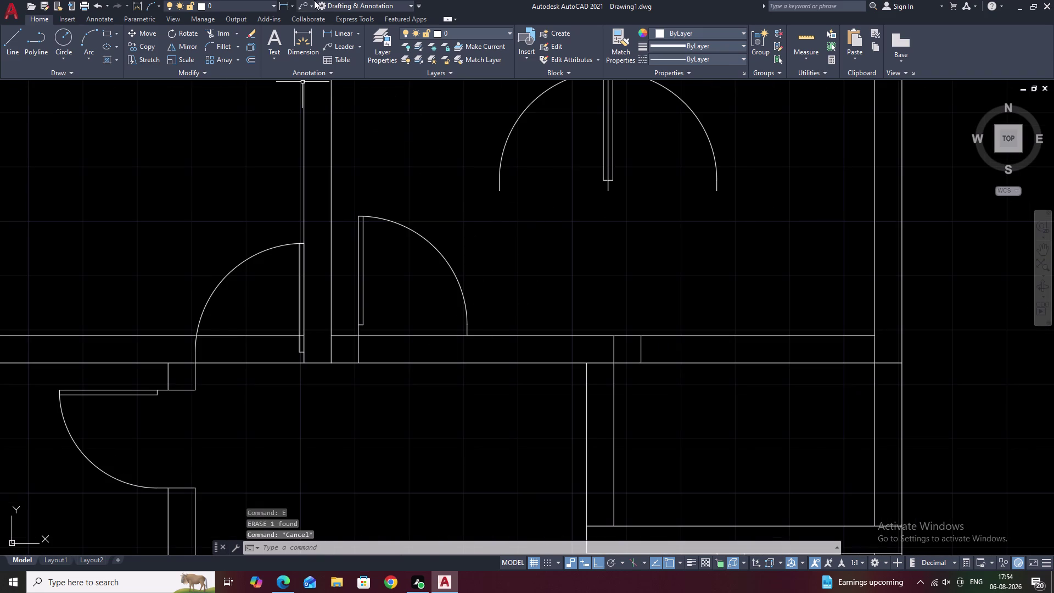
Measure the door swing width with a linear dimension, then discard it.
click(331, 29)
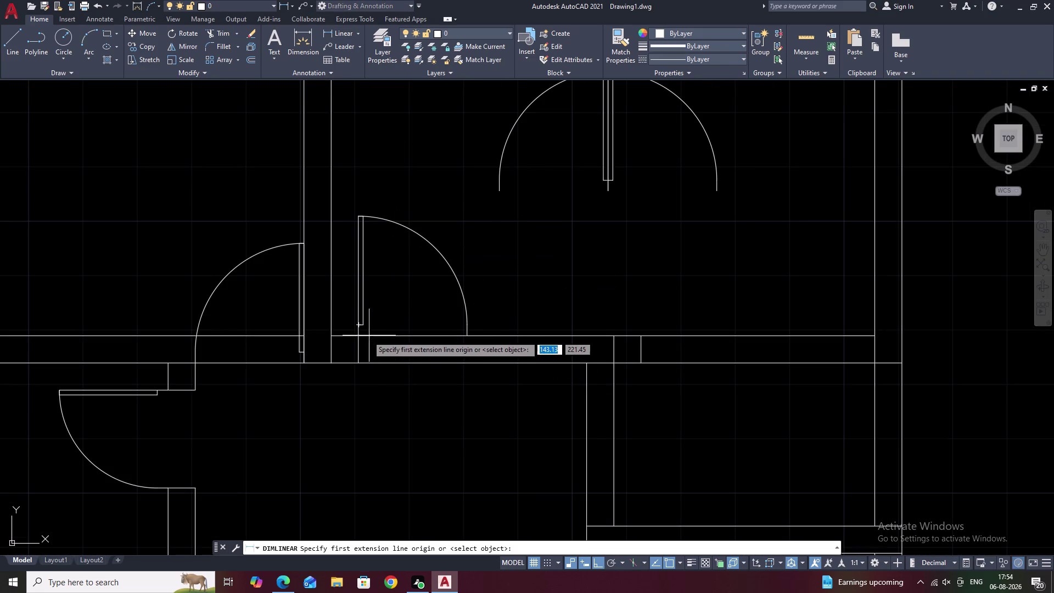
click(356, 336)
click(469, 336)
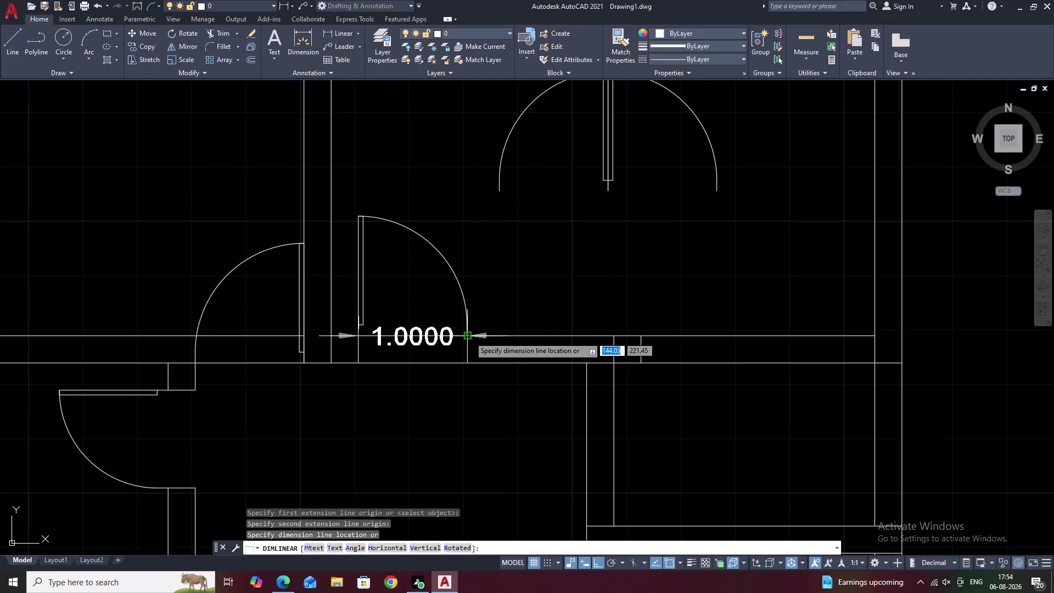
key(Escape)
key(p)
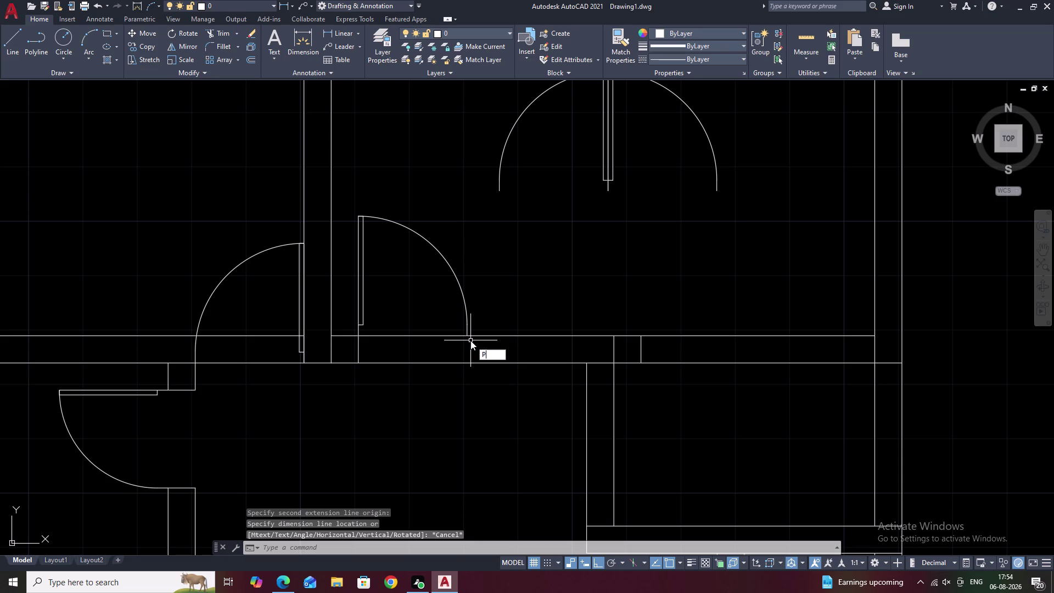
key(Escape)
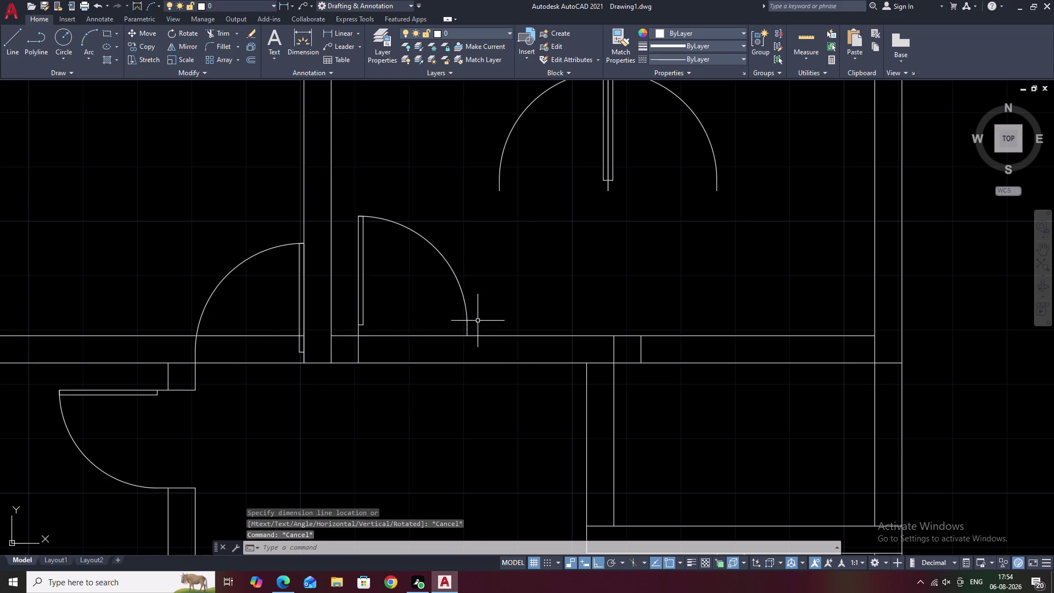
Offset the wall edge by 1 to mark the opening's edge.
text(O)
key(space)
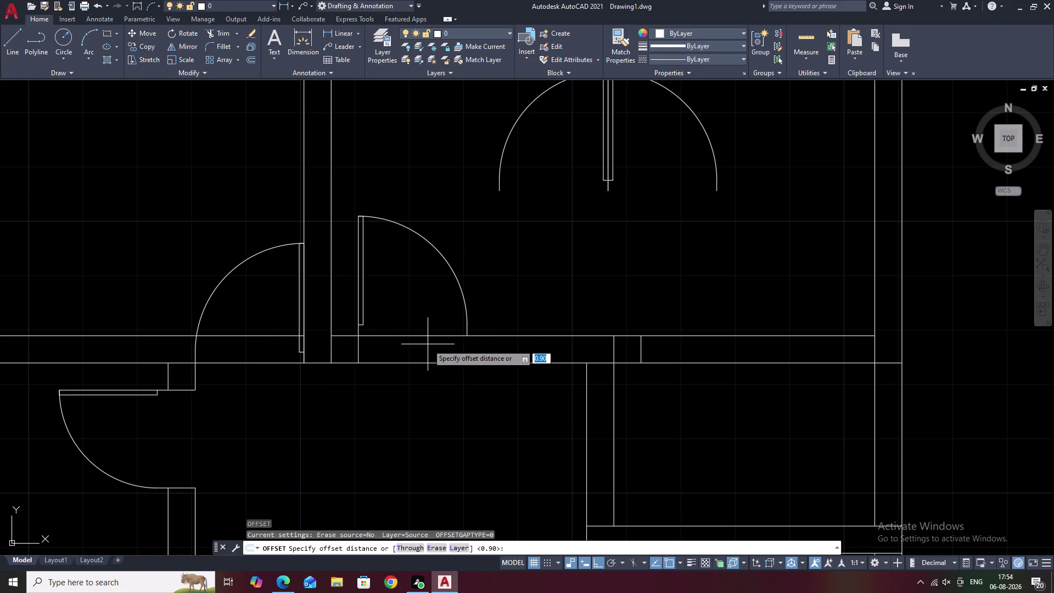
text(1)
key(space)
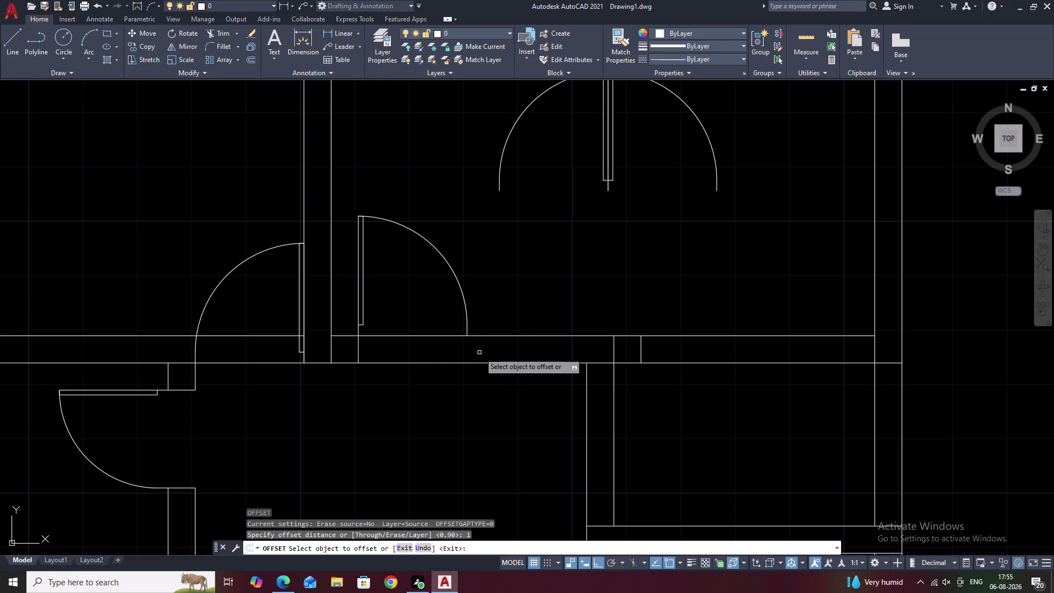
click(360, 346)
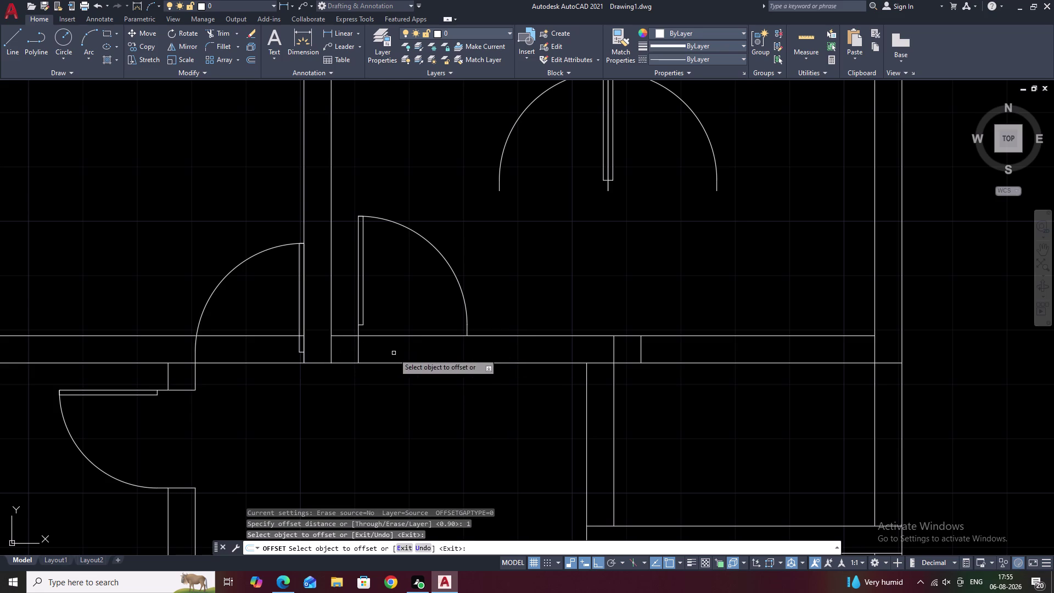
click(359, 352)
click(448, 353)
key(Escape)
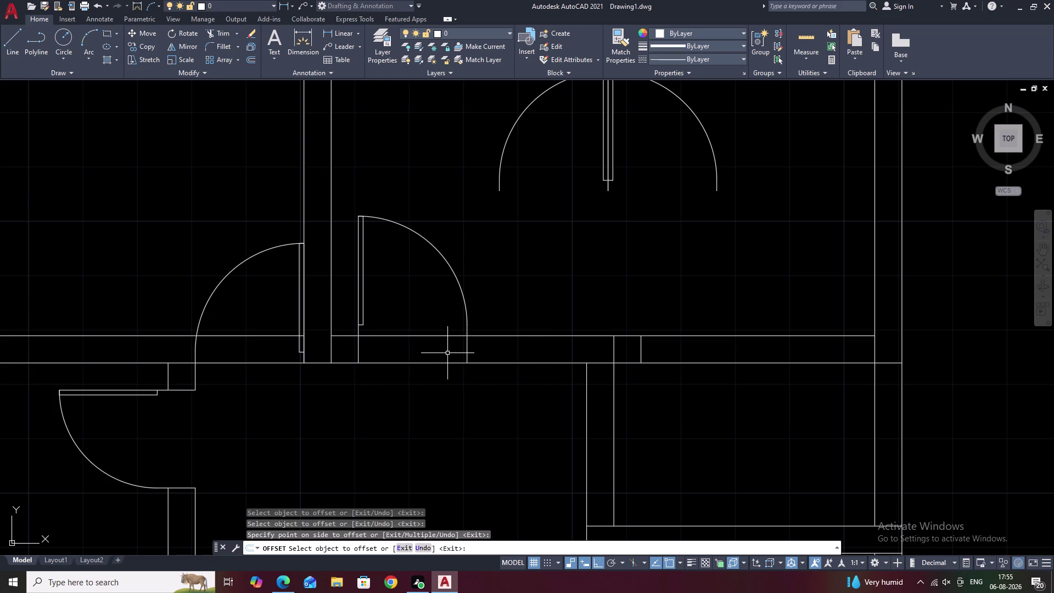
Start trimming the wall lines with a fence selection across them.
text(TR)
key(space)
drag(432, 315, 418, 398)
scroll(down, 3)
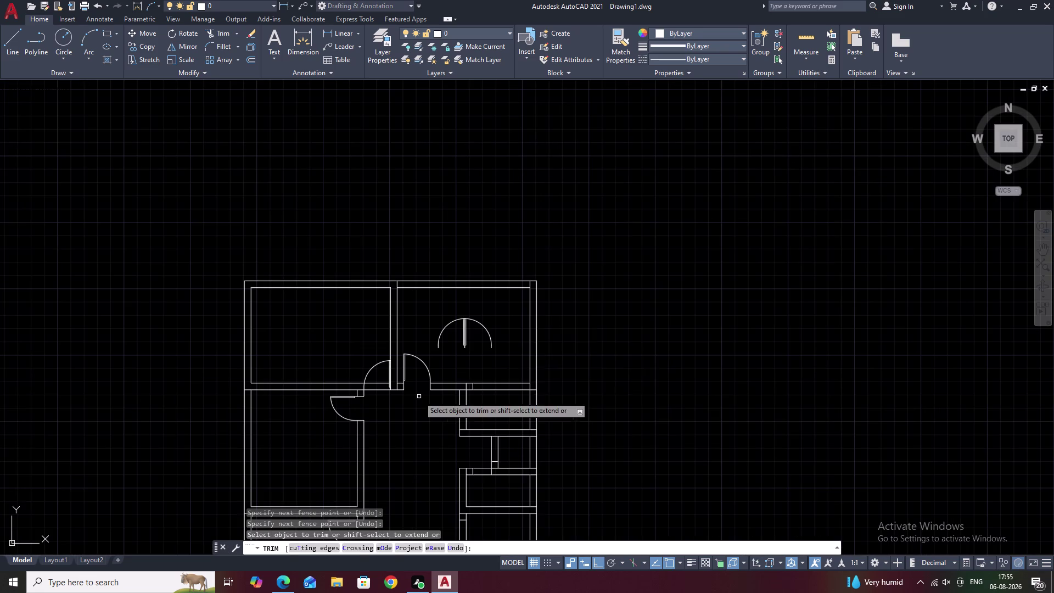
Erase the leftover door swing from the middle of the room.
key(Escape)
drag(490, 317, 484, 354)
click(484, 354)
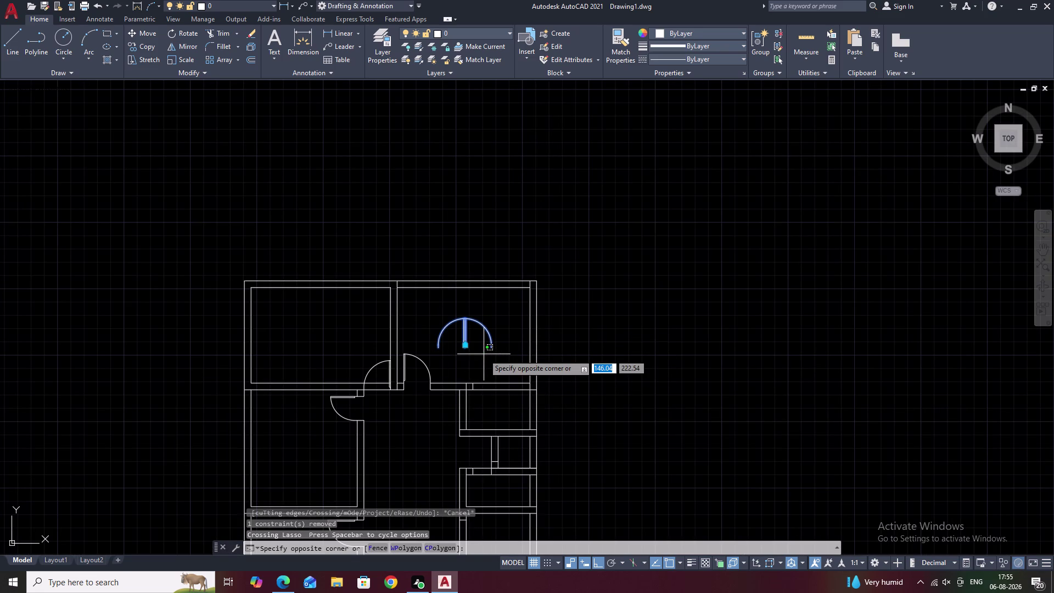
text(E)
key(space)
Try moving the left door swing onto the wall line, then undo the move.
middle_drag(480, 388, 474, 318)
scroll(up, 3)
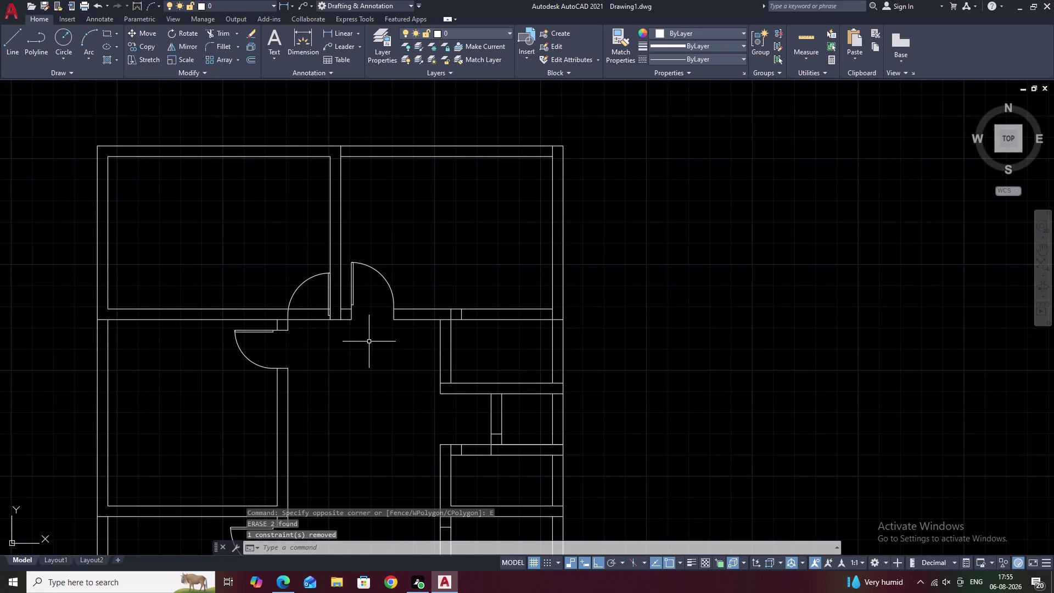
scroll(up, 3)
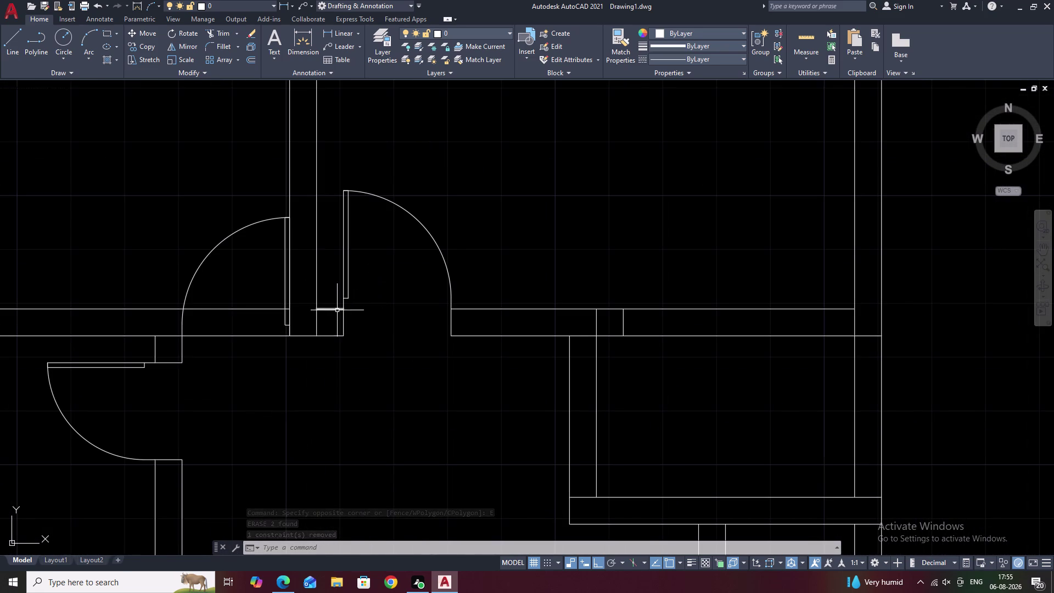
scroll(up, 3)
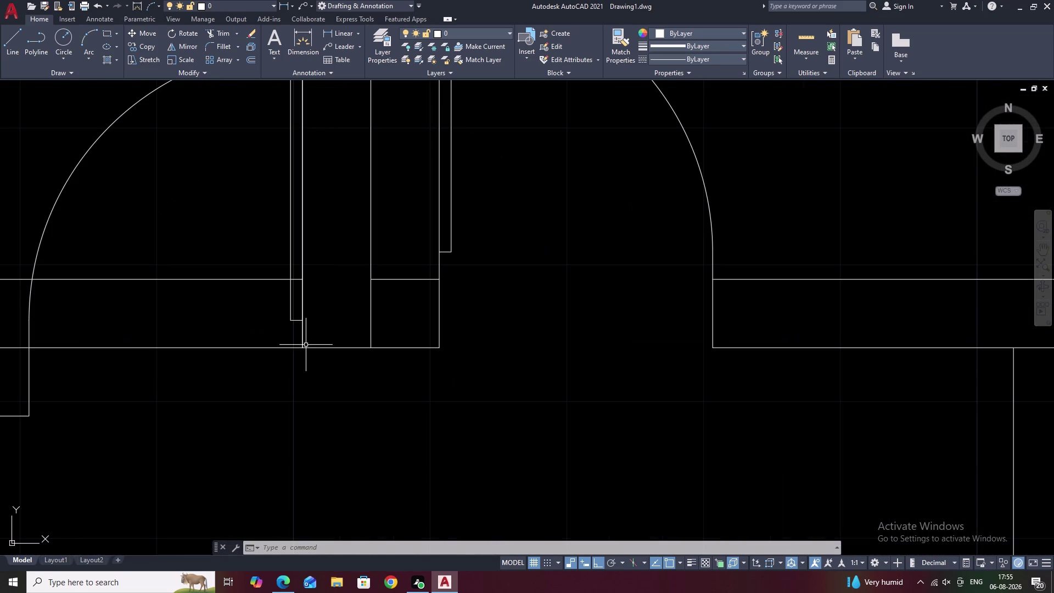
click(301, 346)
text(M)
key(space)
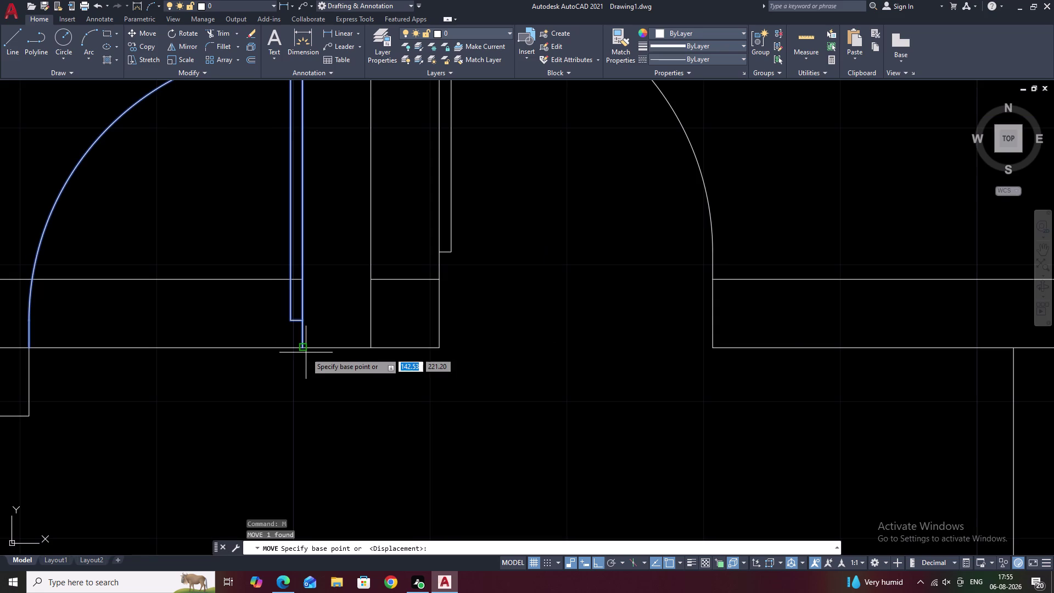
click(304, 350)
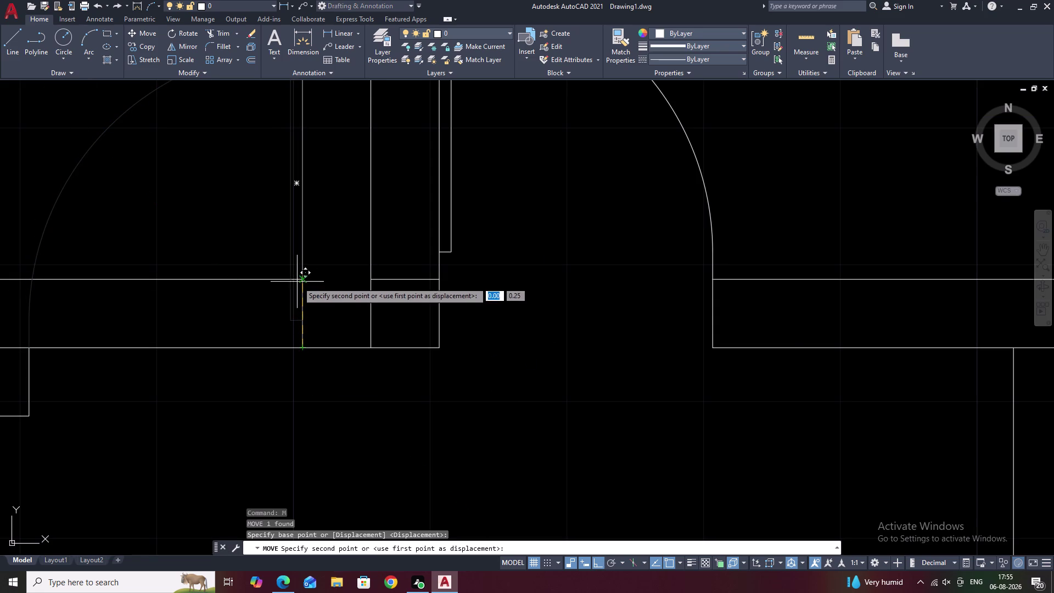
click(299, 280)
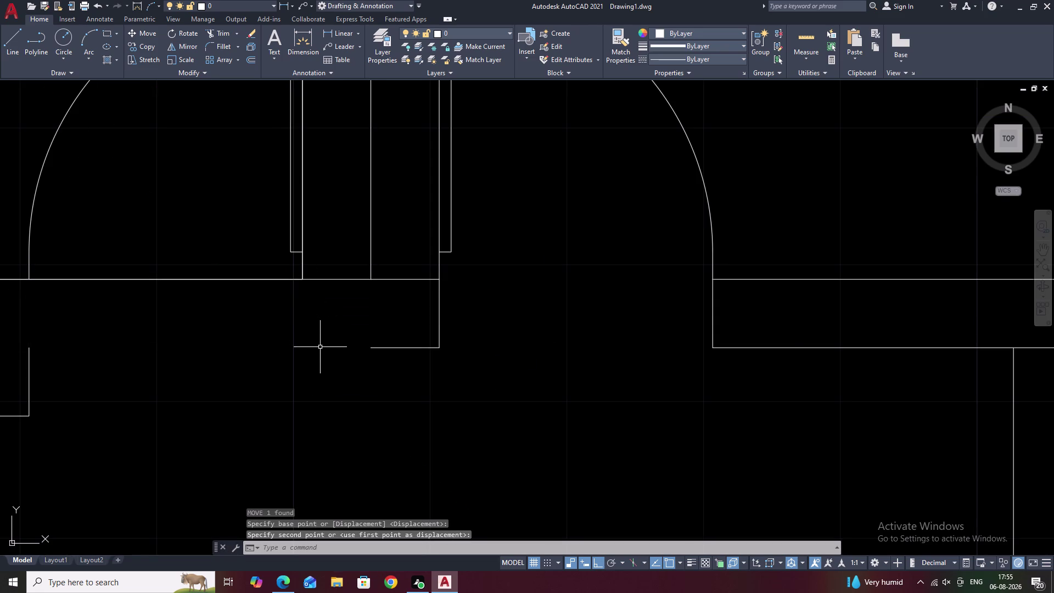
key(ctrl+z)
scroll(down, 3)
key(Escape)
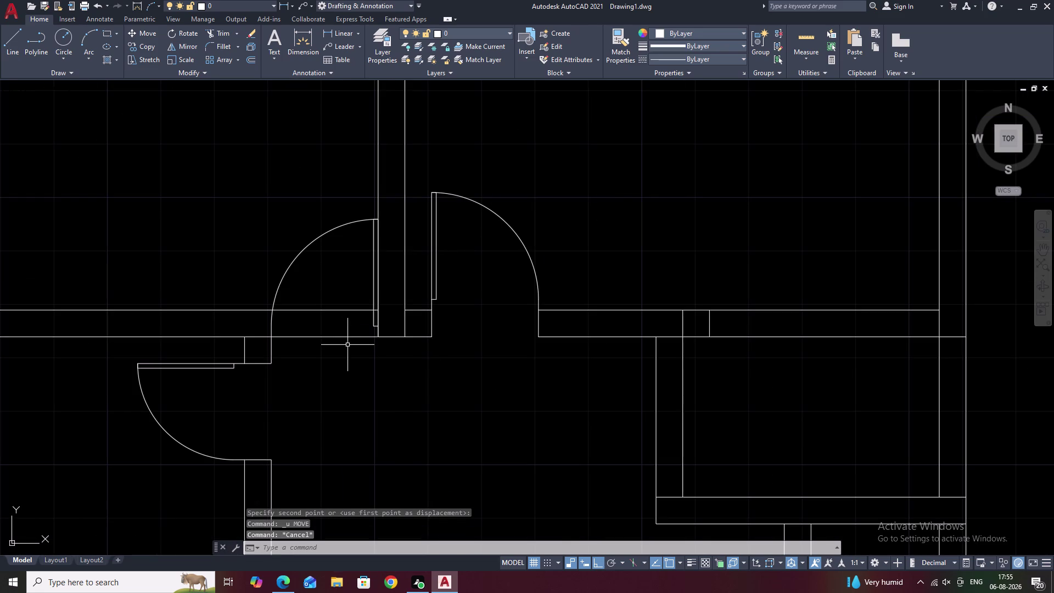
Trim the two wall segments inside the doorway opening.
text(TR)
key(space)
click(328, 309)
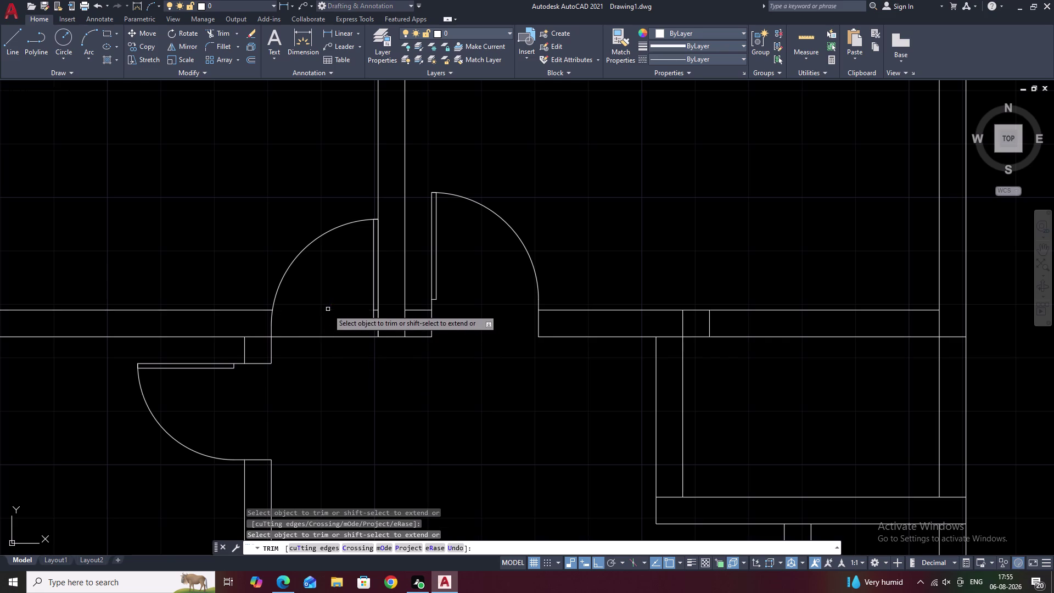
click(327, 337)
key(Escape)
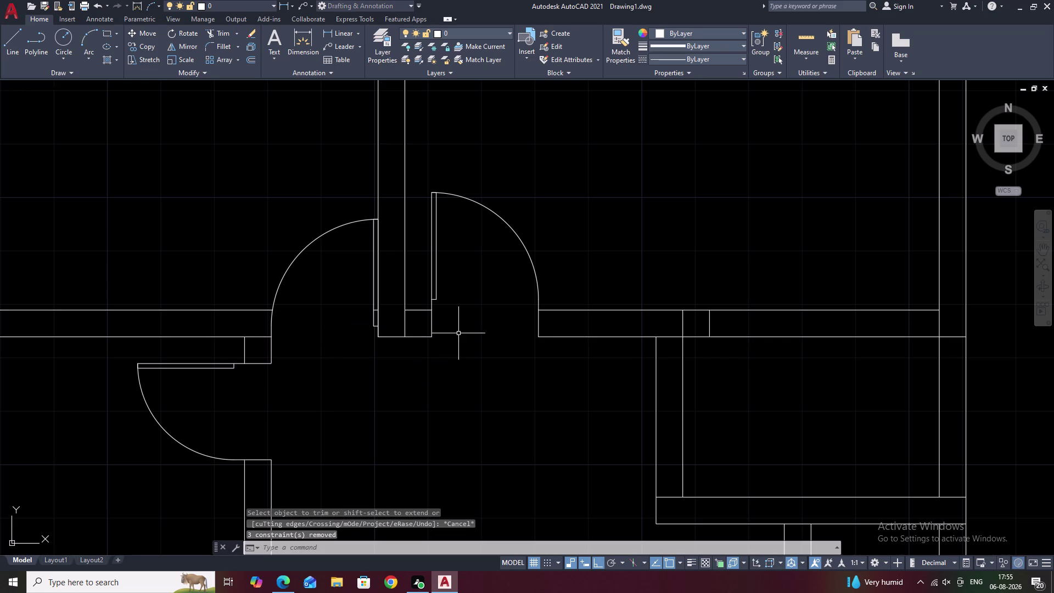
Move the right door swing down so it sits flush in its interior doorway.
click(433, 301)
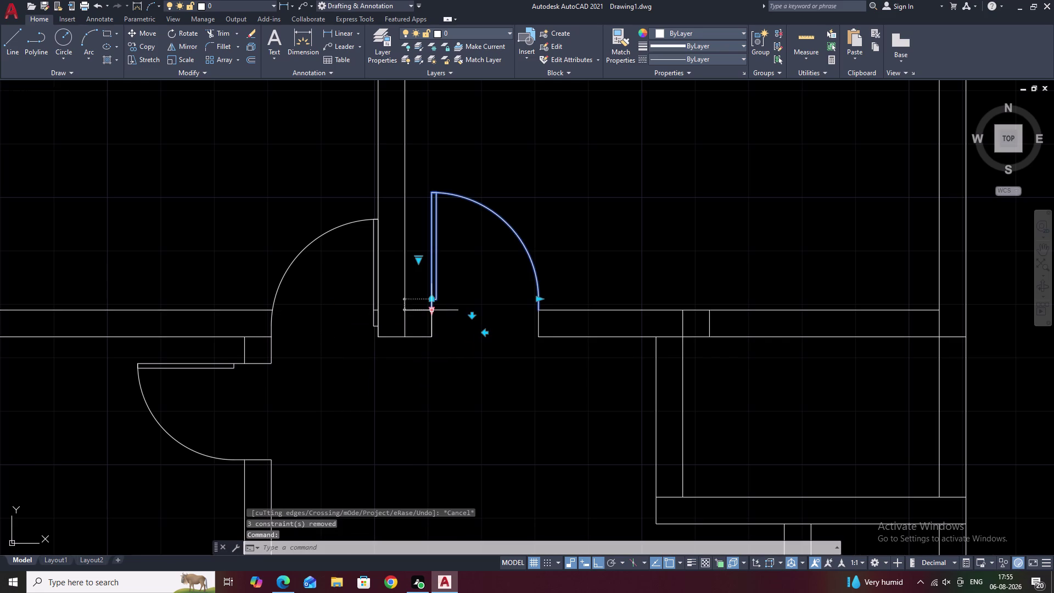
text(M)
key(space)
scroll(up, 3)
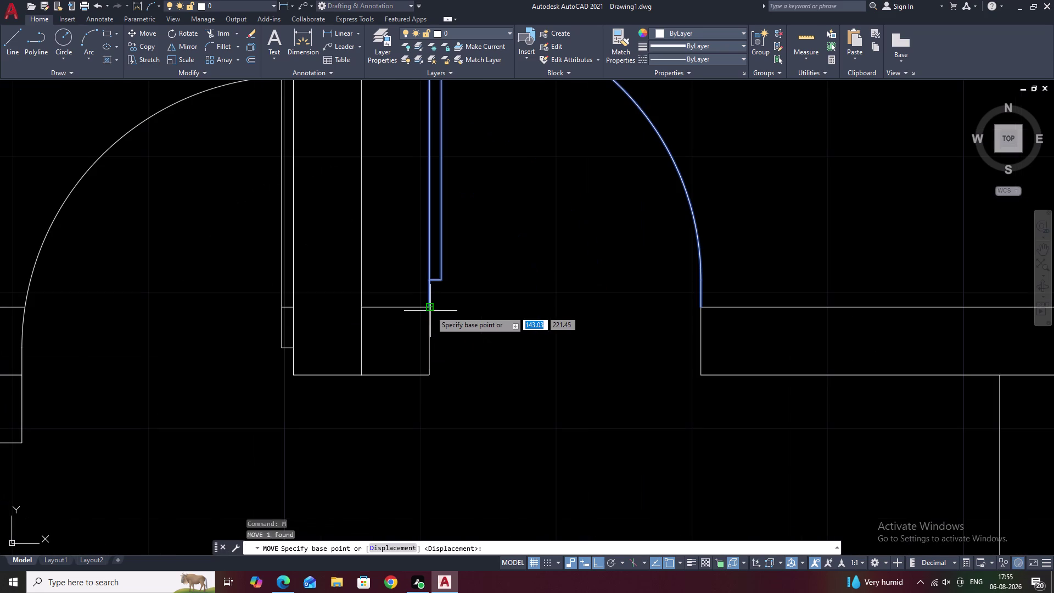
click(428, 305)
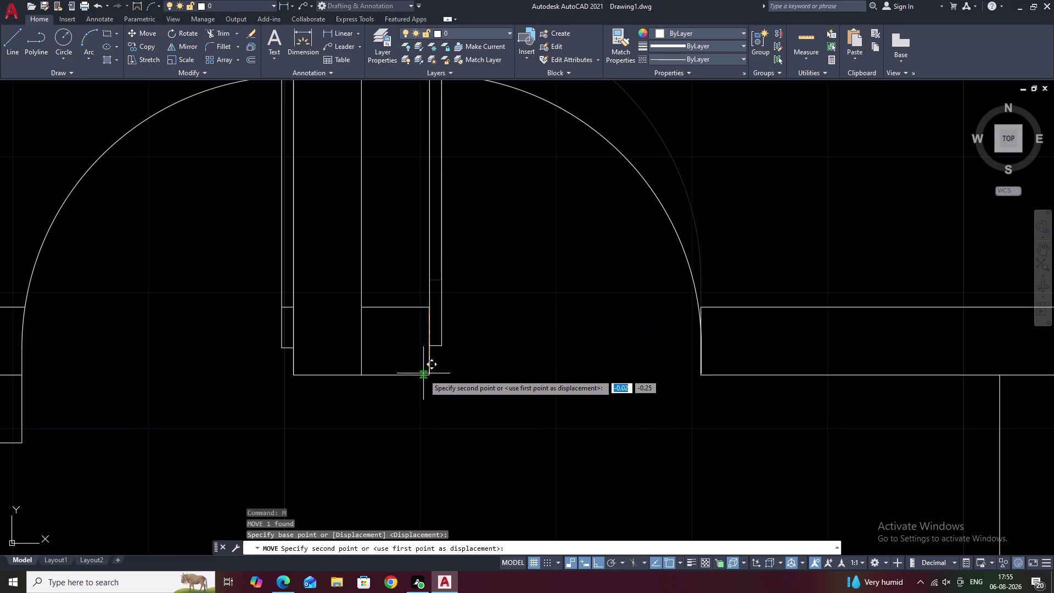
click(424, 377)
scroll(down, 3)
scroll(down, 3)
middle_drag(527, 360, 468, 302)
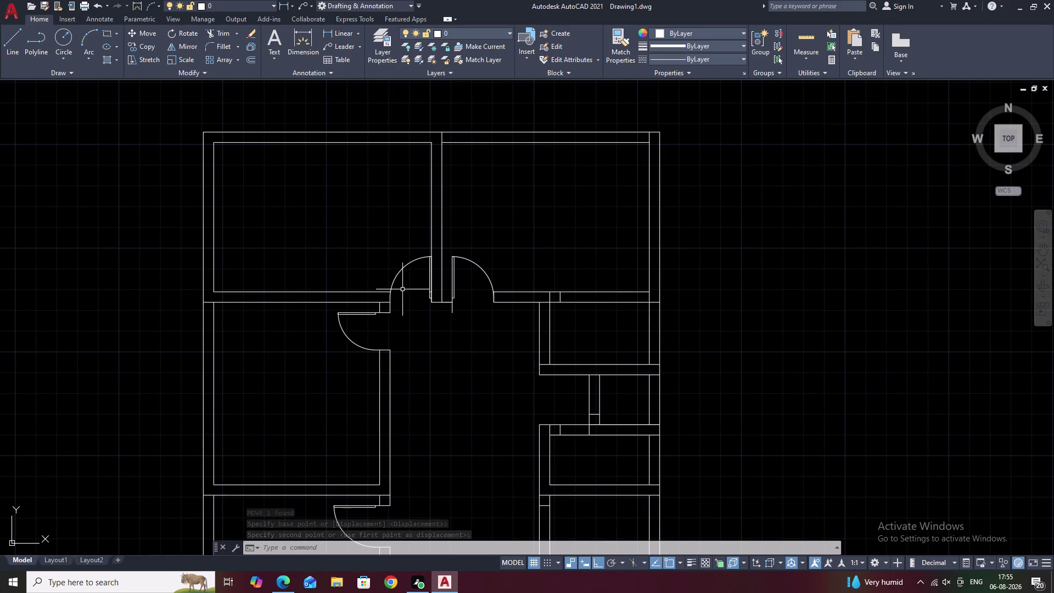
Undo fifteen recent steps, including the move, trim, offset, dimension and copy operations.
key(ctrl+z)
key(ctrl+z)
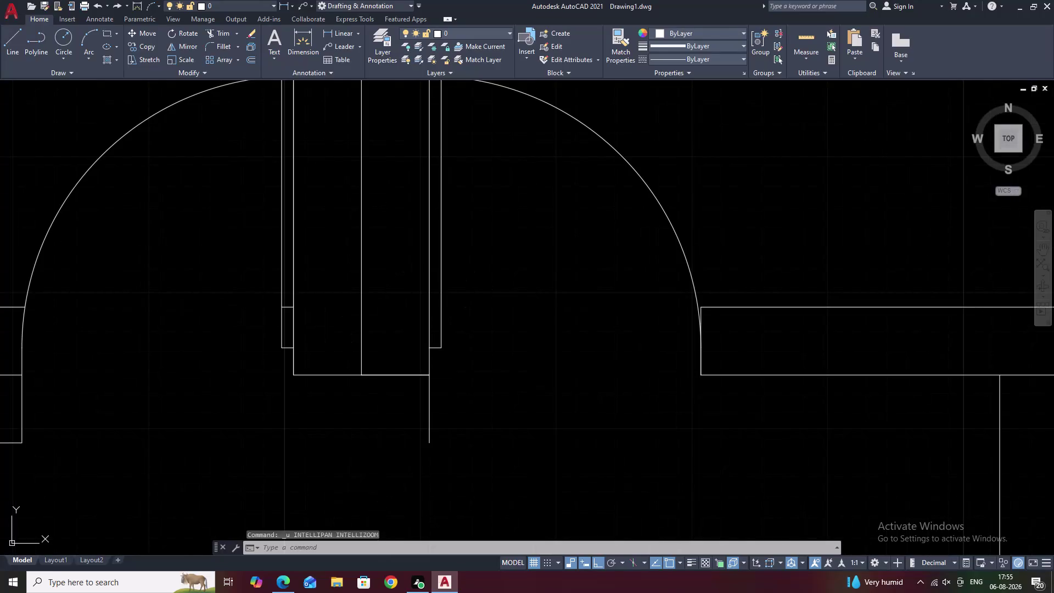
key(ctrl+z)
key(ctrl+z)
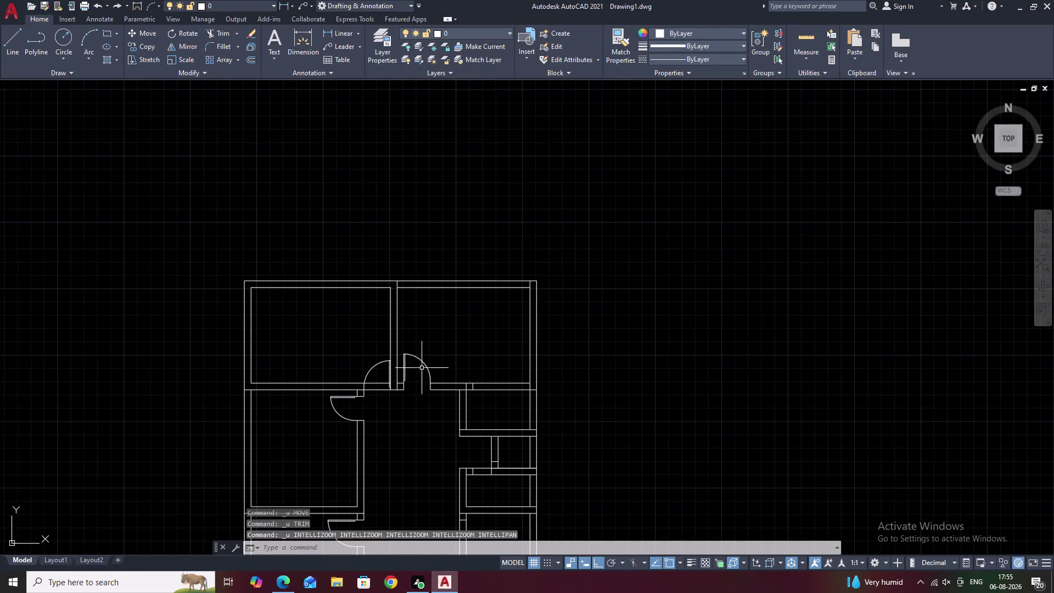
scroll(up, 3)
key(ctrl+z)
key(ctrl+z)
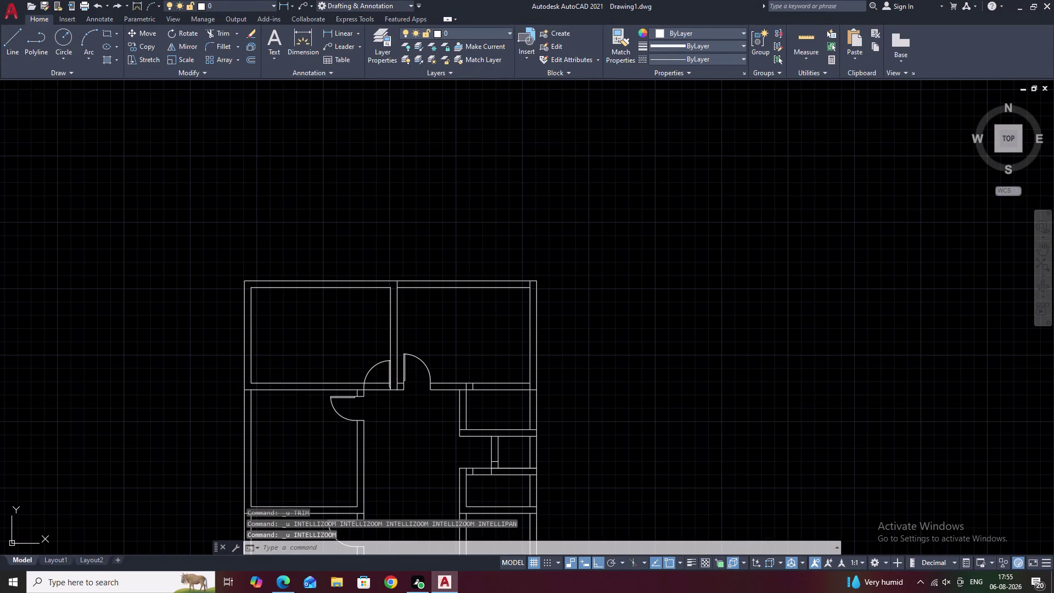
key(ctrl+z)
key(ctrl+z)
key(ctrl+z)
key(ctrl+z)
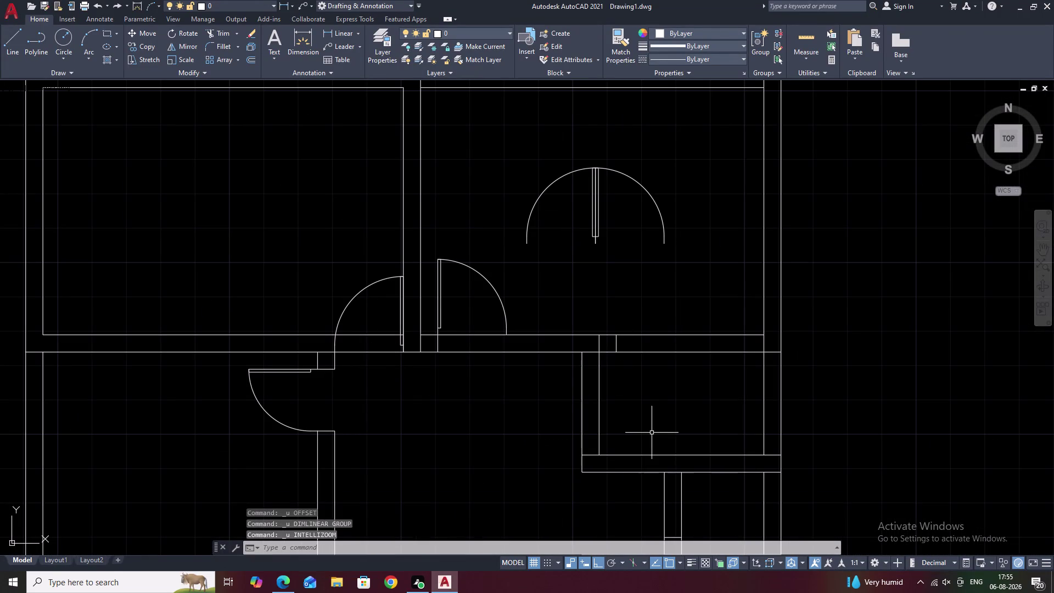
key(ctrl+z)
key(ctrl+z)
key(ctrl+z)
key(ctrl+z)
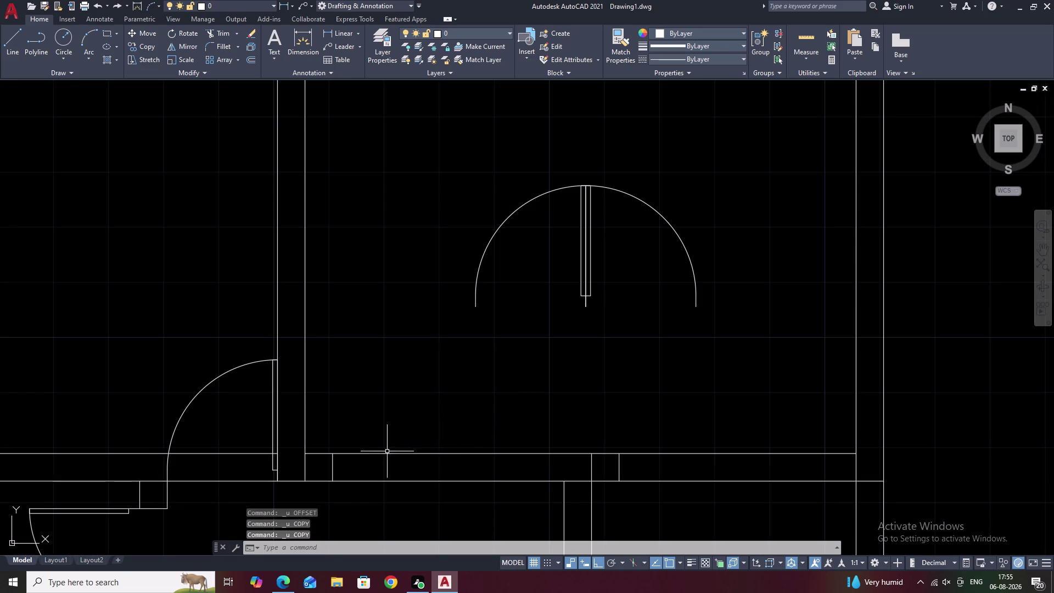
Begin a window selection around the short doorway-edge line.
click(331, 473)
click(331, 471)
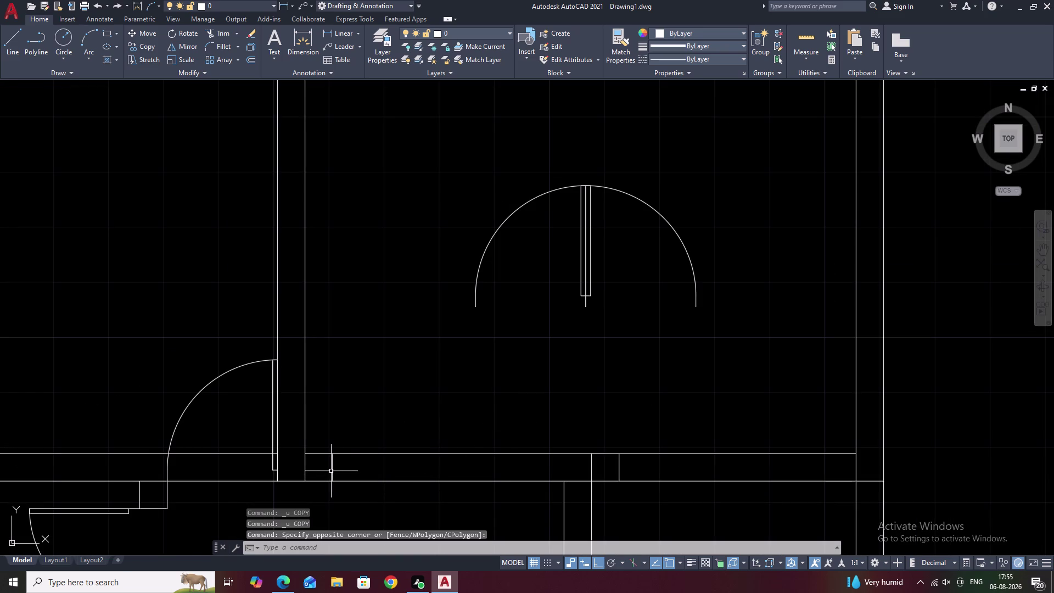
scroll(up, 3)
Erase the short stray line near the doorway wall.
click(320, 474)
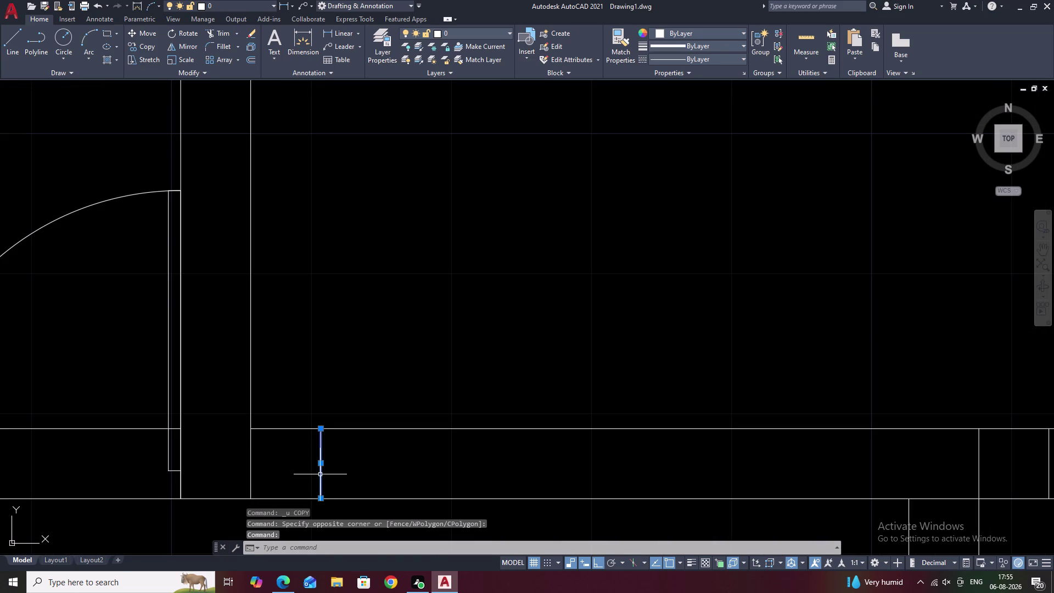
text(E)
key(space)
scroll(down, 3)
Move the right half of the double door swing into the upper rooms' doorway.
drag(626, 254, 625, 254)
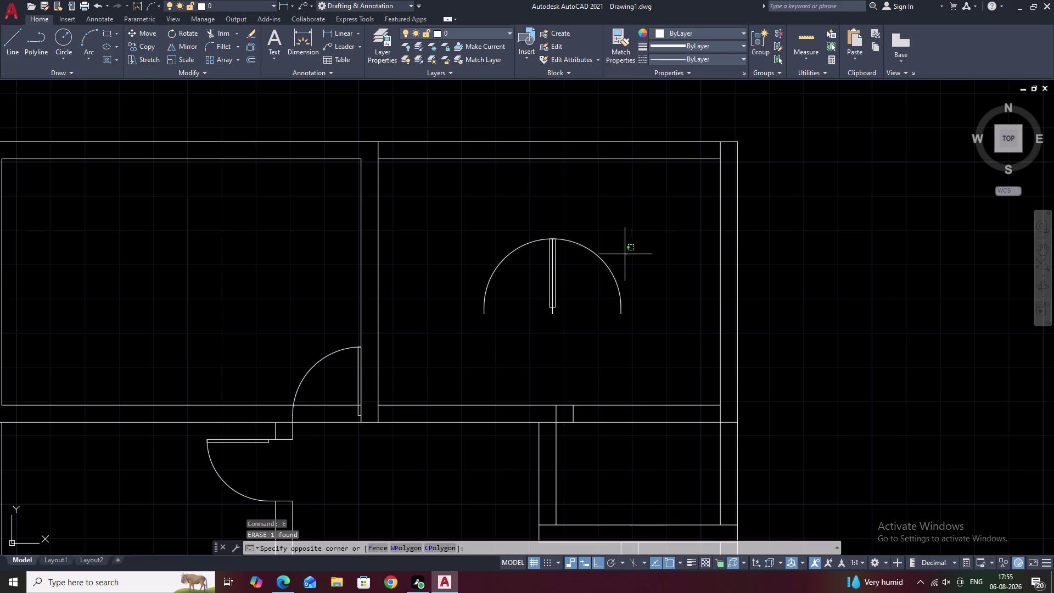
drag(625, 254, 586, 300)
text(M)
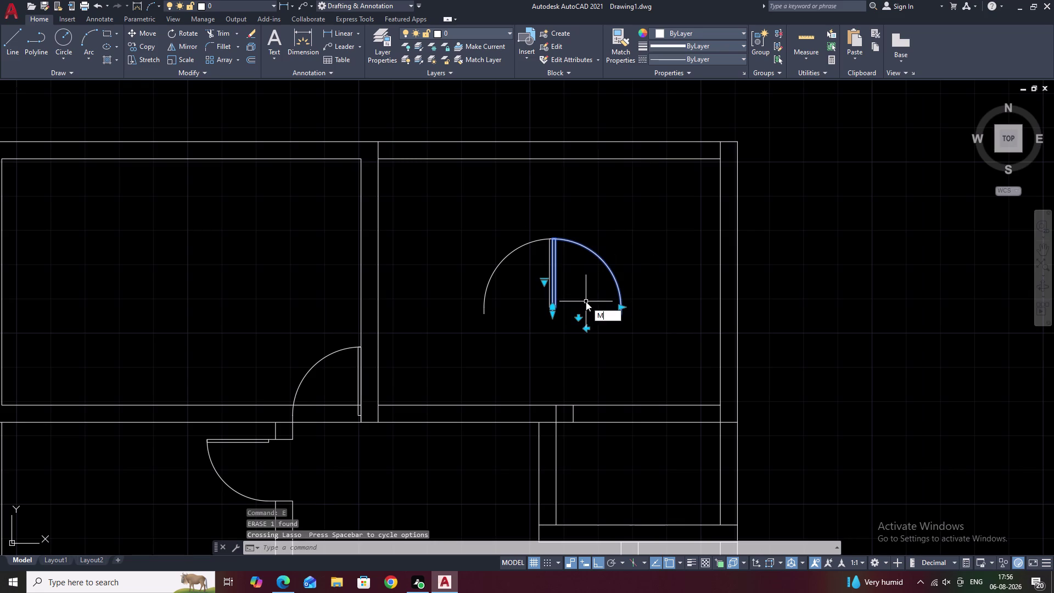
key(space)
scroll(up, 3)
click(568, 294)
scroll(down, 3)
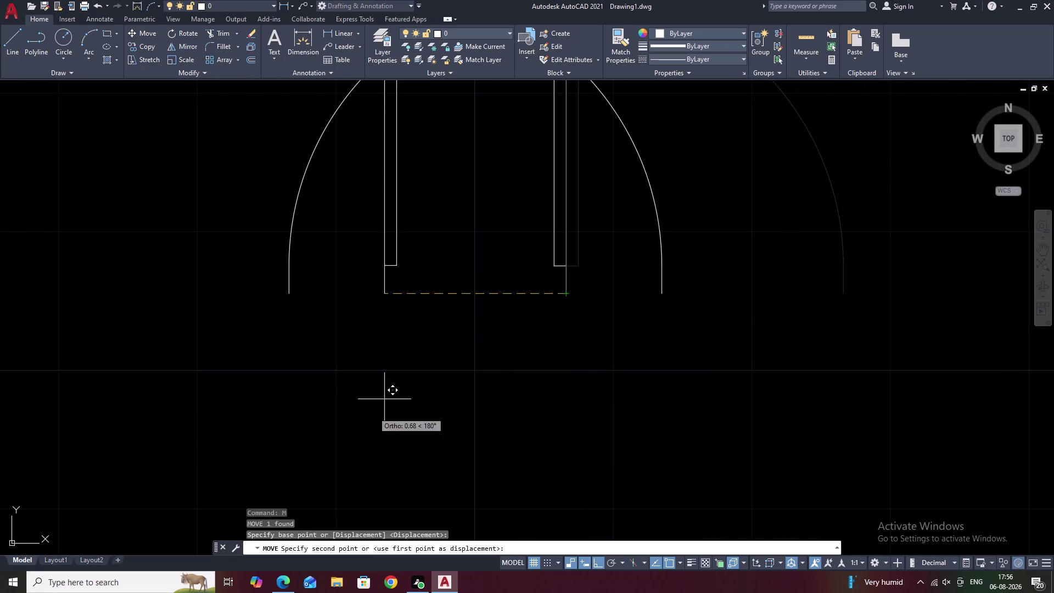
scroll(down, 3)
middle_drag(347, 440, 437, 330)
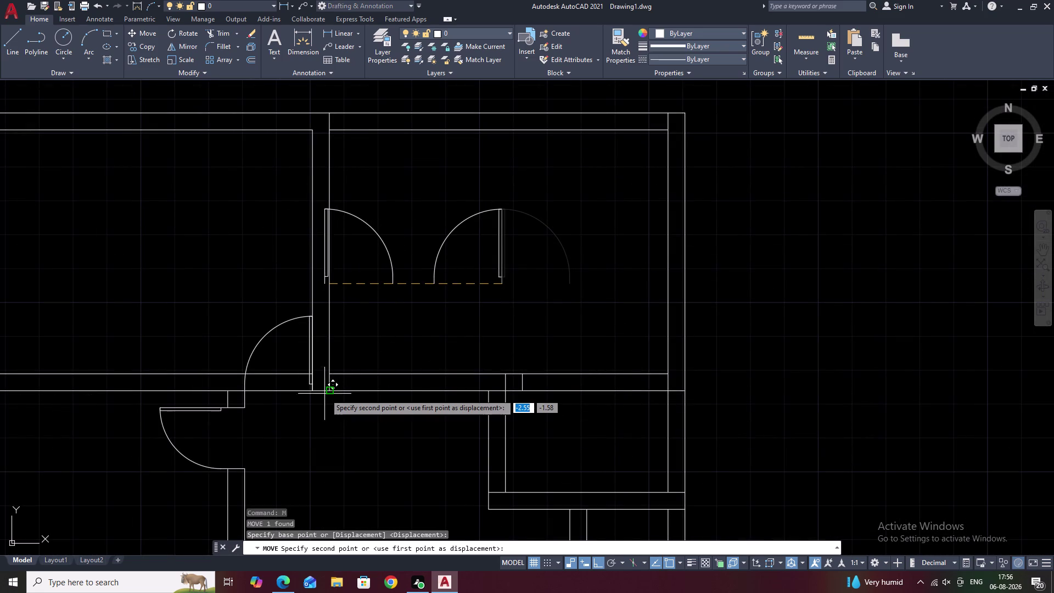
click(329, 394)
key(Escape)
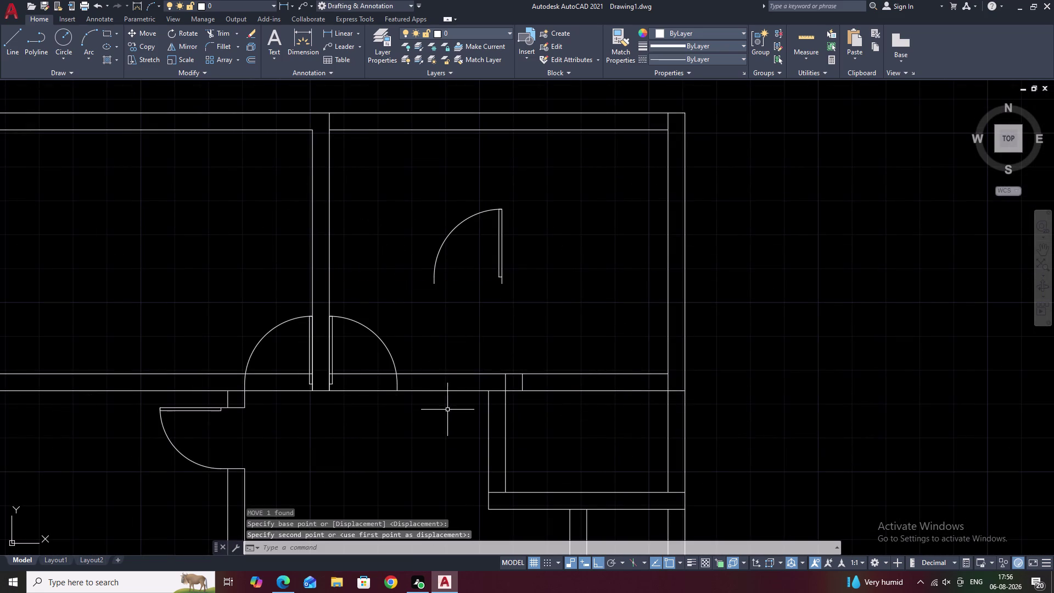
scroll(up, 3)
text(TR)
key(space)
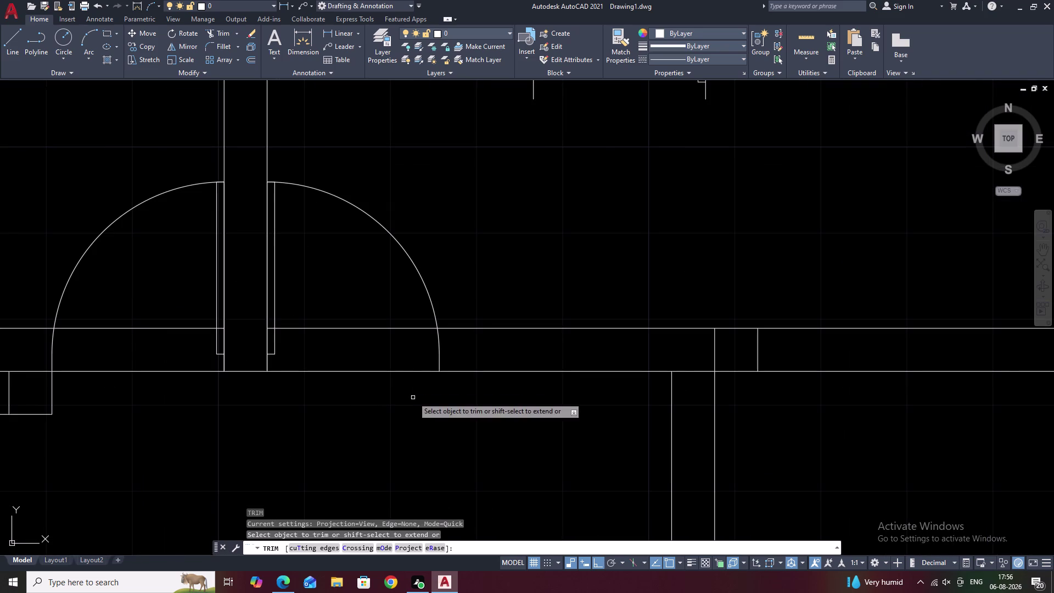
Trim the four wall lines inside the doorway around the door swings.
click(366, 370)
click(376, 329)
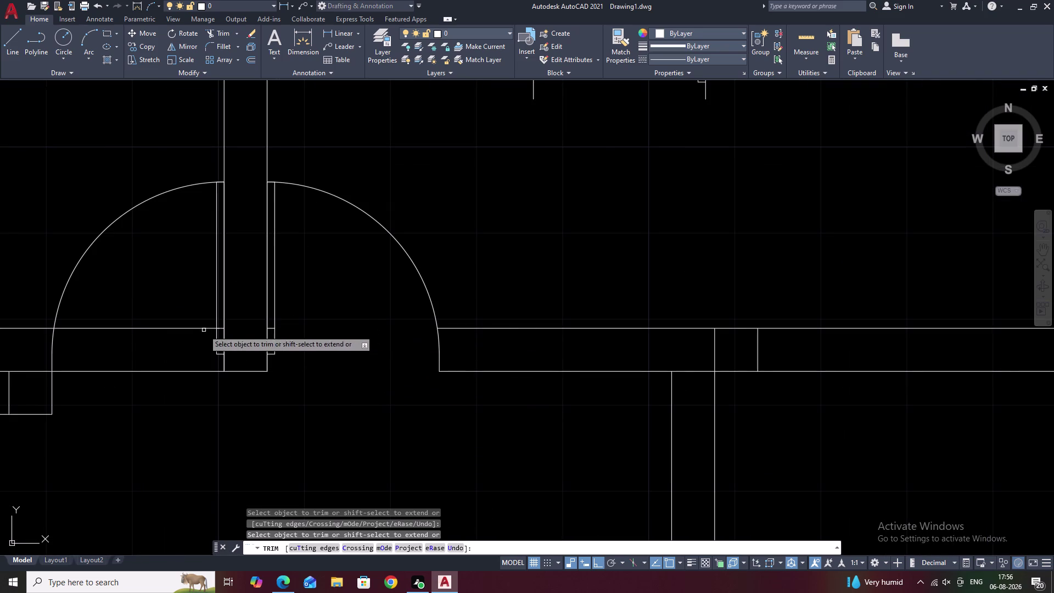
click(187, 329)
click(181, 372)
scroll(down, 3)
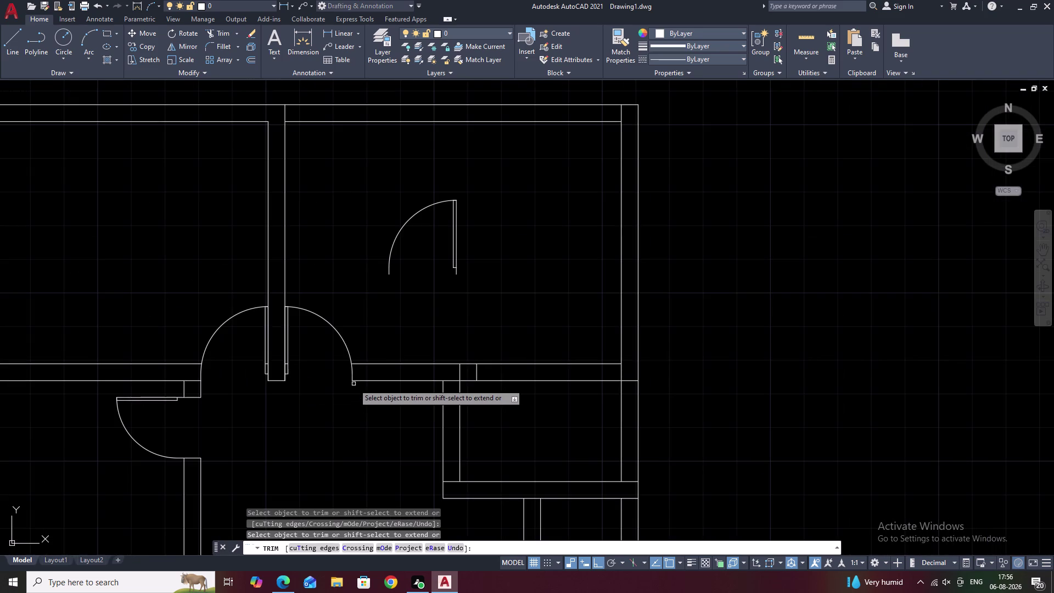
middle_drag(357, 399, 394, 343)
key(Escape)
scroll(down, 3)
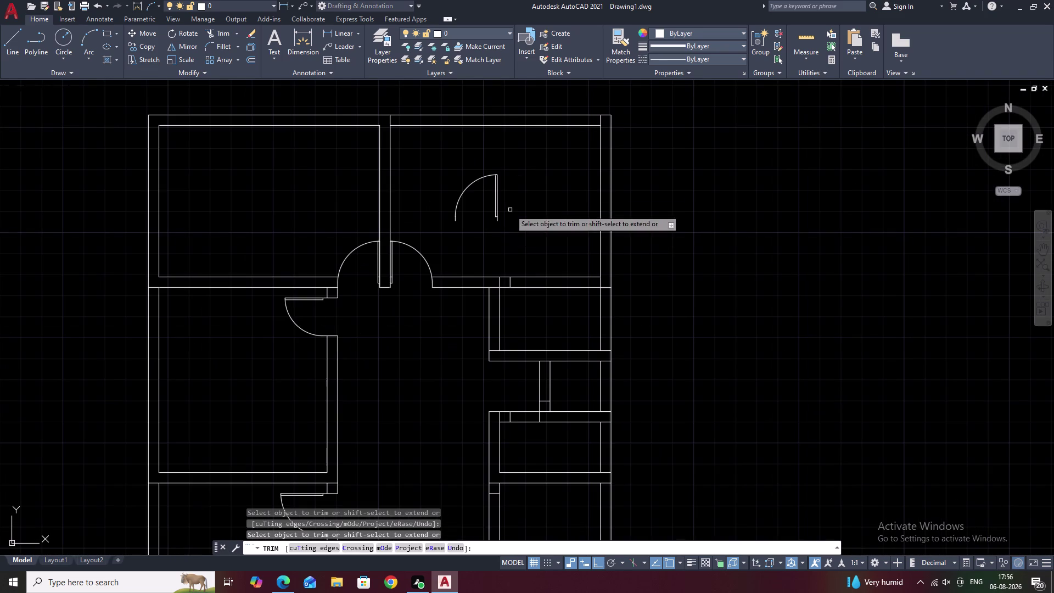
Attempt a fence trim across the wall lines, then undo it.
drag(516, 165, 526, 234)
click(528, 233)
key(ctrl+z)
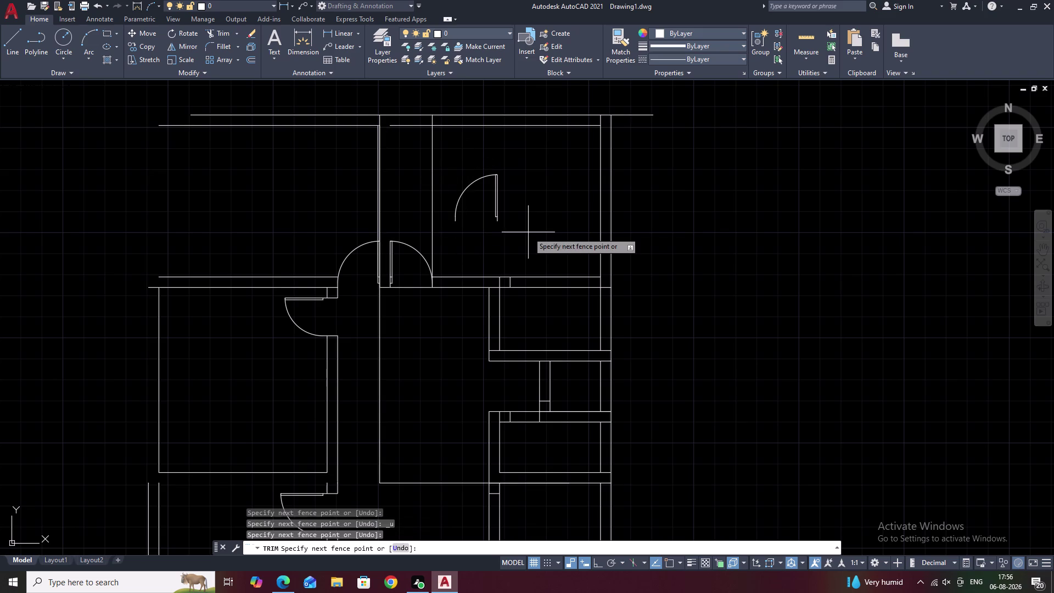
key(ctrl+z)
key(Escape)
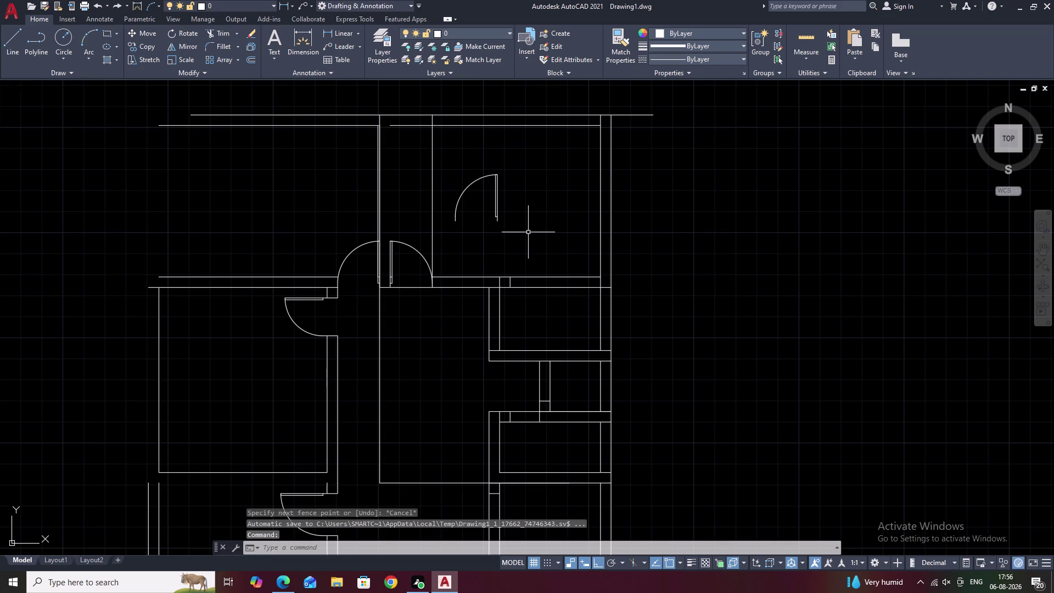
key(ctrl+z)
key(ctrl+z)
Erase the leftover door swing in the upper-right room.
drag(524, 208, 507, 322)
text(E)
key(space)
scroll(down, 3)
middle_drag(515, 343, 513, 252)
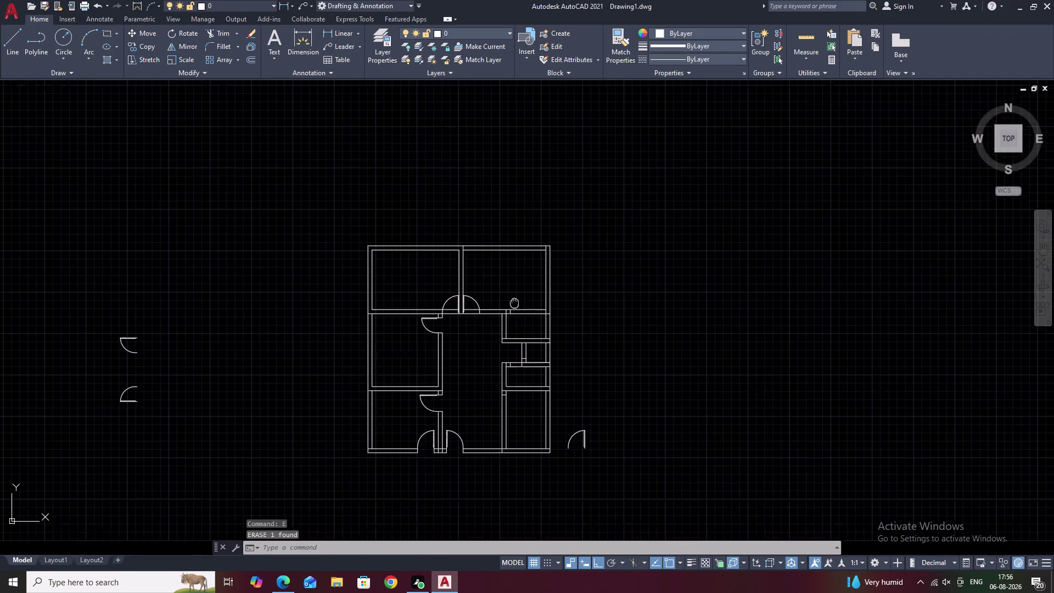
Erase the spare door swing lying to the right of the floor plan.
middle_drag(513, 253, 513, 241)
scroll(up, 3)
middle_drag(506, 293, 515, 243)
scroll(down, 3)
middle_drag(457, 351, 485, 298)
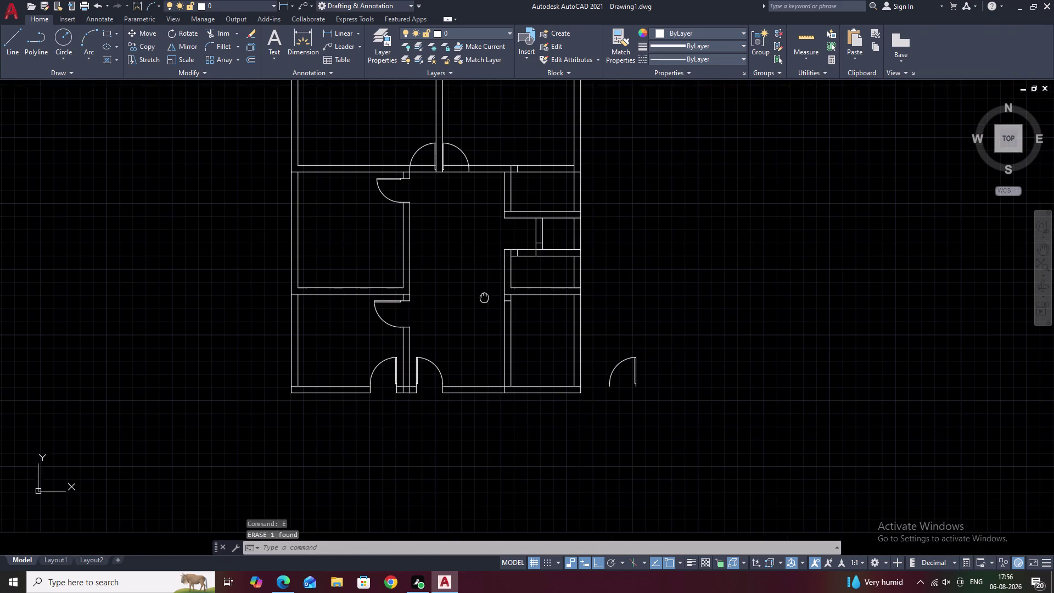
drag(670, 337, 620, 411)
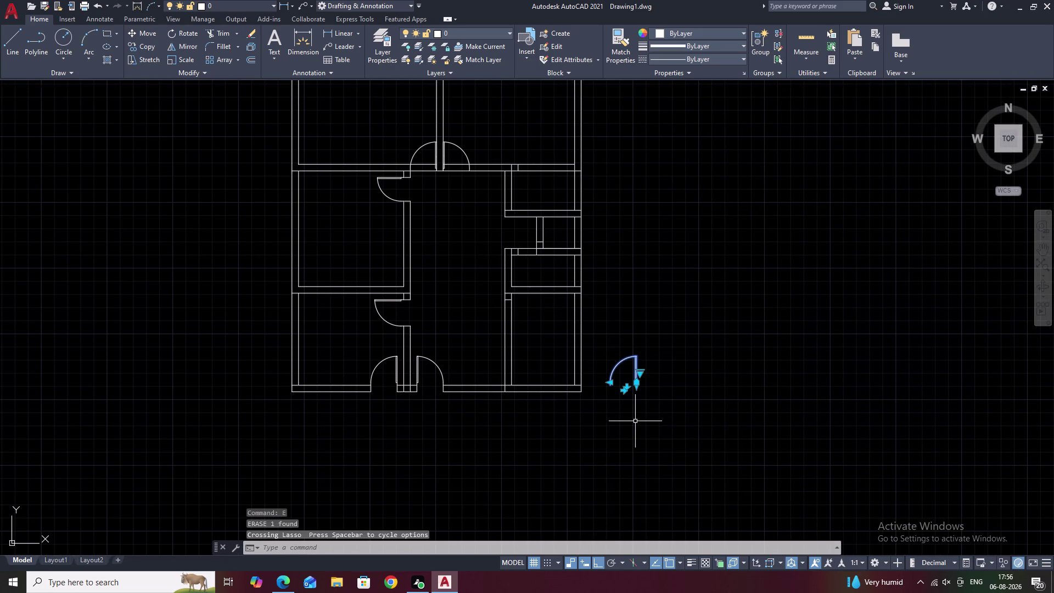
text(R)
key(space)
key(Escape)
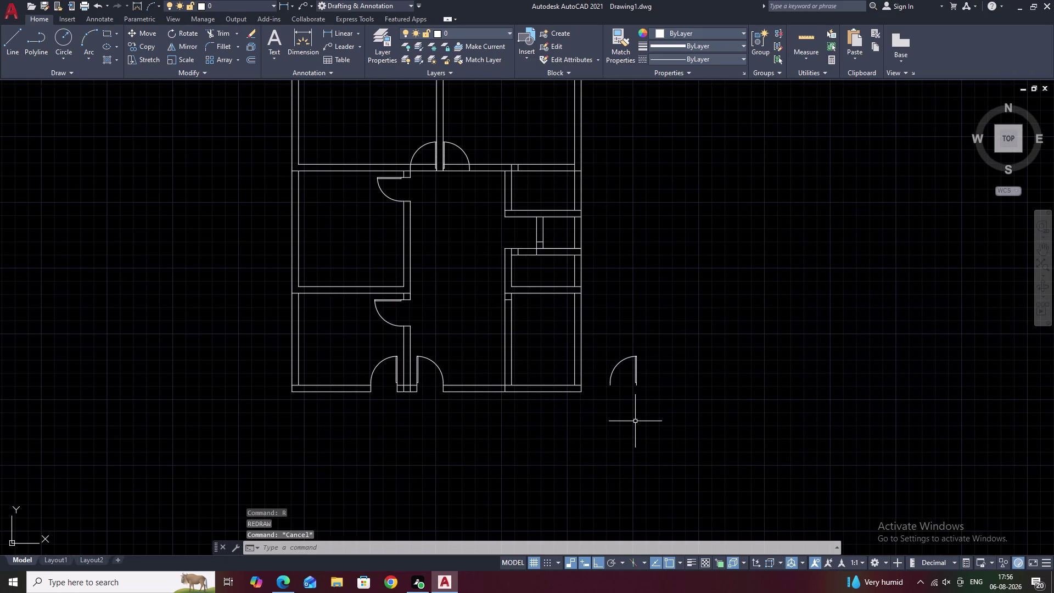
drag(668, 353, 624, 418)
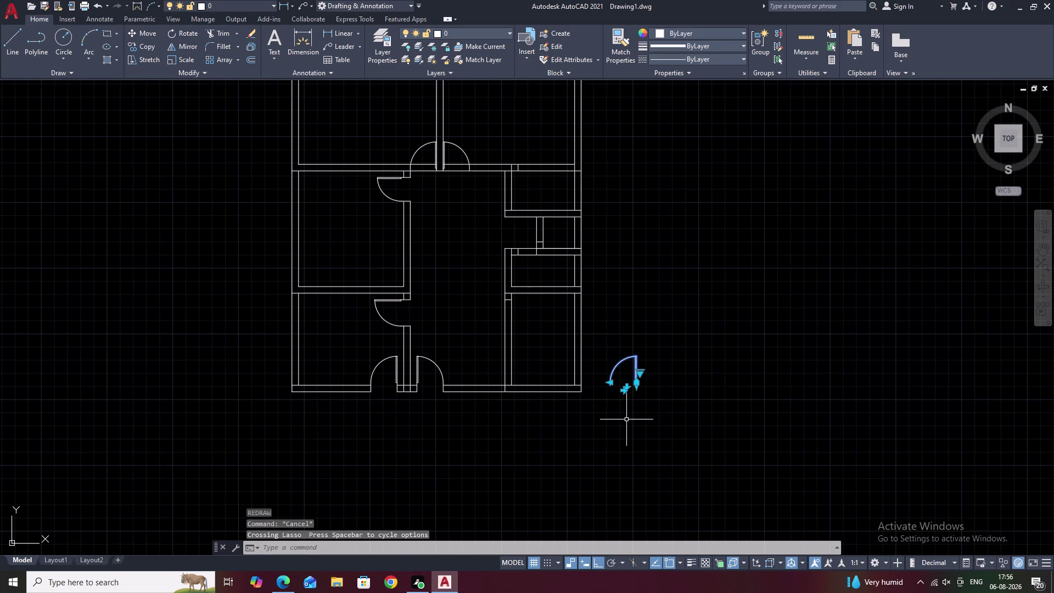
text(E)
key(space)
Pan to the left spare swings and select the lower one.
scroll(down, 3)
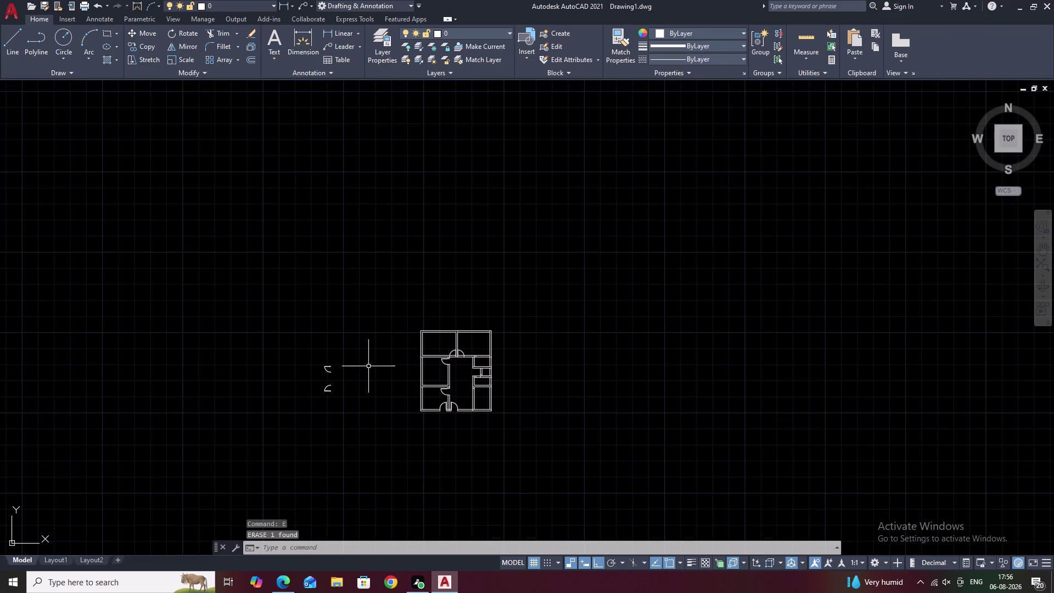
scroll(up, 3)
middle_drag(401, 367, 211, 298)
middle_drag(336, 315, 317, 304)
scroll(down, 3)
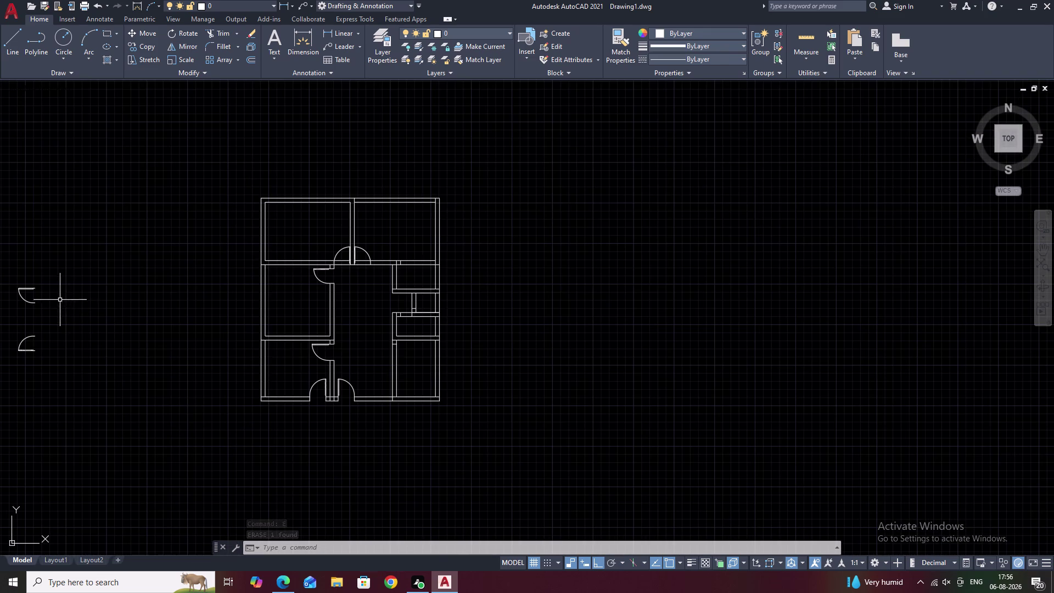
middle_drag(94, 320, 207, 319)
drag(163, 326, 202, 405)
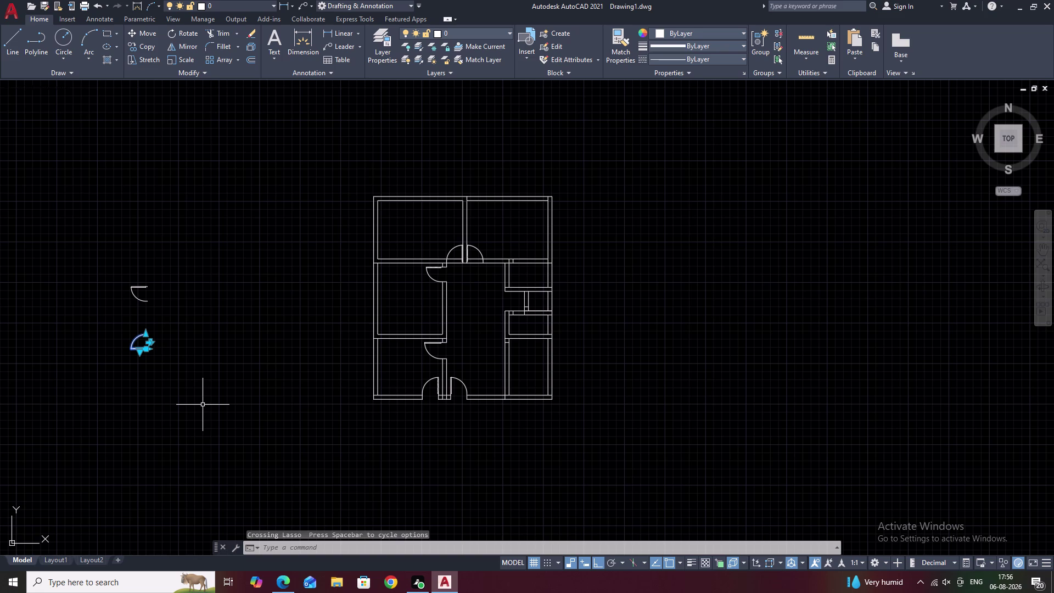
Rotate the lower spare door swing a quarter turn so its leaf is vertical.
key(r)
text(O)
key(space)
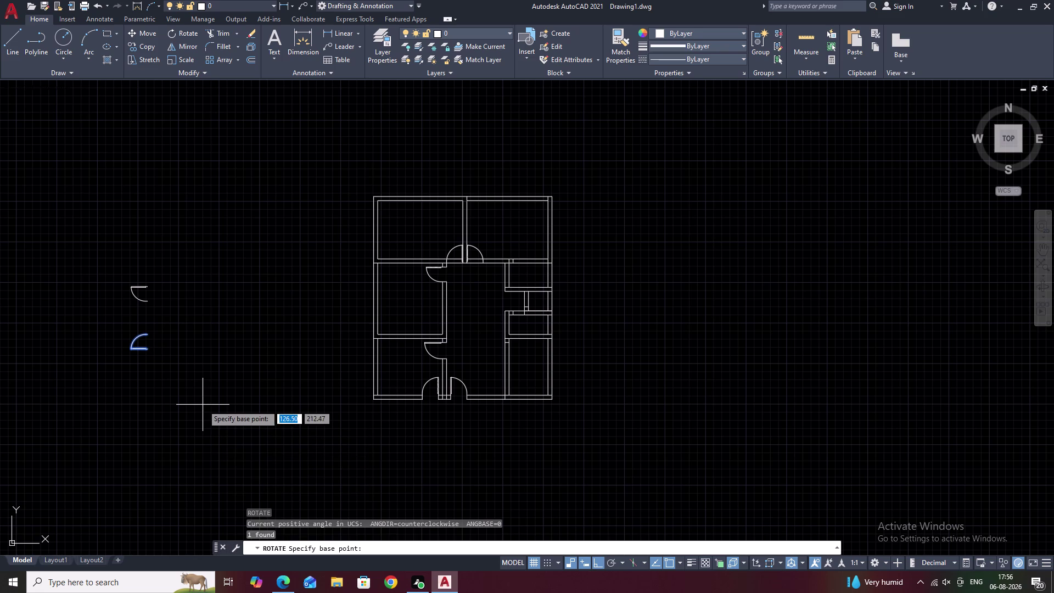
scroll(up, 3)
click(225, 308)
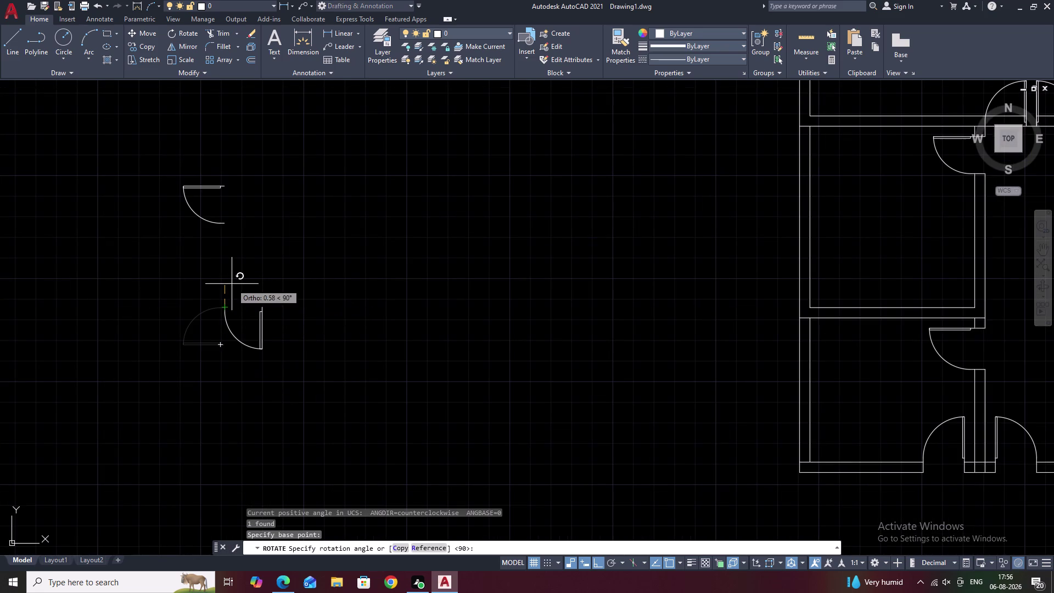
click(232, 284)
scroll(down, 3)
middle_drag(342, 326, 347, 346)
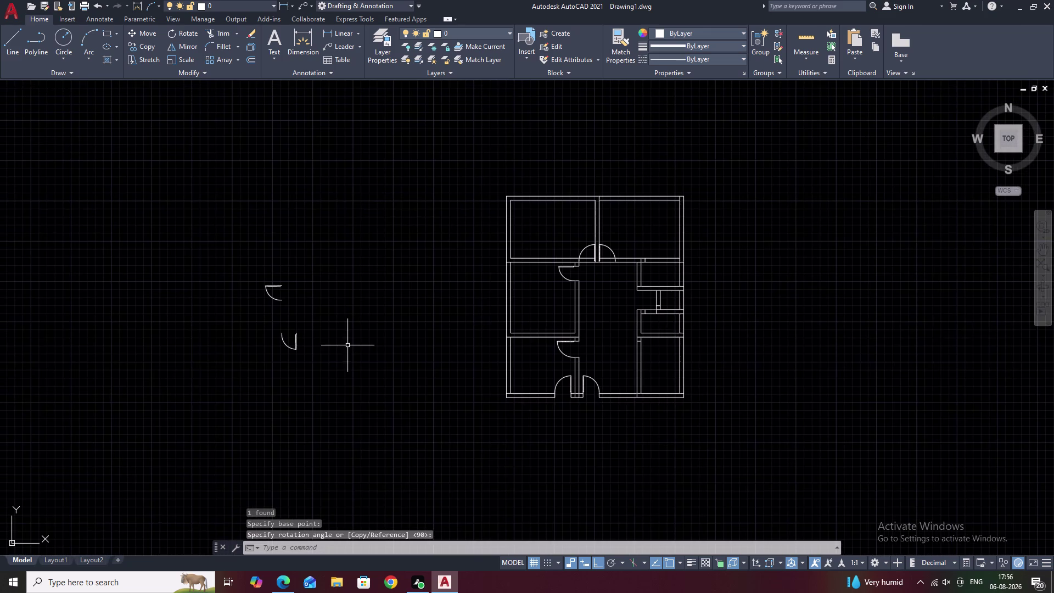
scroll(up, 3)
drag(240, 309, 178, 390)
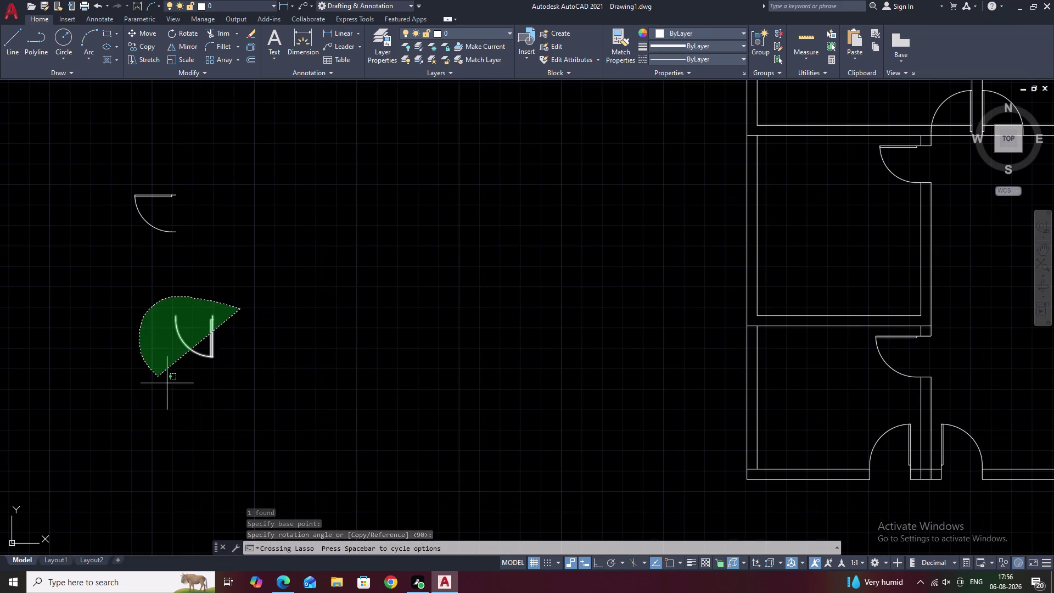
drag(179, 389, 232, 401)
key(Escape)
Grip-edit the arc endpoint so the swing curves down to the left.
scroll(up, 3)
click(163, 291)
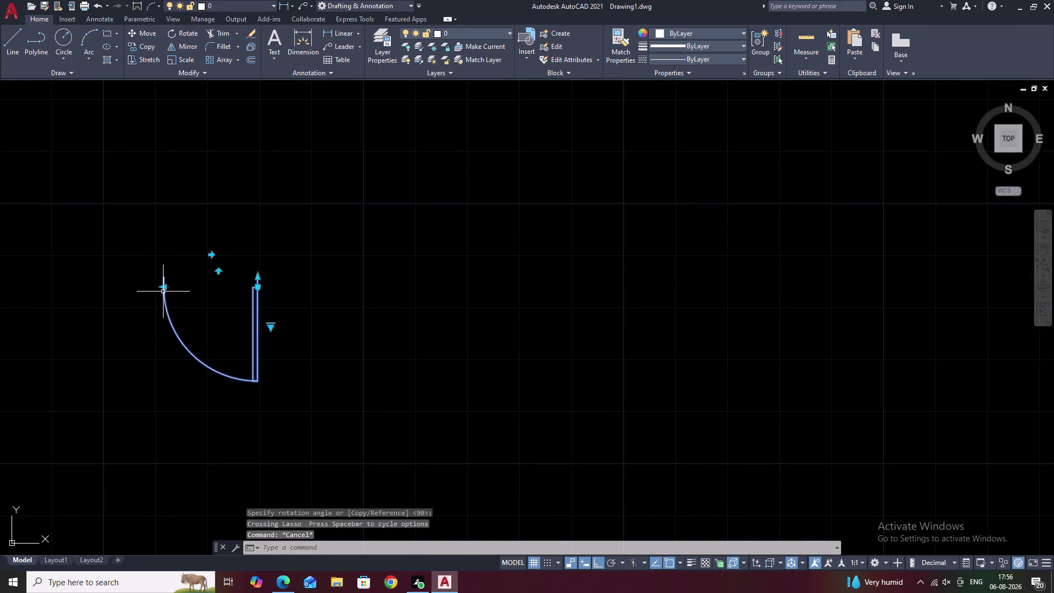
click(164, 288)
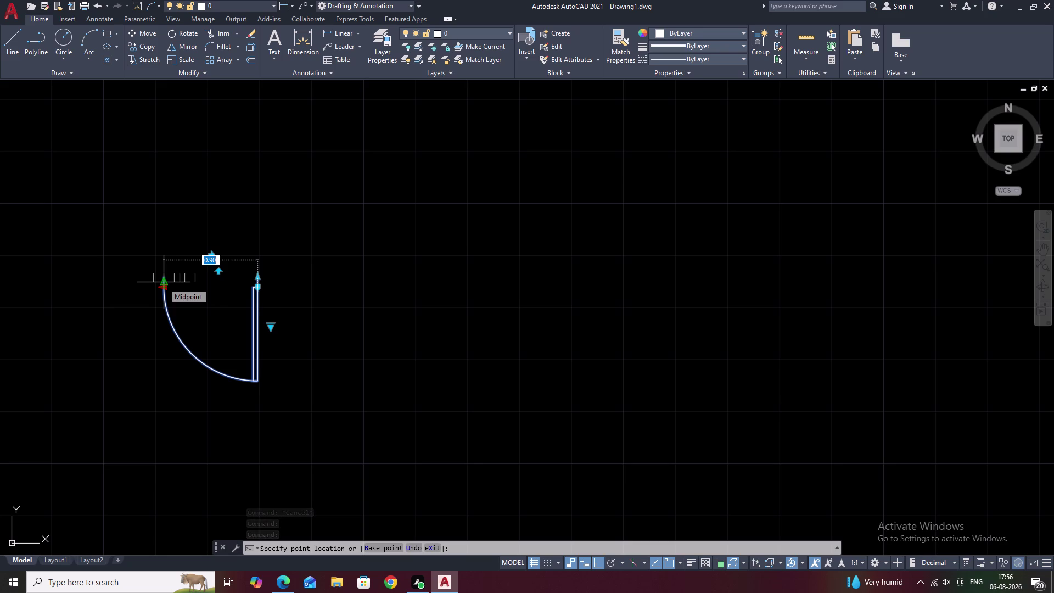
click(172, 281)
key(Escape)
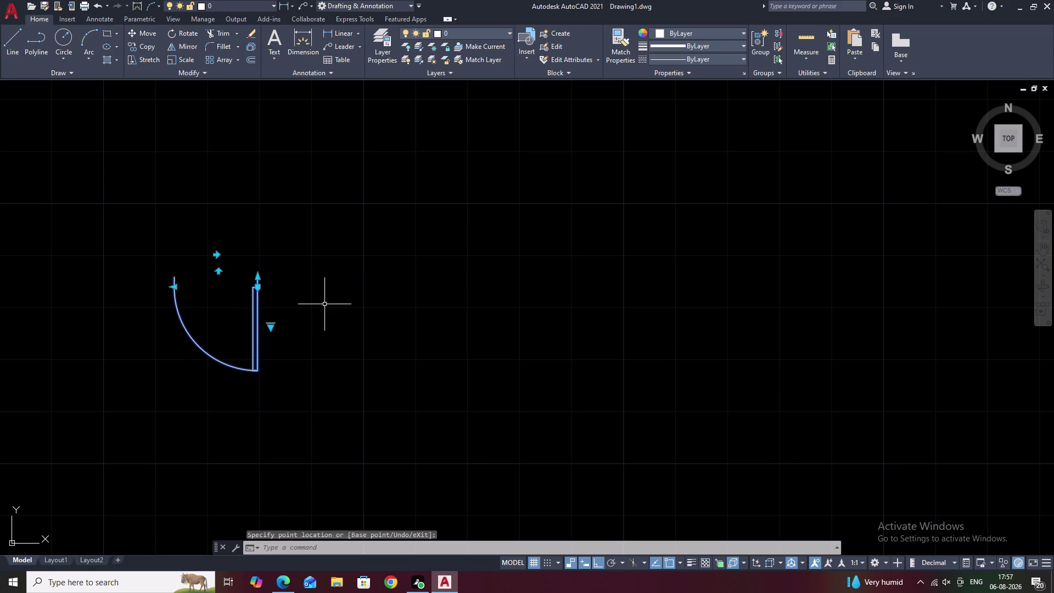
Cancel a started move and reselect the door swing symbol.
drag(335, 264, 386, 468)
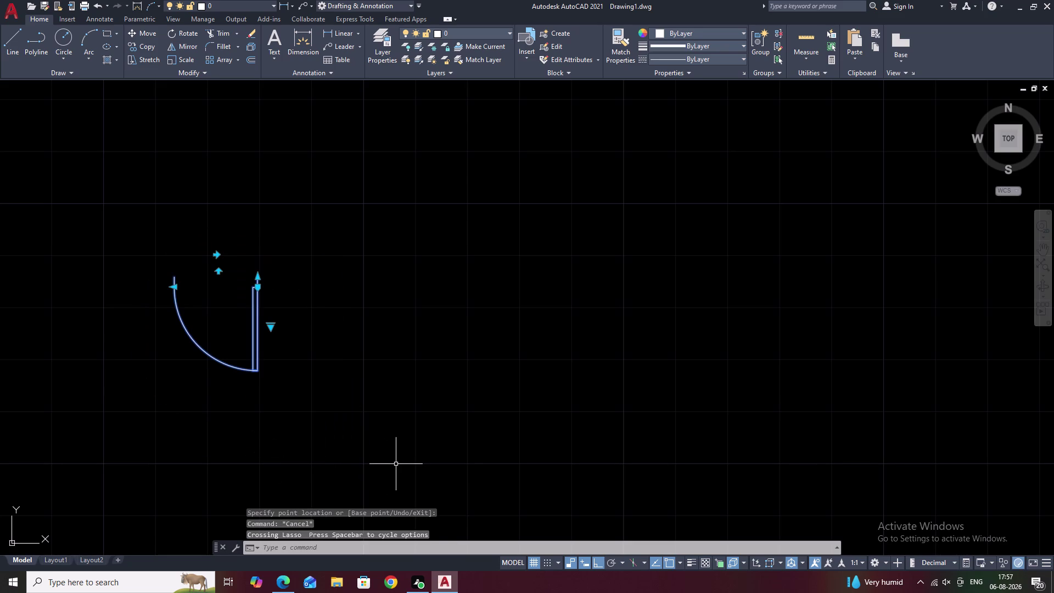
text(M)
key(space)
key(Escape)
drag(351, 280, 182, 268)
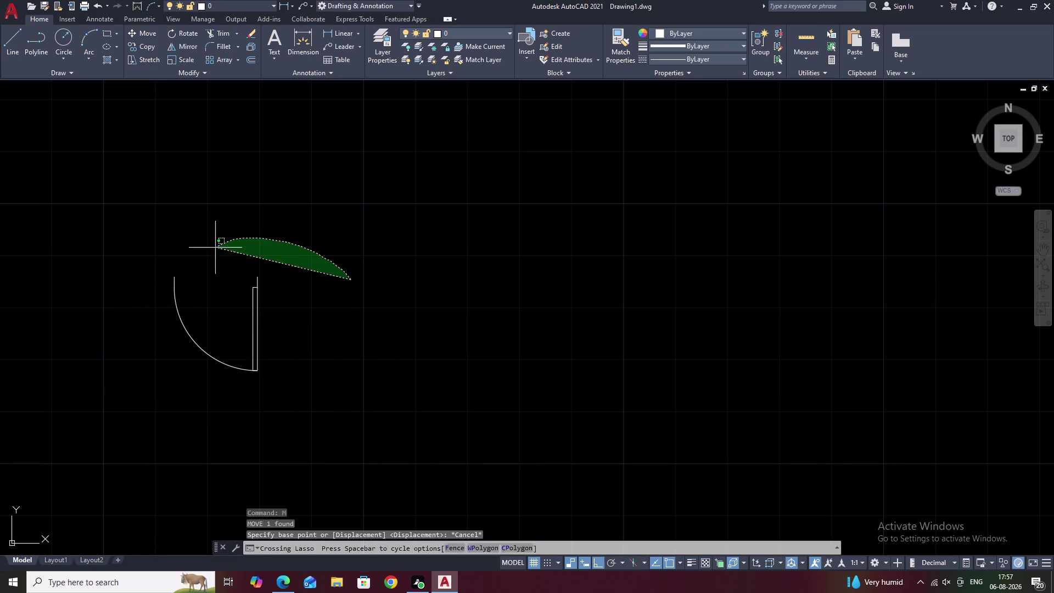
drag(182, 268, 268, 487)
text(CO)
key(space)
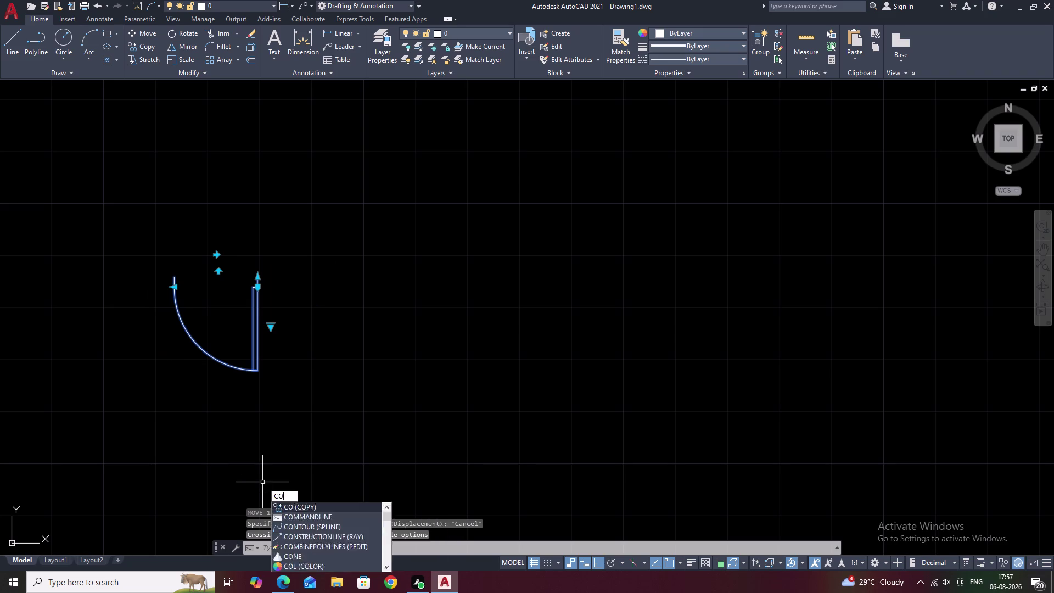
scroll(up, 3)
click(246, 296)
scroll(down, 3)
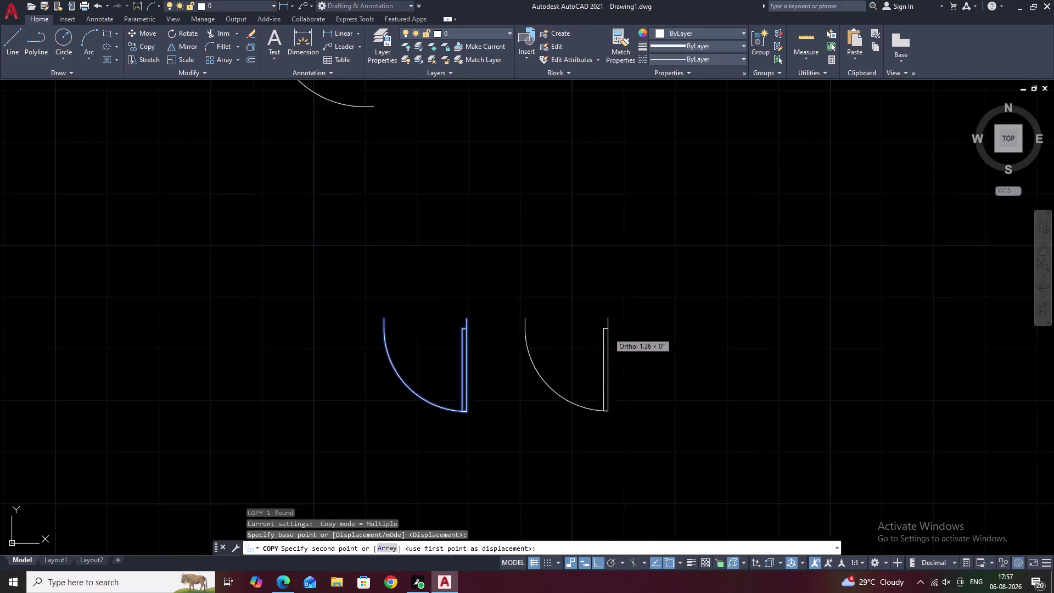
middle_drag(660, 327, 187, 366)
middle_drag(711, 307, 250, 375)
scroll(up, 3)
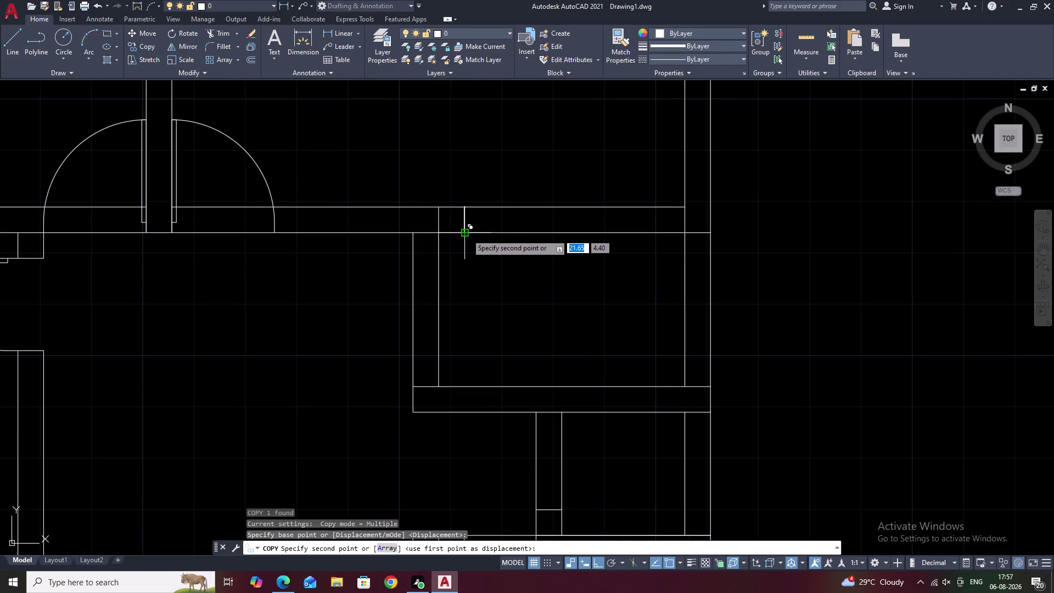
key(Escape)
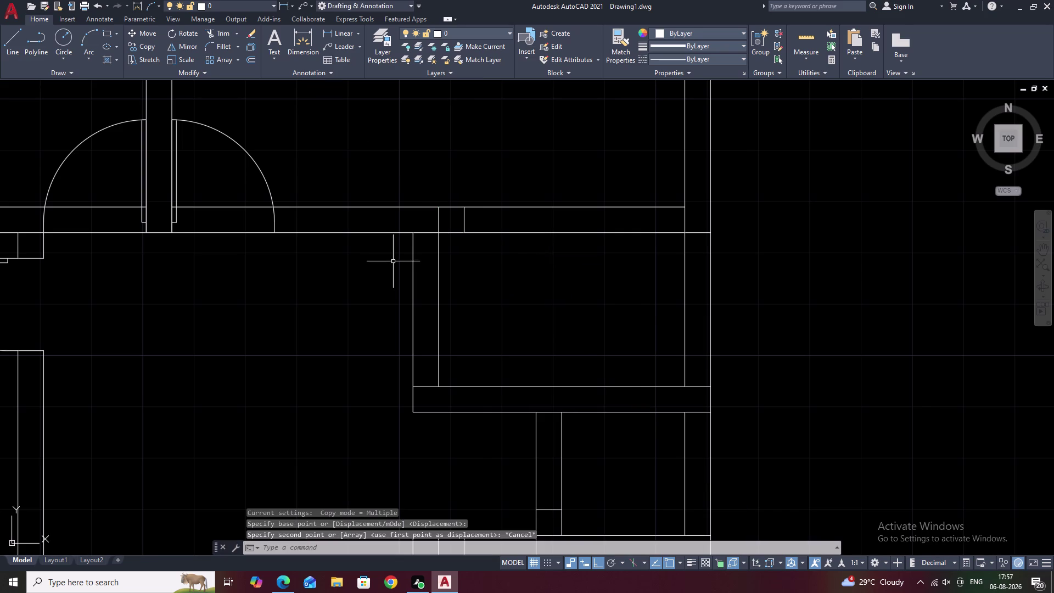
scroll(down, 3)
middle_drag(291, 368, 640, 331)
drag(262, 327, 175, 385)
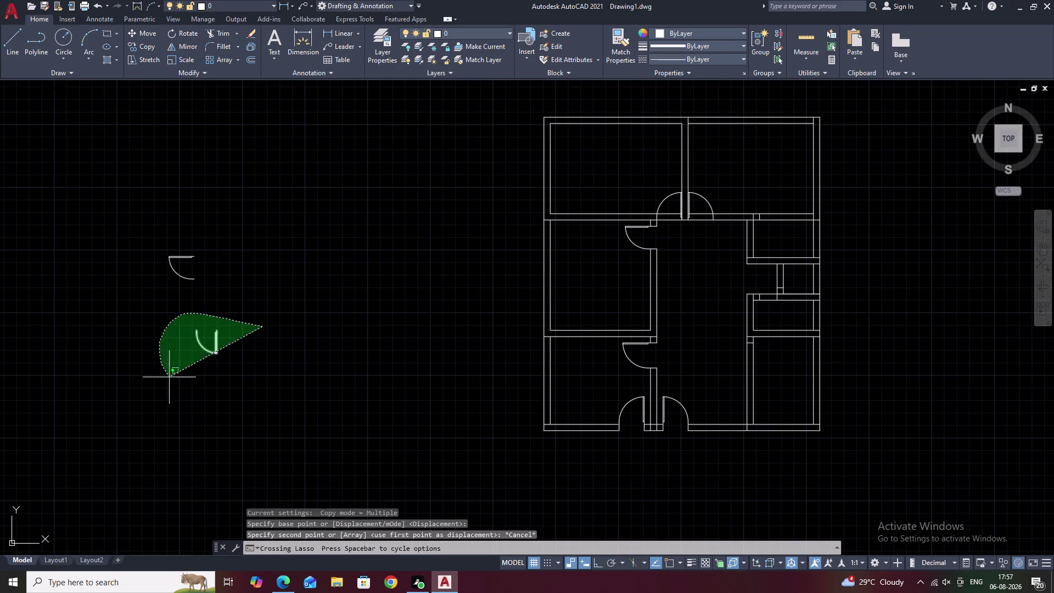
Select the door swing symbol and begin mirroring it, then cancel and reselect.
drag(175, 385, 258, 415)
click(271, 416)
right_click(272, 416)
text(MI)
key(space)
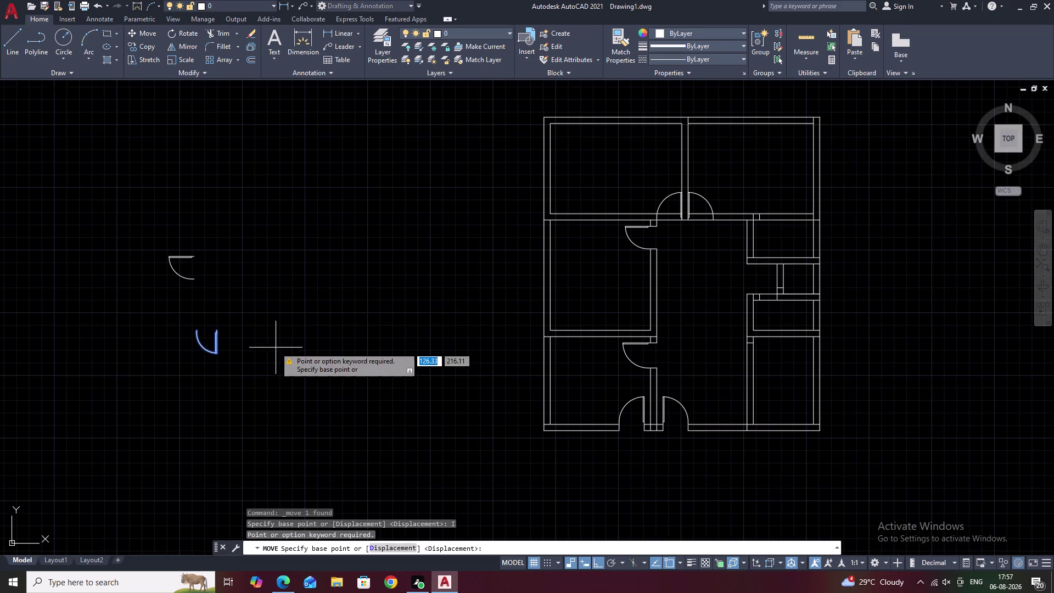
click(274, 335)
key(Escape)
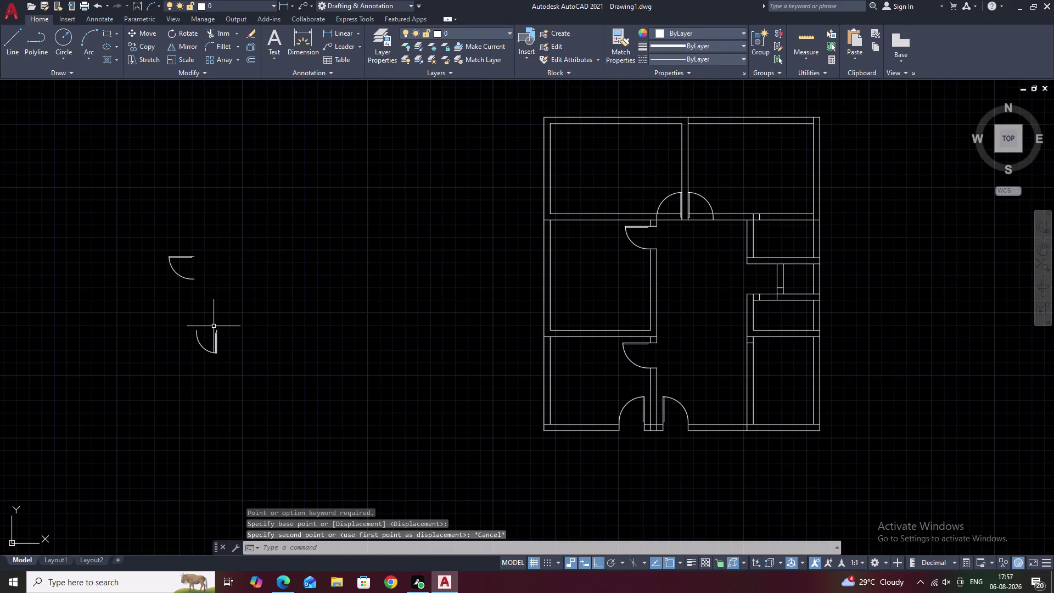
click(221, 322)
drag(215, 322, 255, 406)
click(254, 406)
right_click(254, 406)
key(Escape)
drag(236, 321, 162, 328)
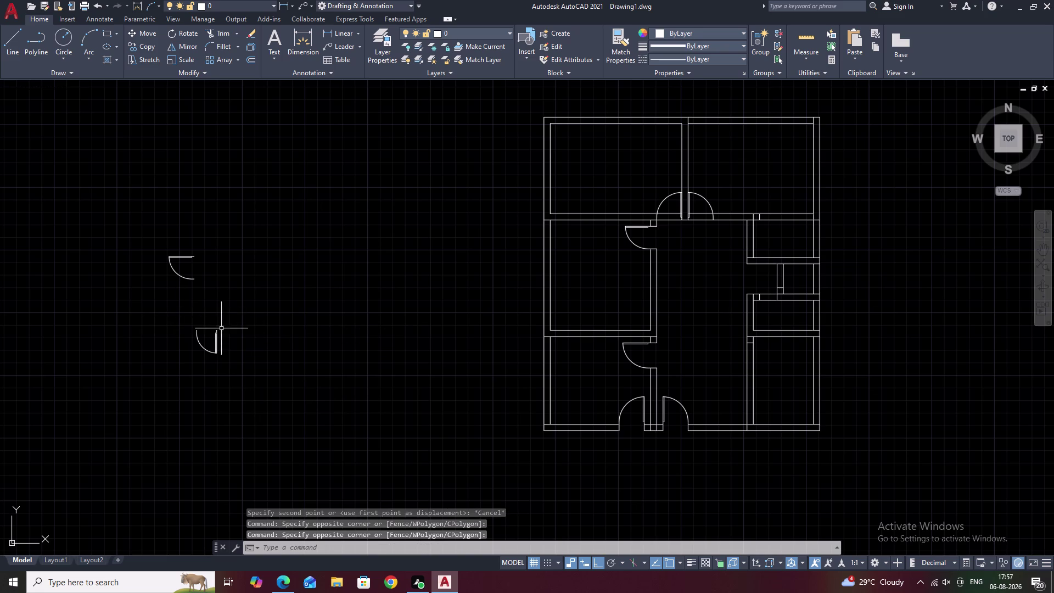
Try mirroring the door swing with a first mirror line, then cancel that attempt.
drag(240, 314, 234, 412)
text(MI)
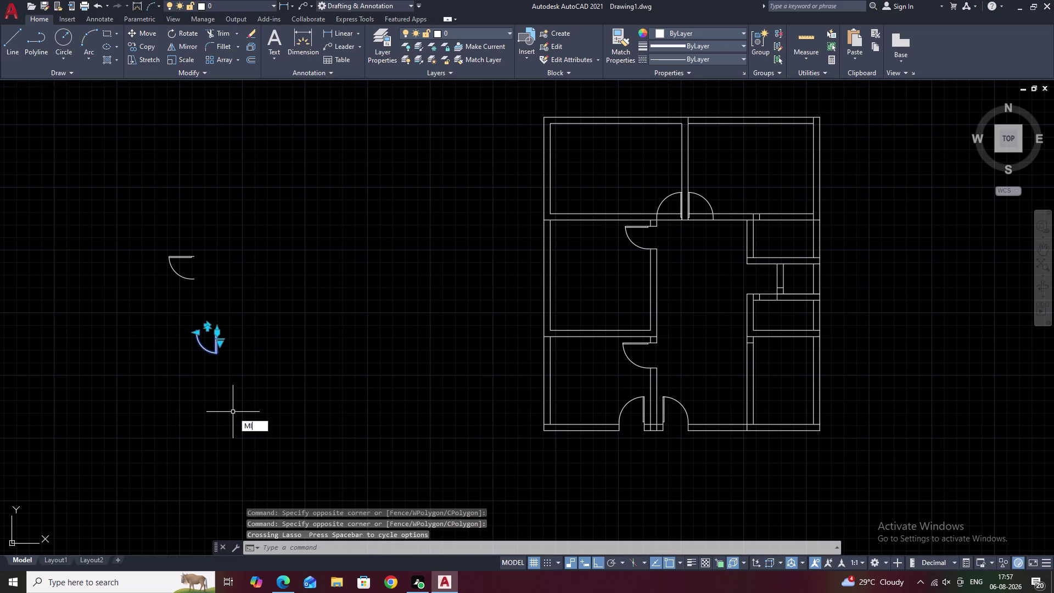
key(space)
click(156, 341)
click(161, 325)
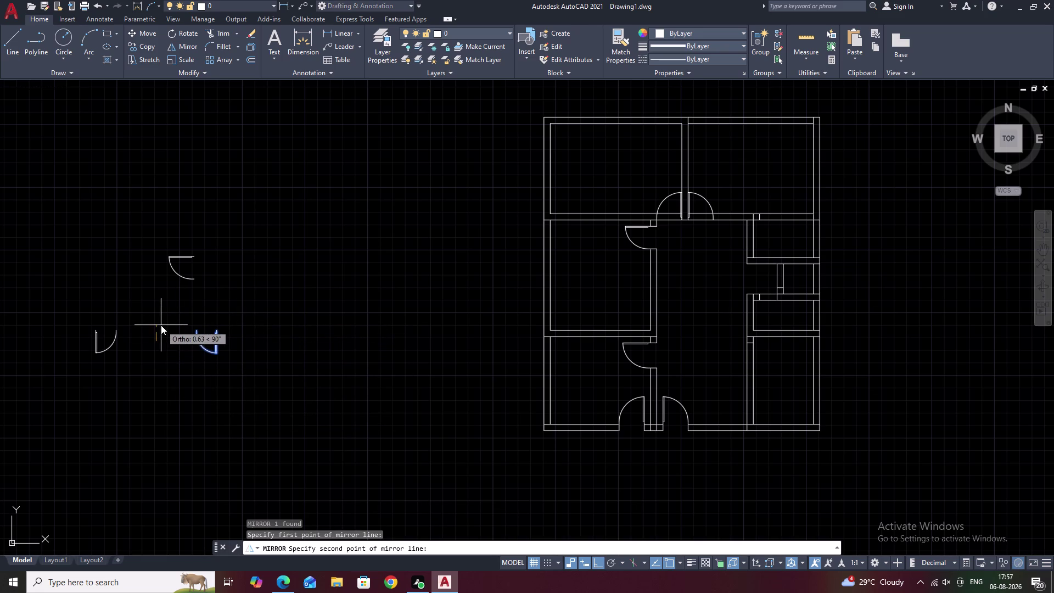
key(Escape)
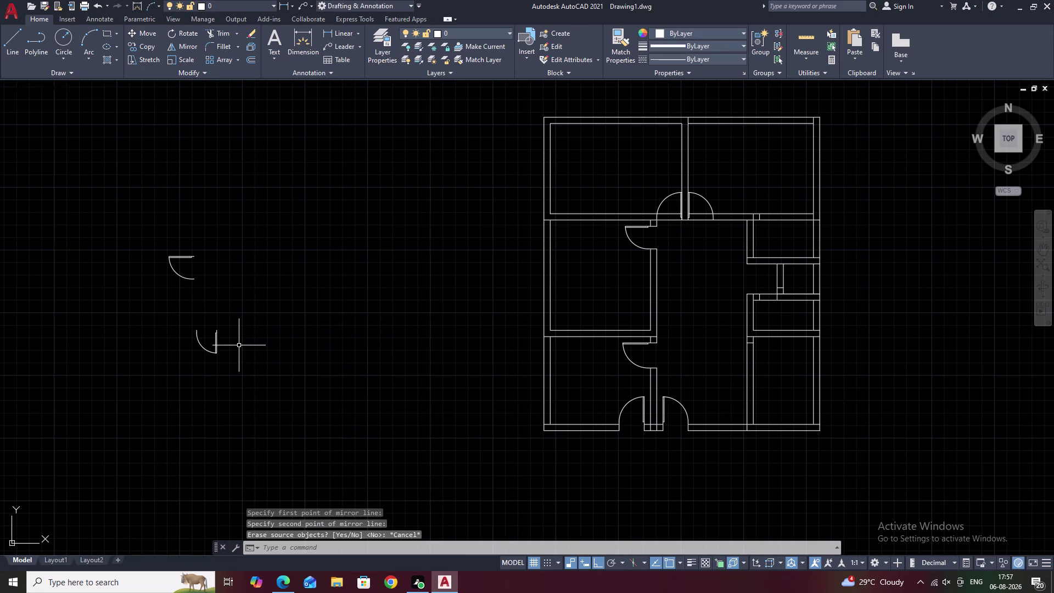
key(m)
key(i)
key(space)
Reselect the door swing and retry the mirror with new points, cancelling again.
drag(255, 327, 246, 422)
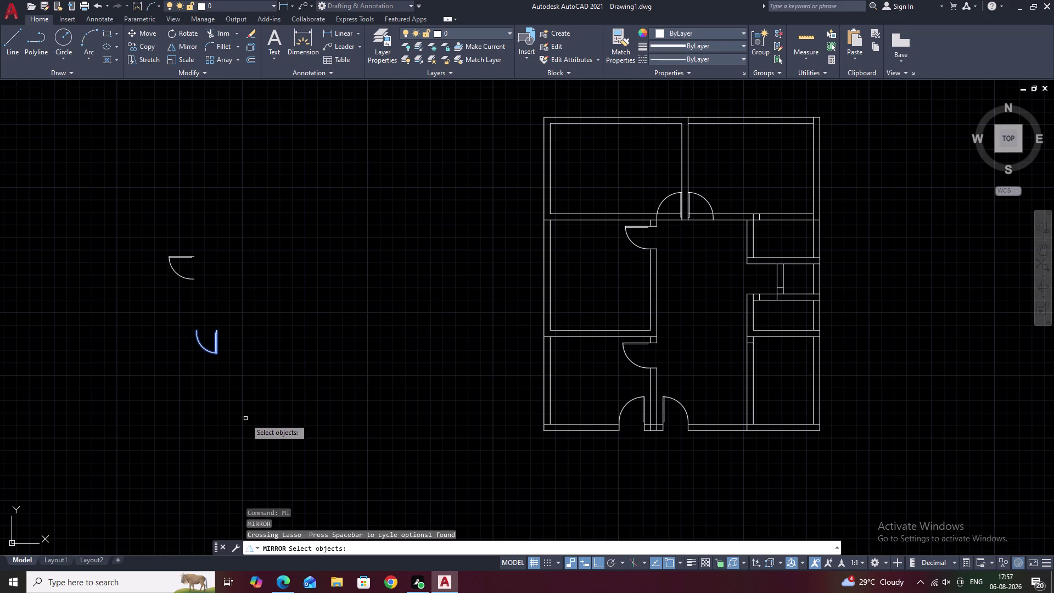
text(MI)
key(space)
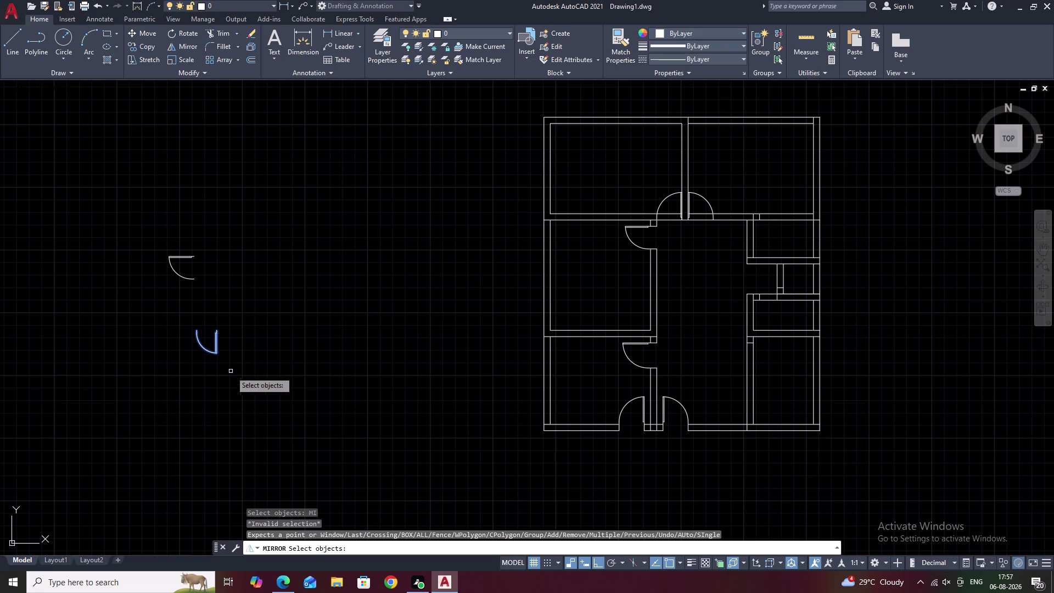
click(181, 345)
right_click(182, 344)
click(168, 343)
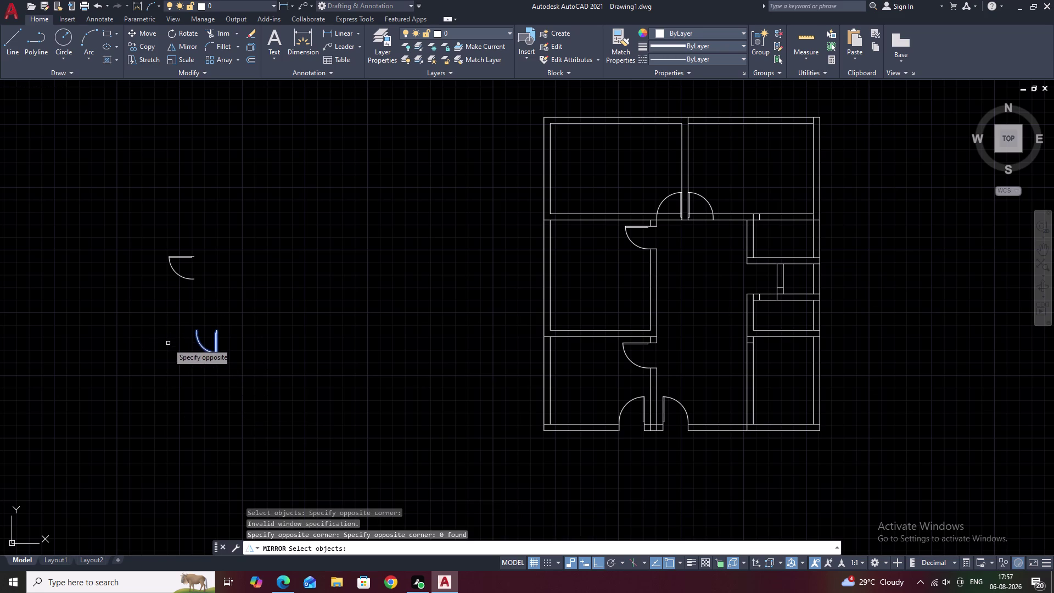
key(Escape)
Mirror the door swing to its left, keeping the original, and select the mirrored copy.
drag(232, 322, 239, 400)
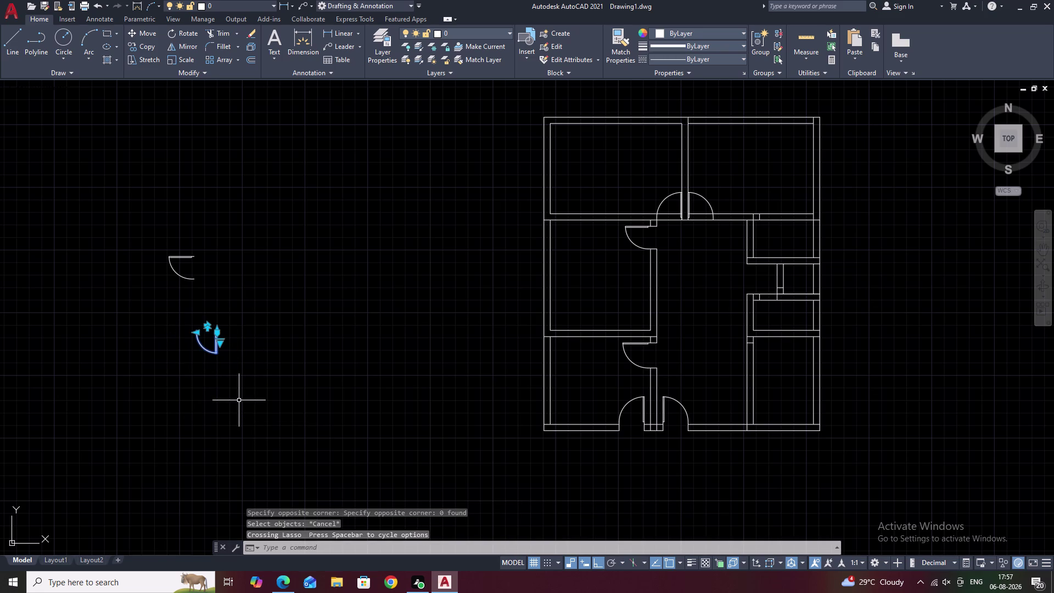
text(MI)
key(space)
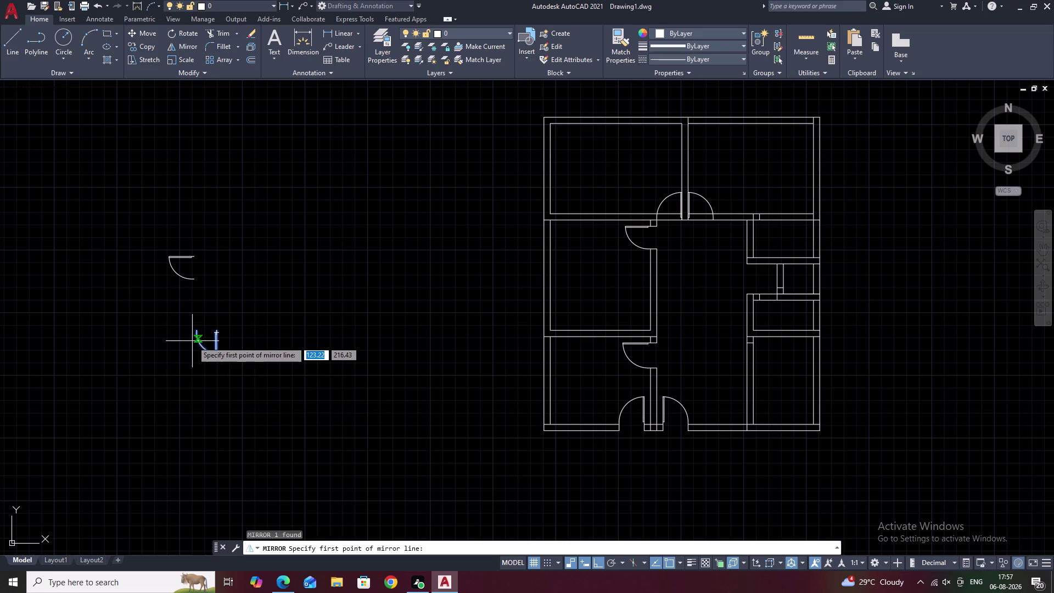
click(174, 337)
click(174, 337)
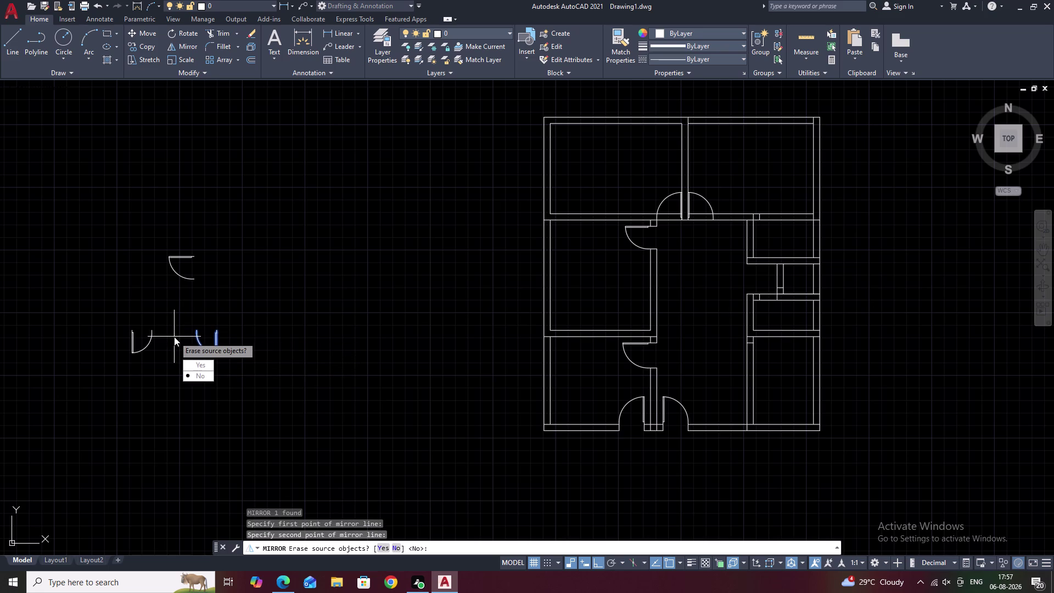
drag(203, 375, 175, 336)
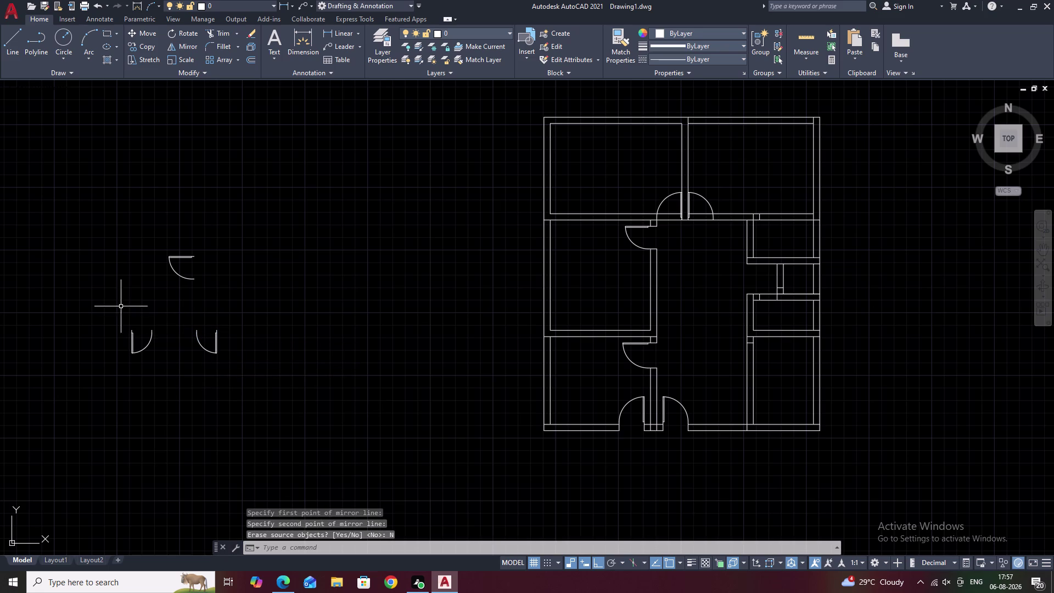
scroll(up, 3)
drag(185, 349, 154, 417)
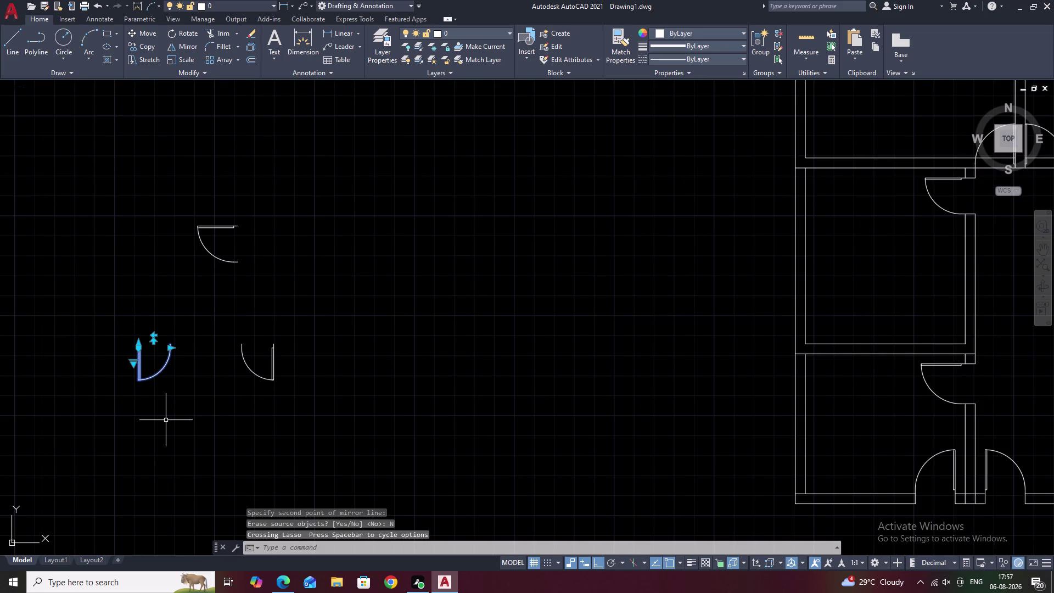
Copy the mirrored door swing into the right-hand room's doorway beside the double doors.
text(CO)
key(space)
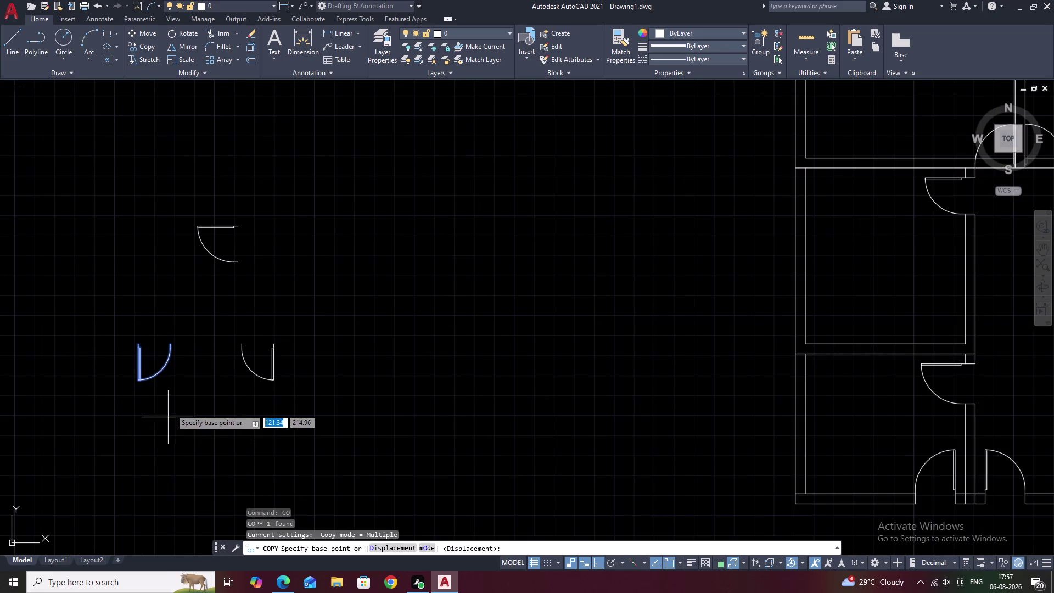
scroll(up, 3)
click(66, 238)
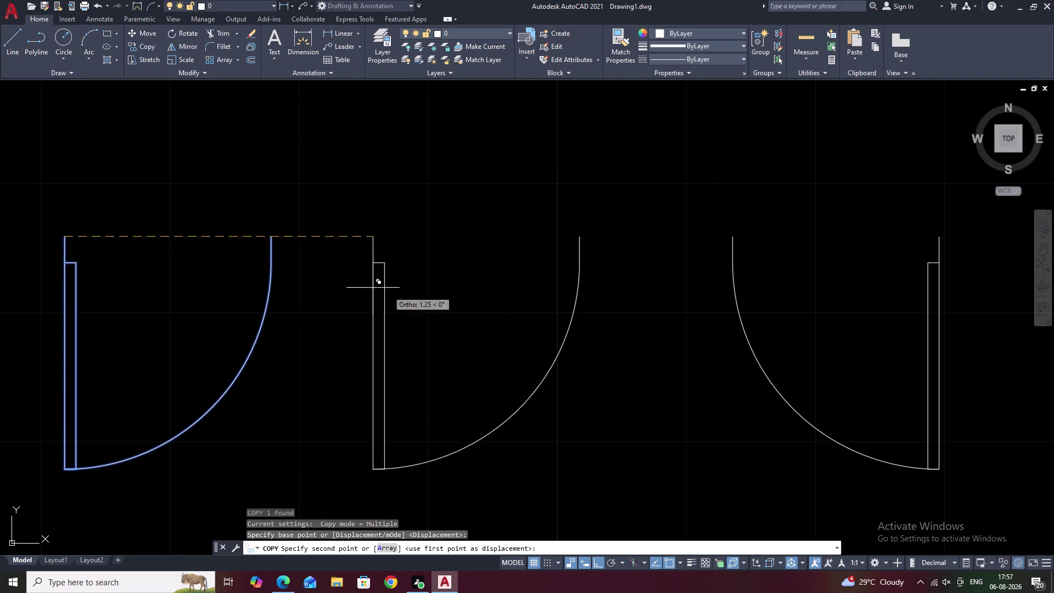
scroll(down, 3)
scroll(down, 3)
middle_drag(566, 315, 163, 381)
scroll(up, 3)
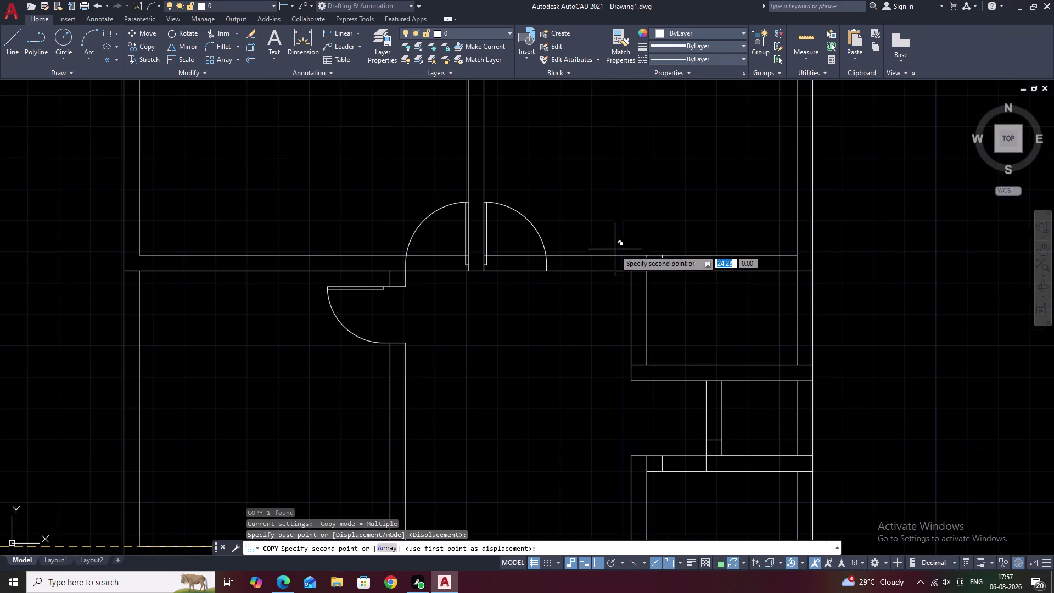
scroll(up, 3)
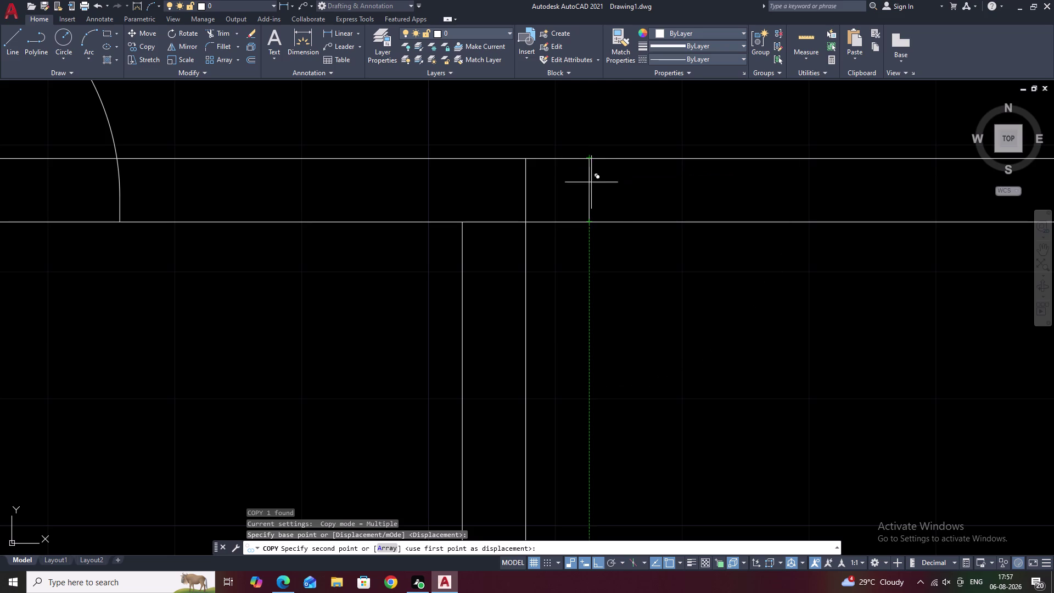
click(587, 161)
scroll(down, 3)
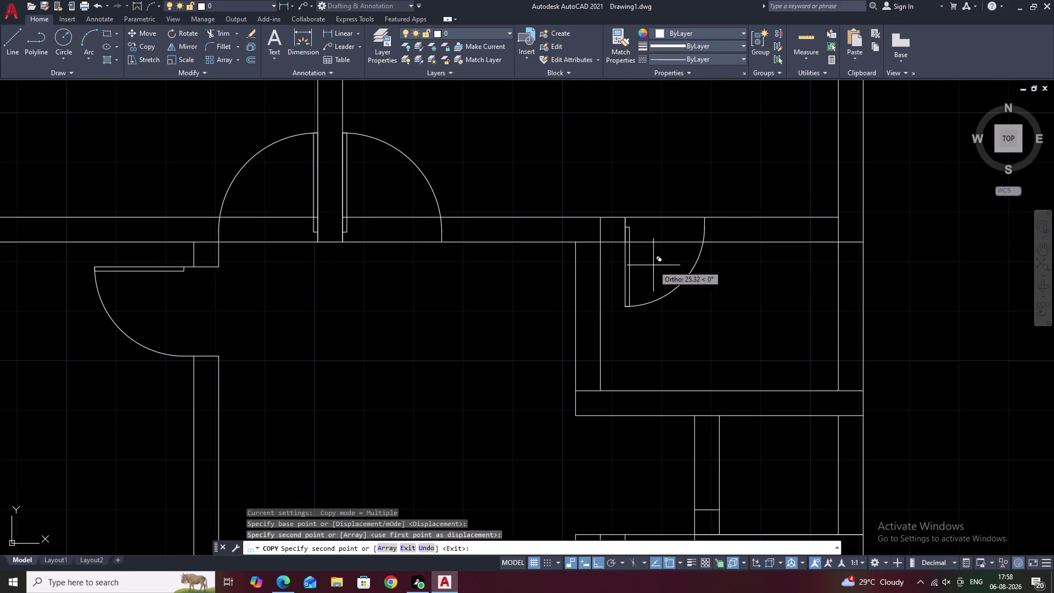
key(Escape)
text(TR)
key(space)
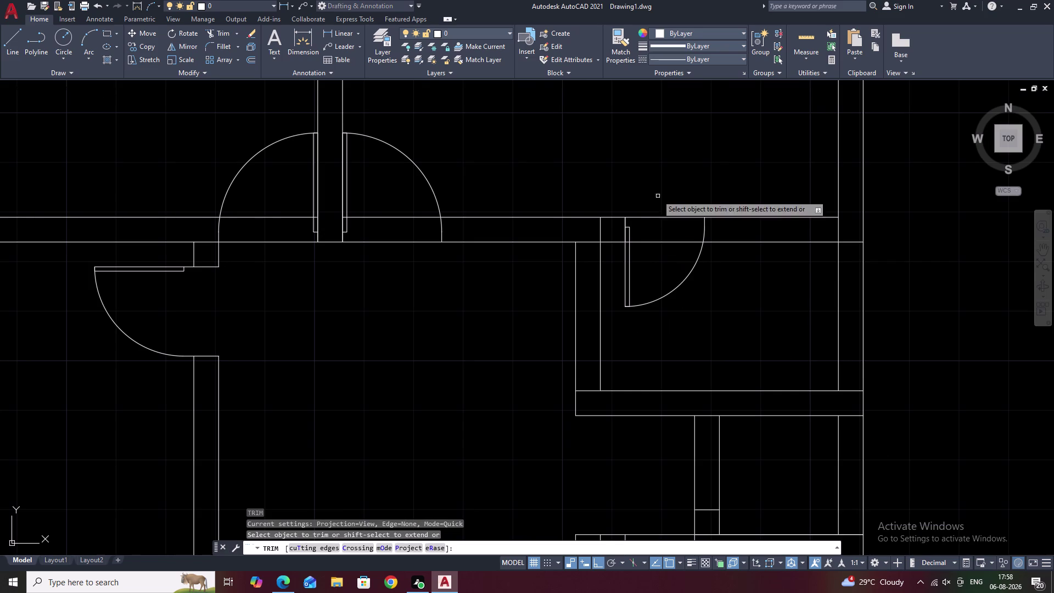
drag(656, 190, 656, 267)
scroll(down, 3)
middle_drag(670, 323, 685, 235)
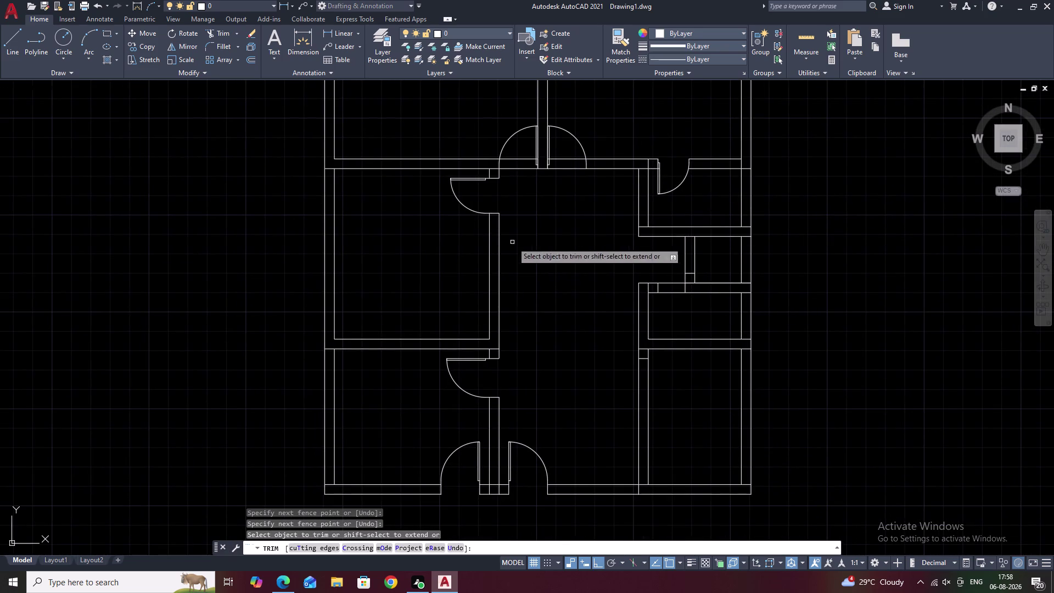
middle_drag(504, 425, 521, 356)
scroll(up, 3)
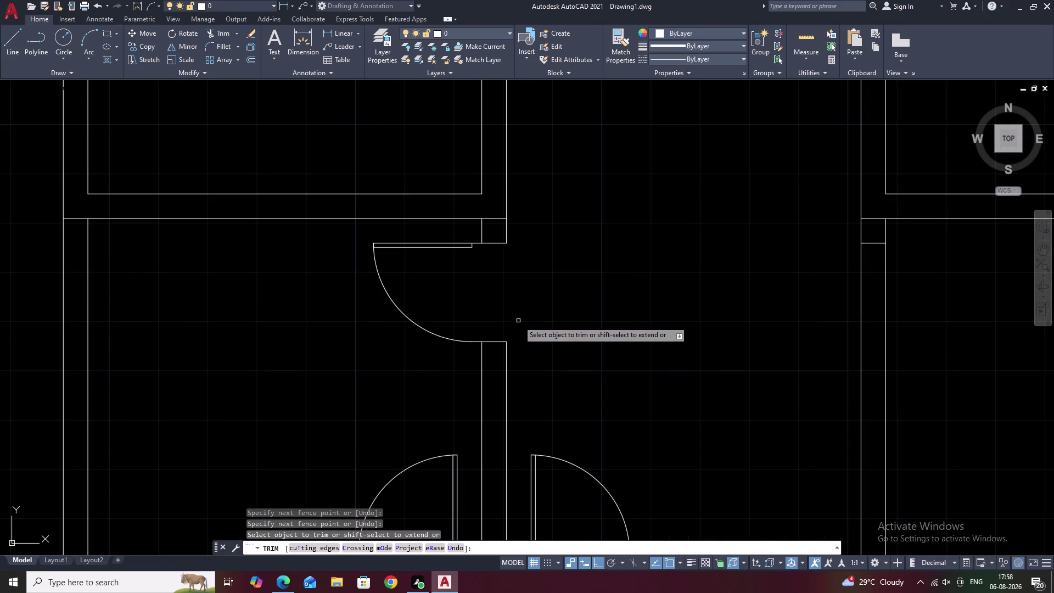
scroll(down, 3)
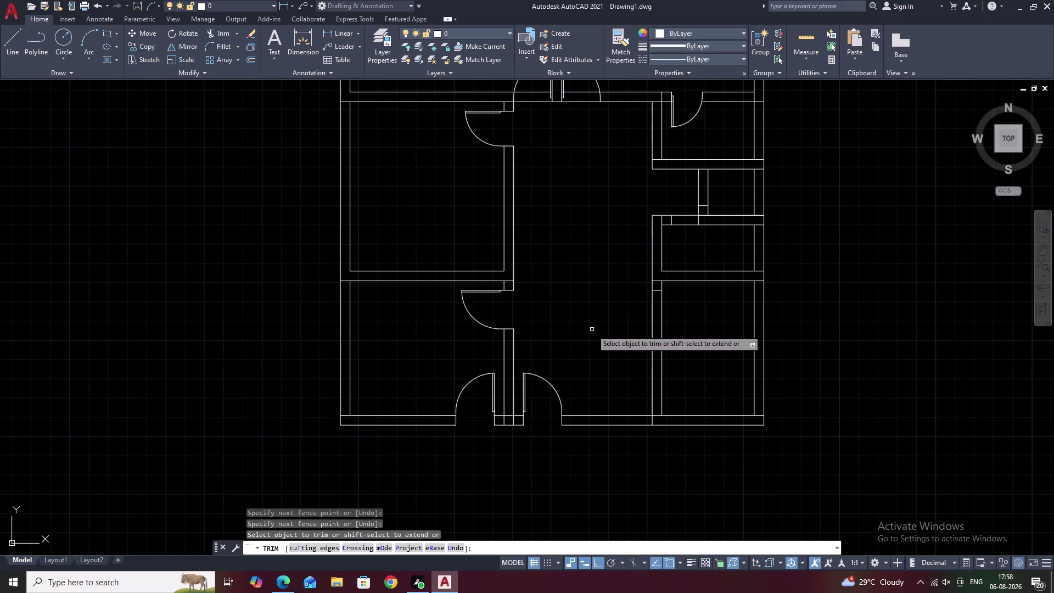
scroll(up, 3)
key(Escape)
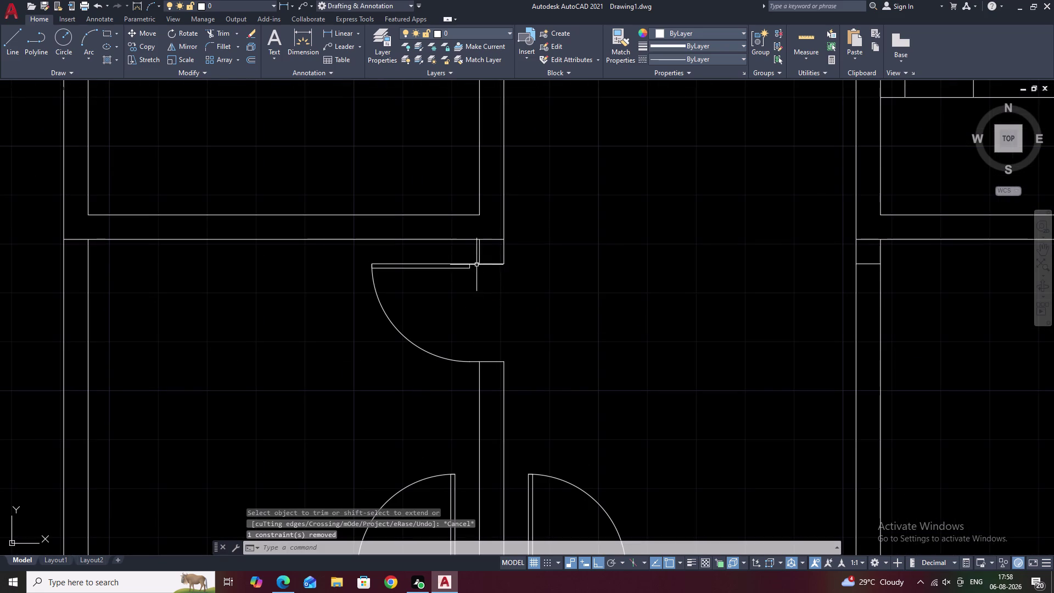
click(477, 263)
text(M)
Move the door swing toward the wall corner, then undo the move.
key(space)
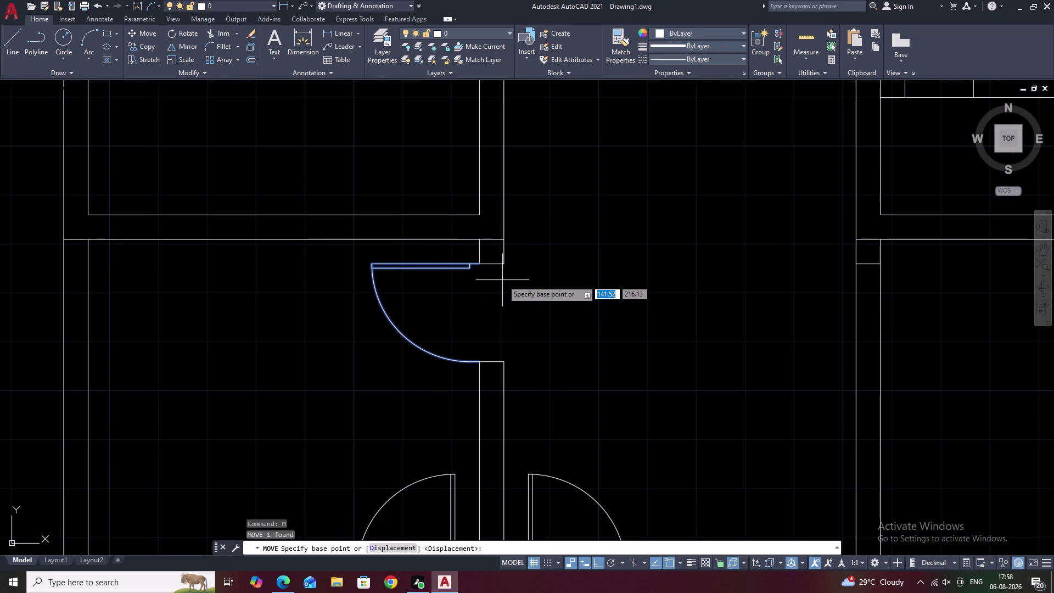
scroll(up, 3)
click(449, 268)
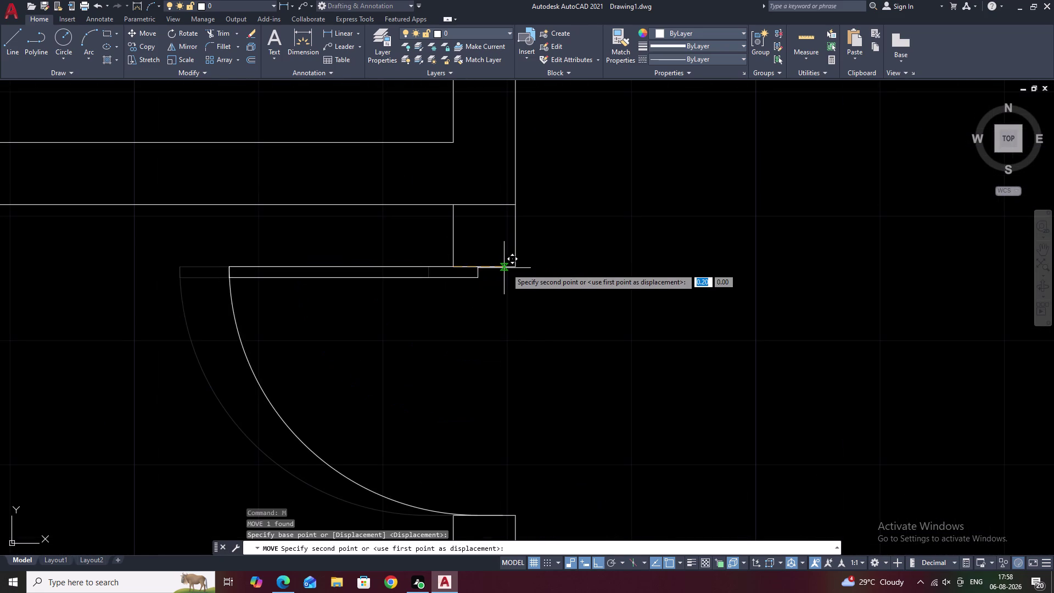
click(511, 268)
scroll(down, 3)
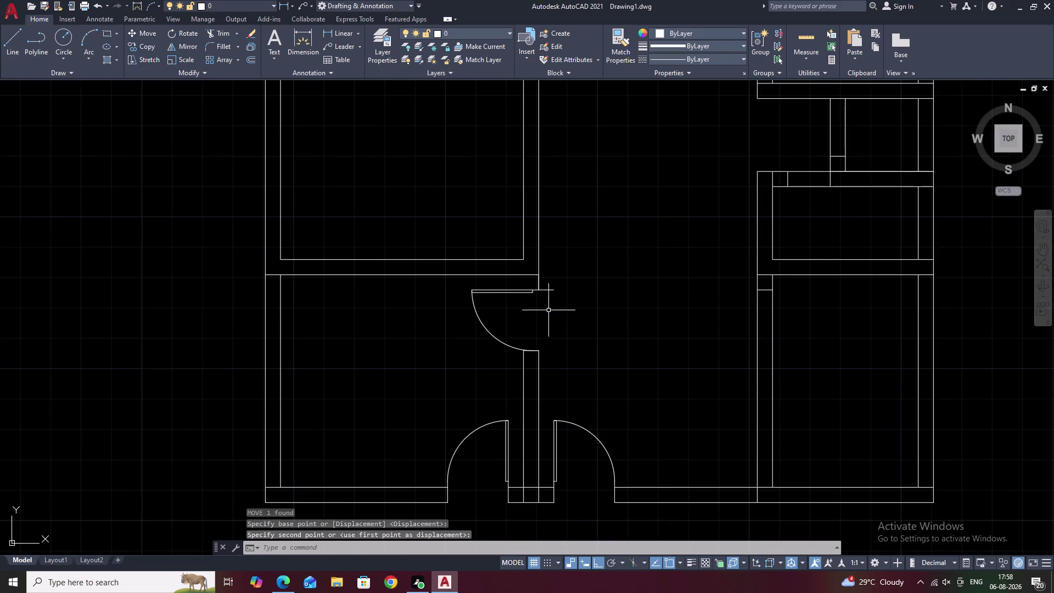
scroll(down, 3)
middle_drag(548, 312, 494, 312)
scroll(up, 3)
scroll(up, 3)
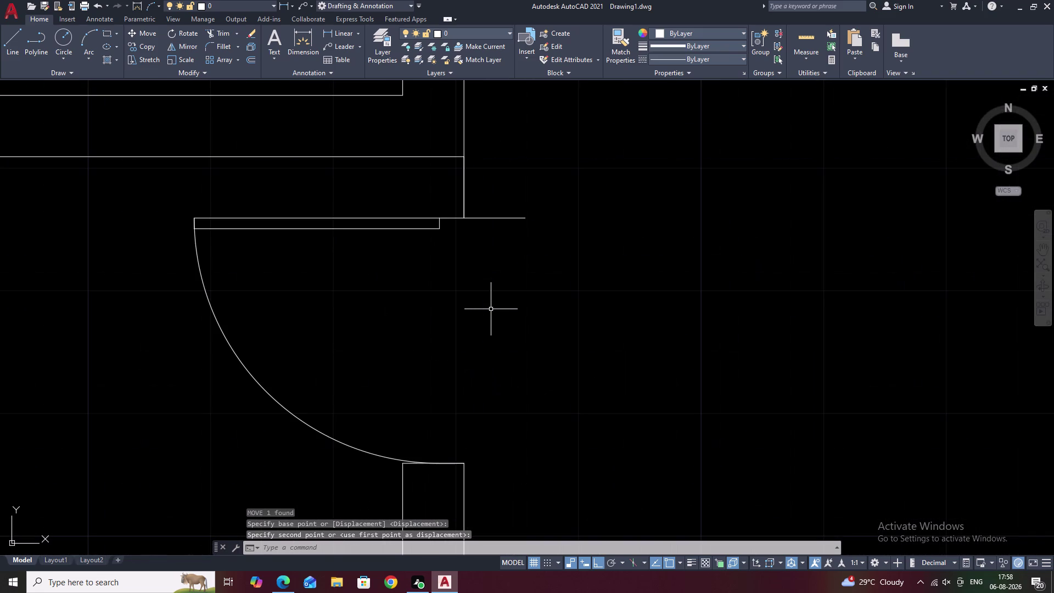
key(Escape)
key(ctrl+z)
key(ctrl+z)
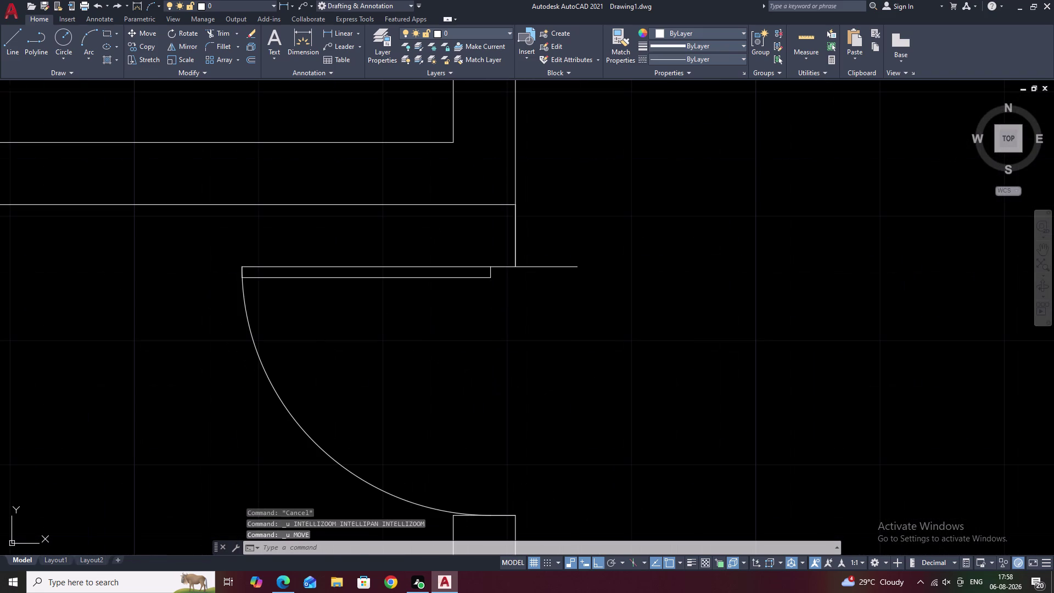
key(Escape)
Erase the short stray line at the doorway and a leftover line near the door.
drag(512, 252, 507, 252)
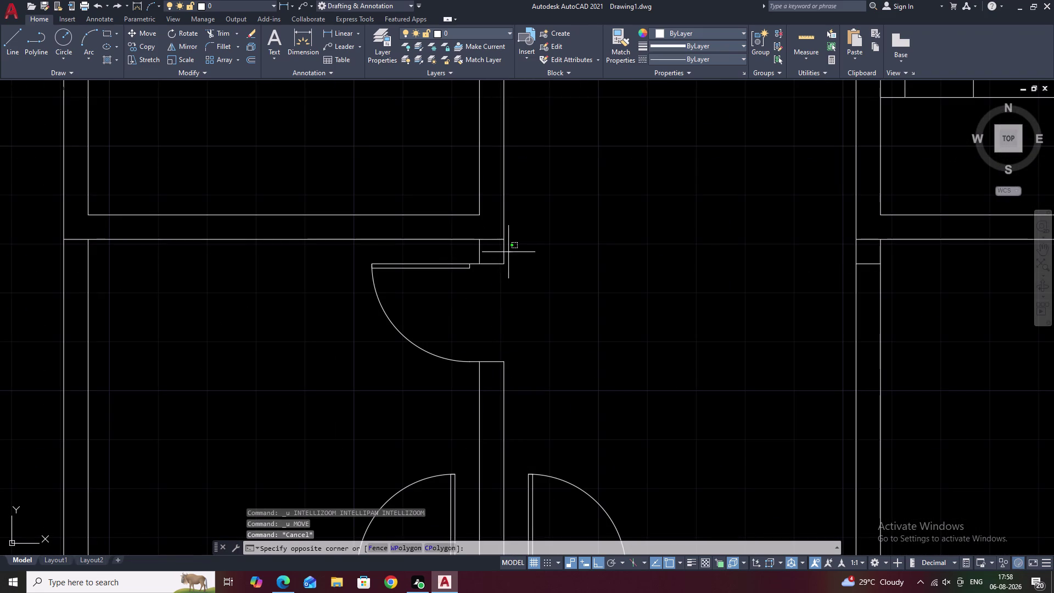
drag(506, 252, 495, 253)
key(Escape)
click(478, 252)
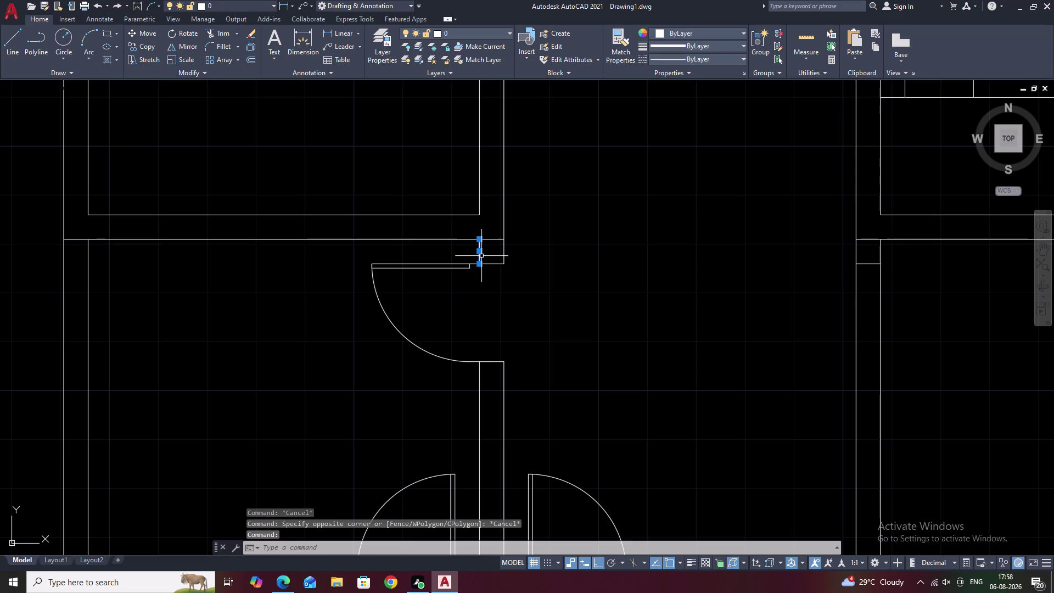
text(E)
key(space)
scroll(up, 3)
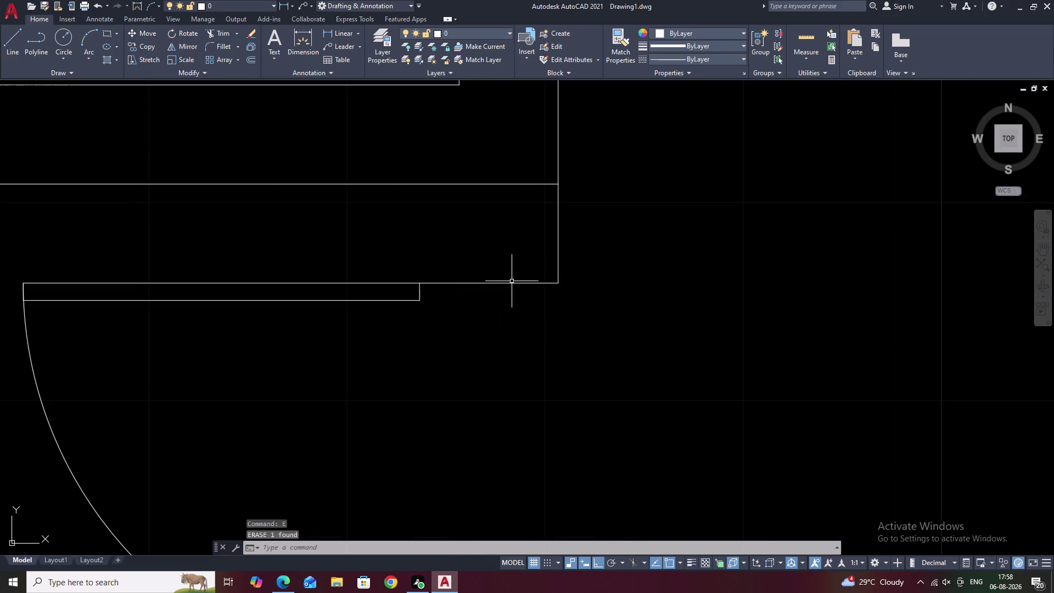
click(512, 285)
text(E)
key(space)
Move the door swing so its leaf end snaps onto the wall corner.
click(455, 283)
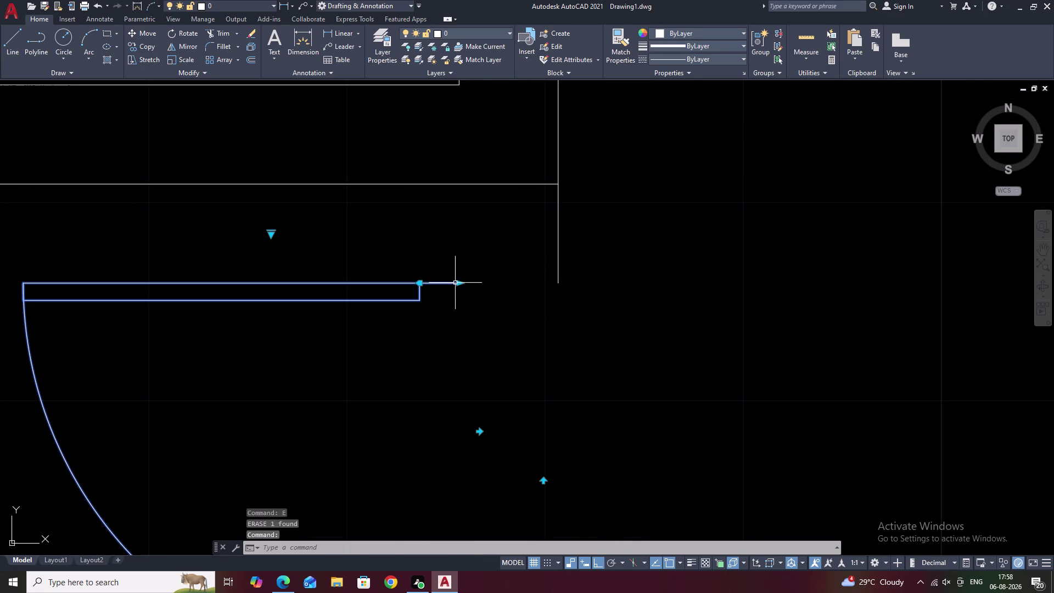
key(comma)
key(BackSpace)
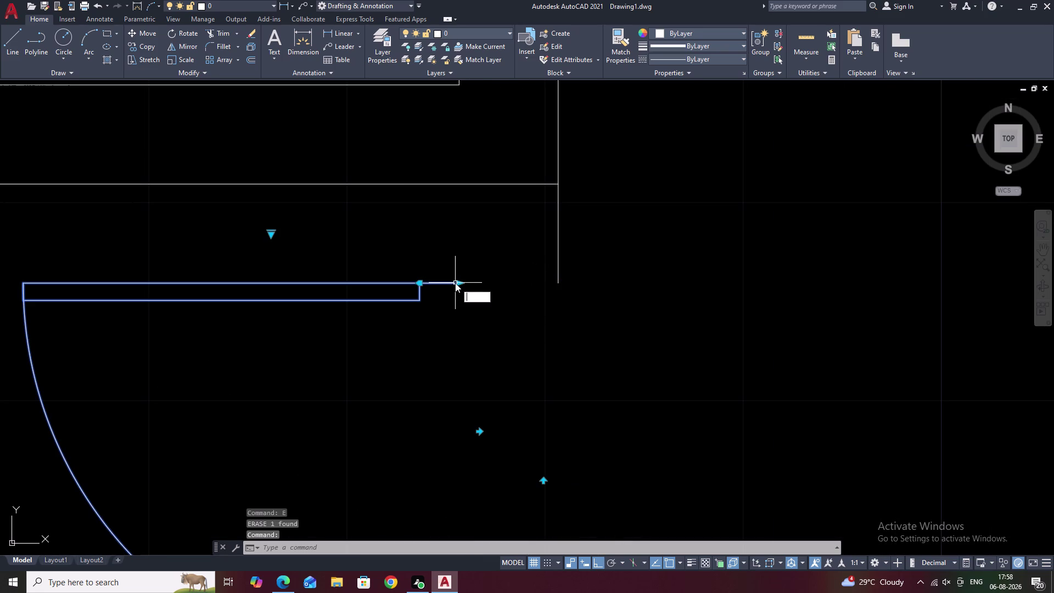
text(M)
key(space)
click(455, 282)
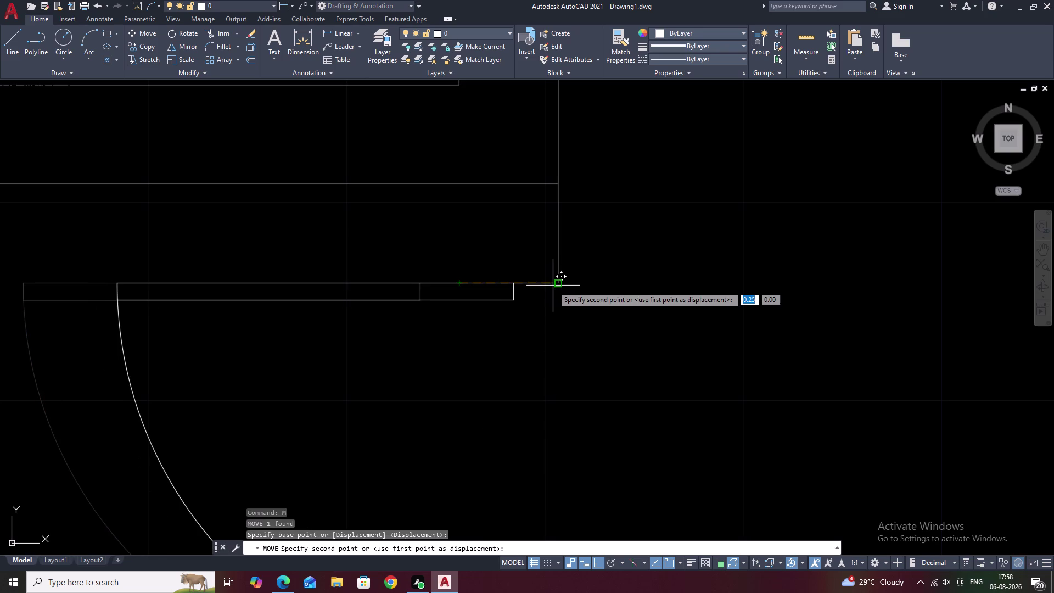
click(556, 284)
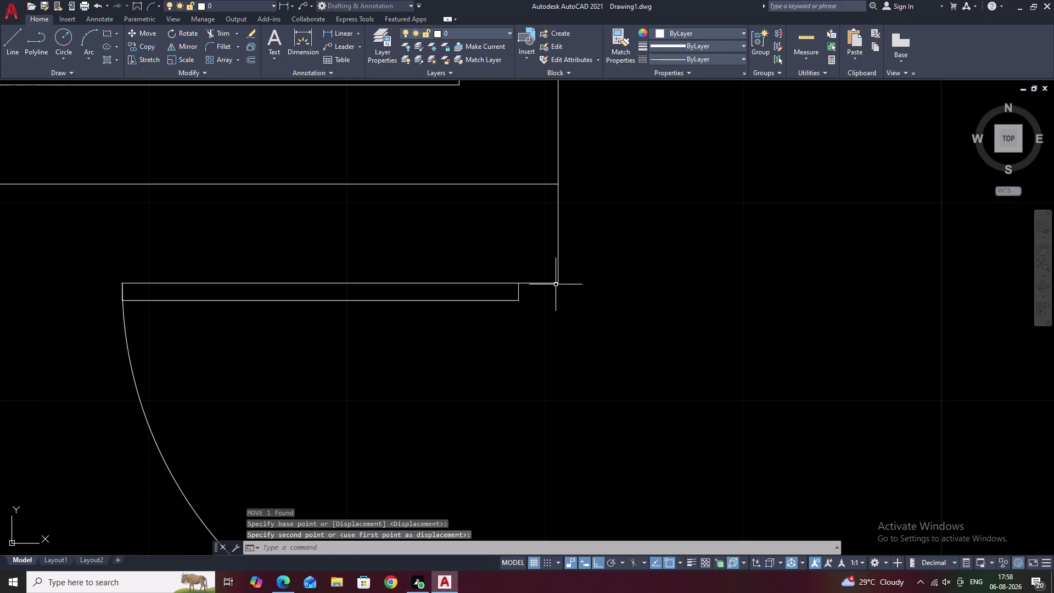
key(Escape)
text(O)
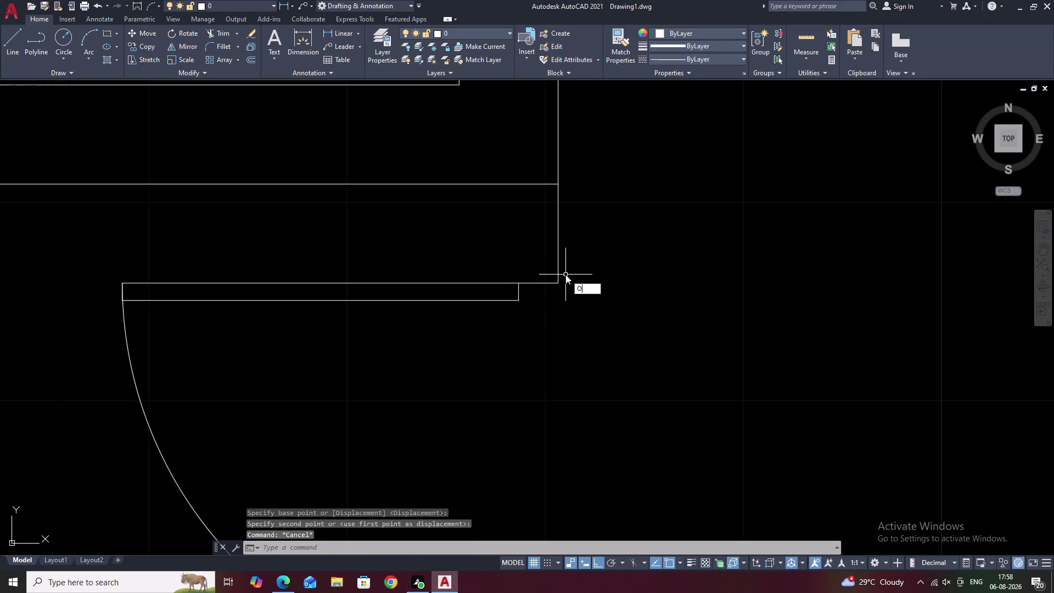
key(space)
Offset the wall line by 0.25 toward the upper-left doorway.
text(.25)
key(space)
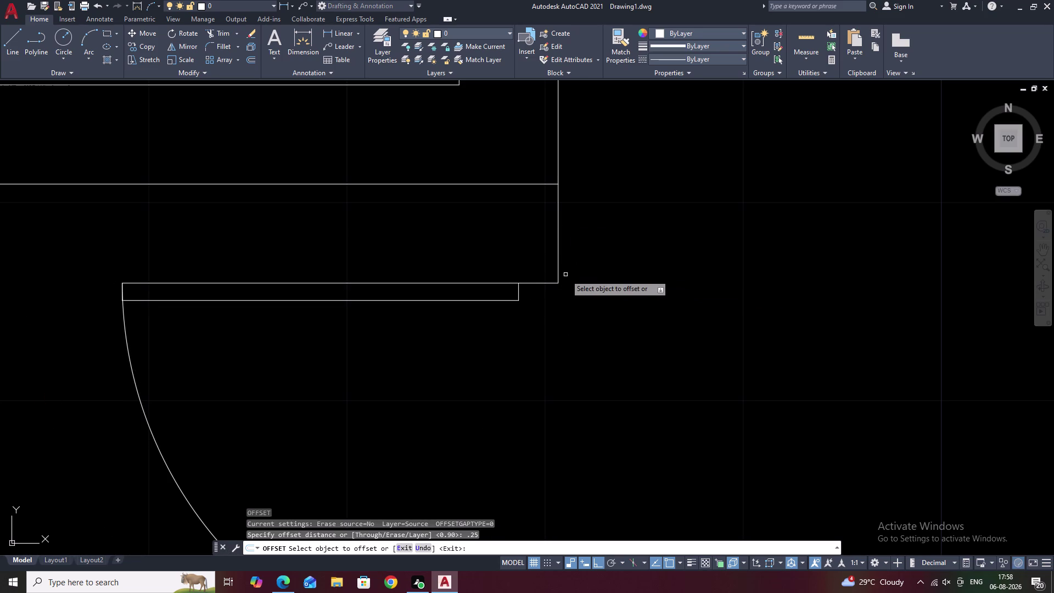
click(559, 222)
click(466, 226)
key(Escape)
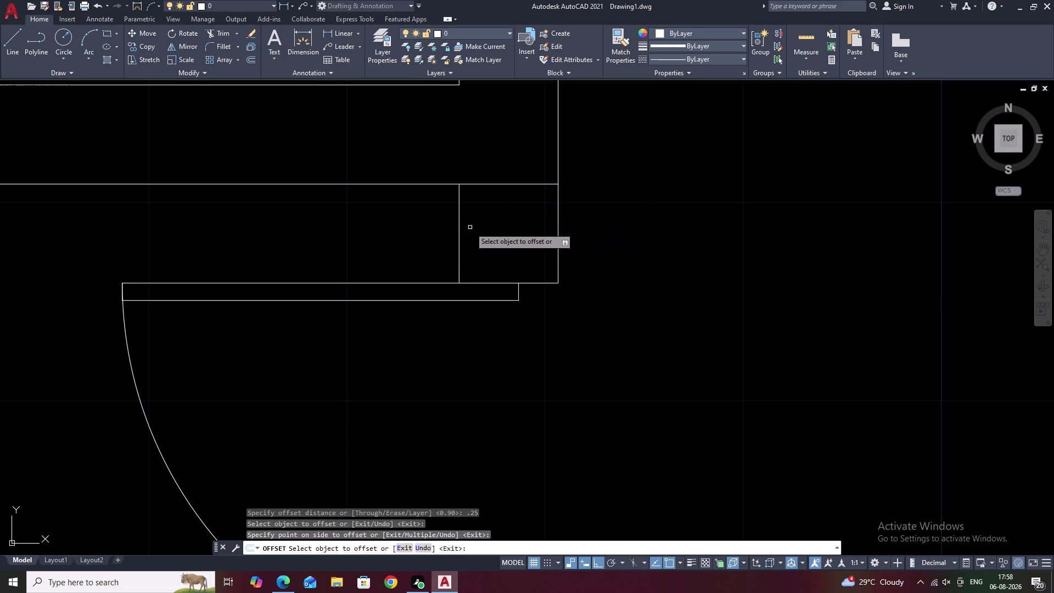
Pan across the plan to the spare door swings and select the upper one.
scroll(down, 3)
middle_drag(592, 368, 512, 367)
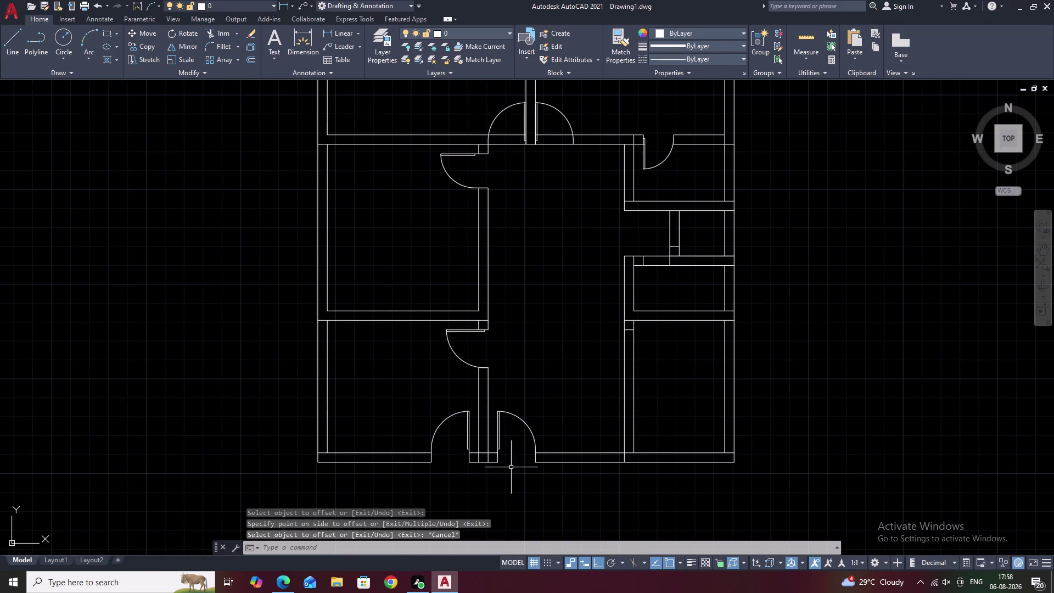
middle_drag(613, 356, 527, 364)
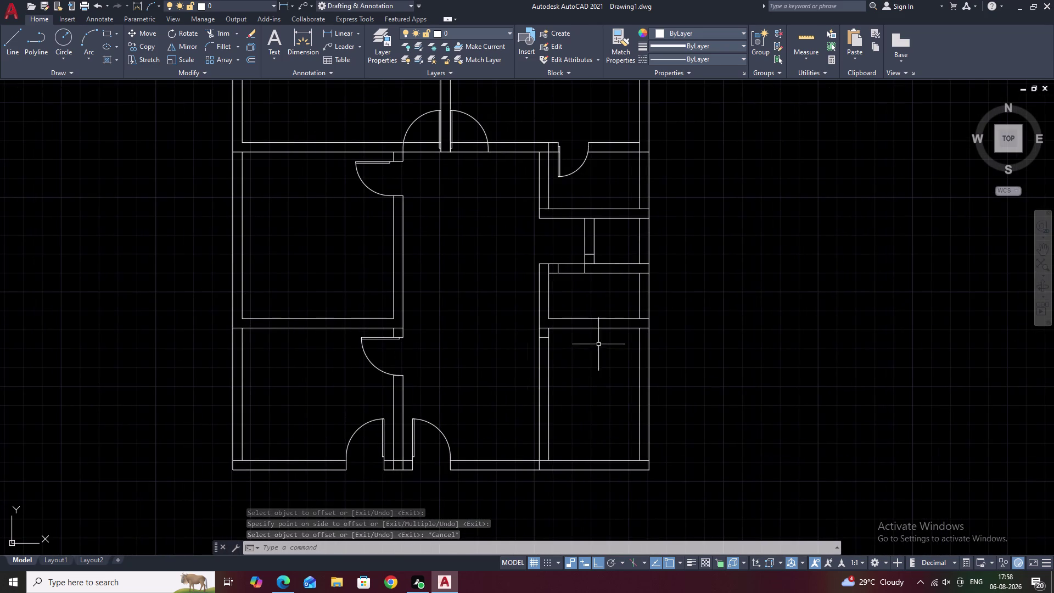
scroll(up, 3)
scroll(down, 3)
middle_drag(606, 239, 595, 250)
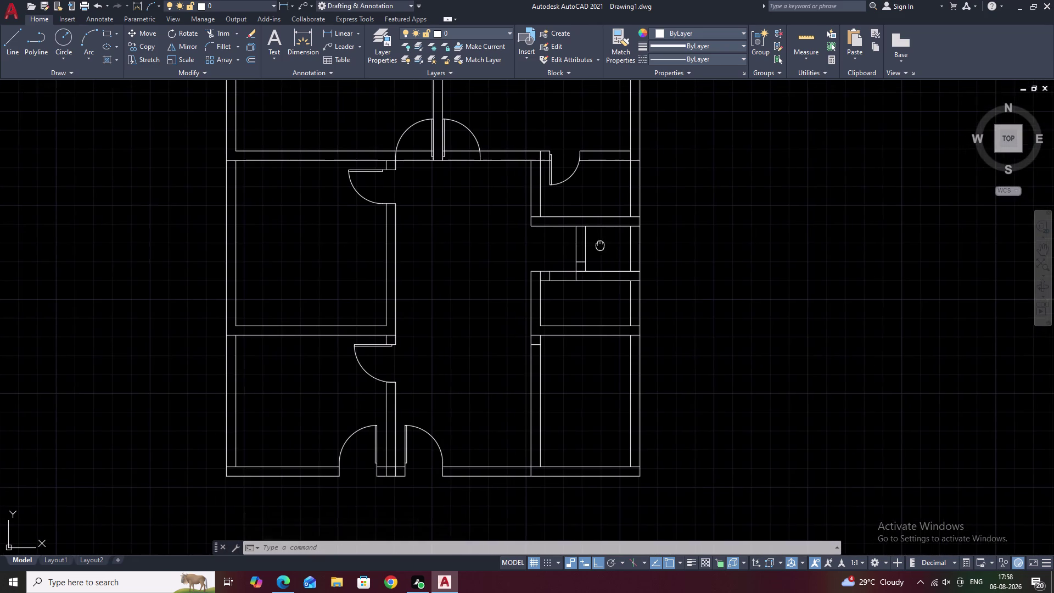
middle_drag(595, 251, 587, 258)
scroll(up, 3)
scroll(down, 3)
scroll(down, 3)
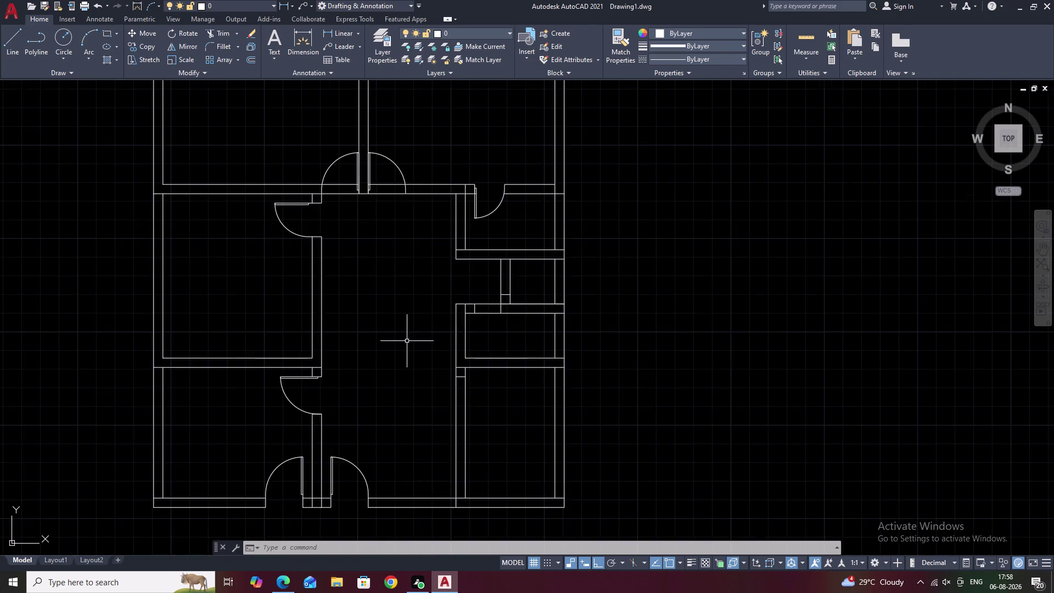
middle_drag(367, 356, 549, 347)
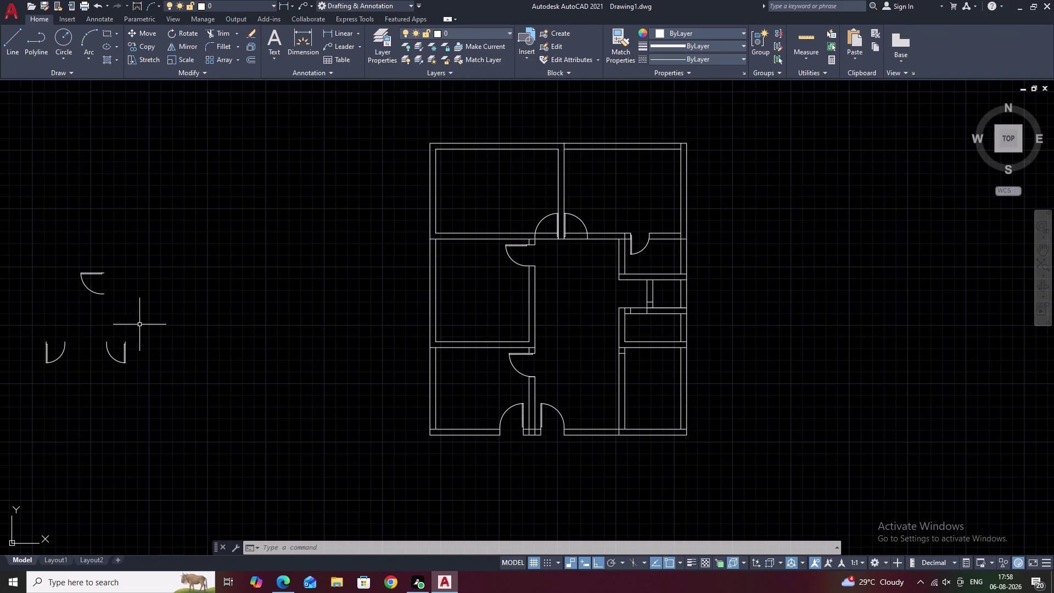
drag(107, 262, 132, 316)
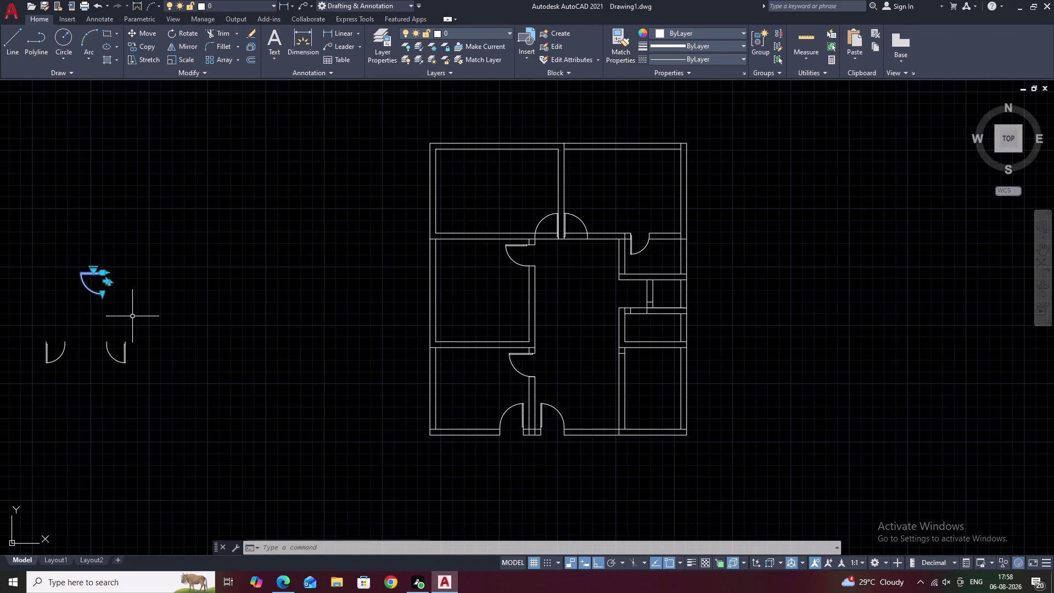
Mirror the upper spare door swing, keeping the original, and select the mirrored copy.
text(MI)
key(space)
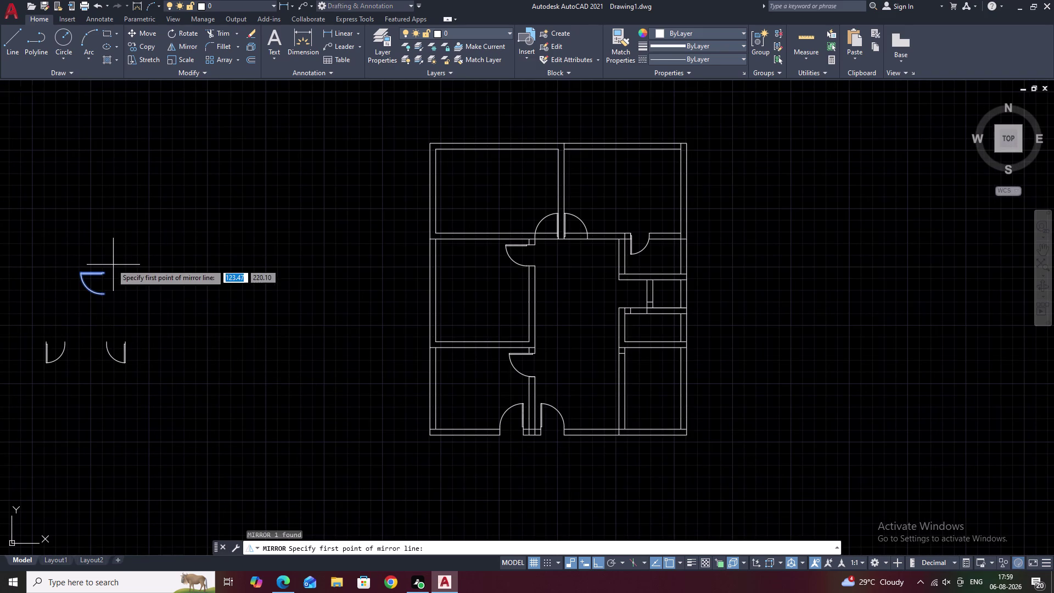
click(101, 322)
click(85, 322)
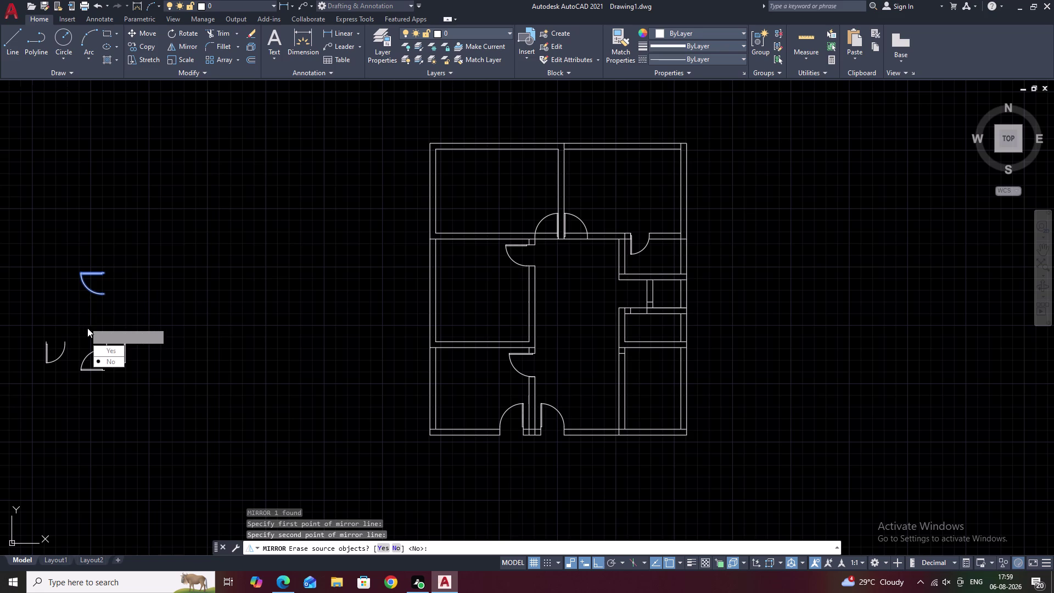
drag(102, 359, 85, 322)
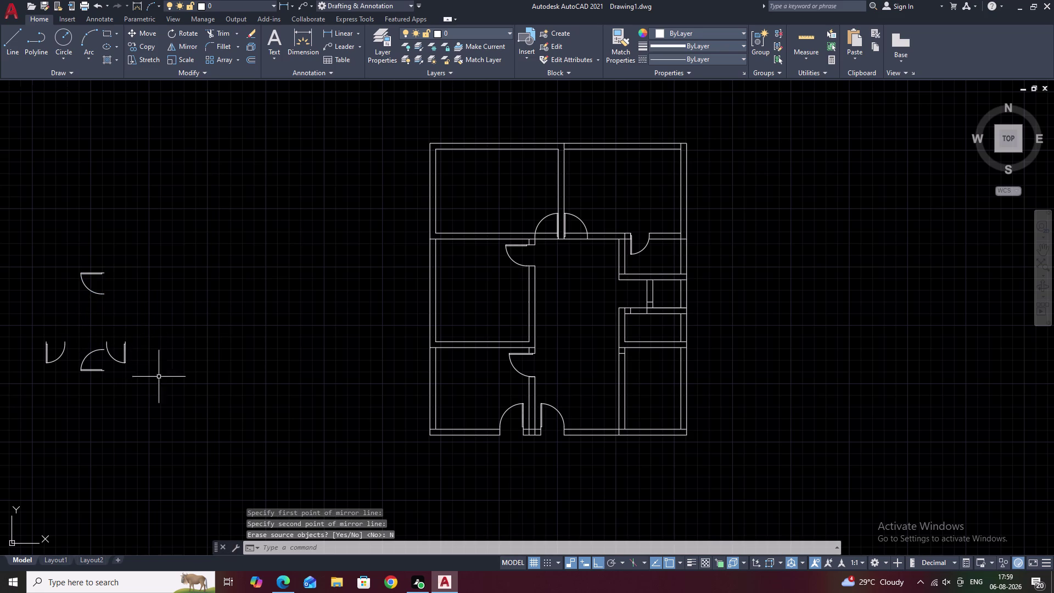
drag(99, 346, 82, 381)
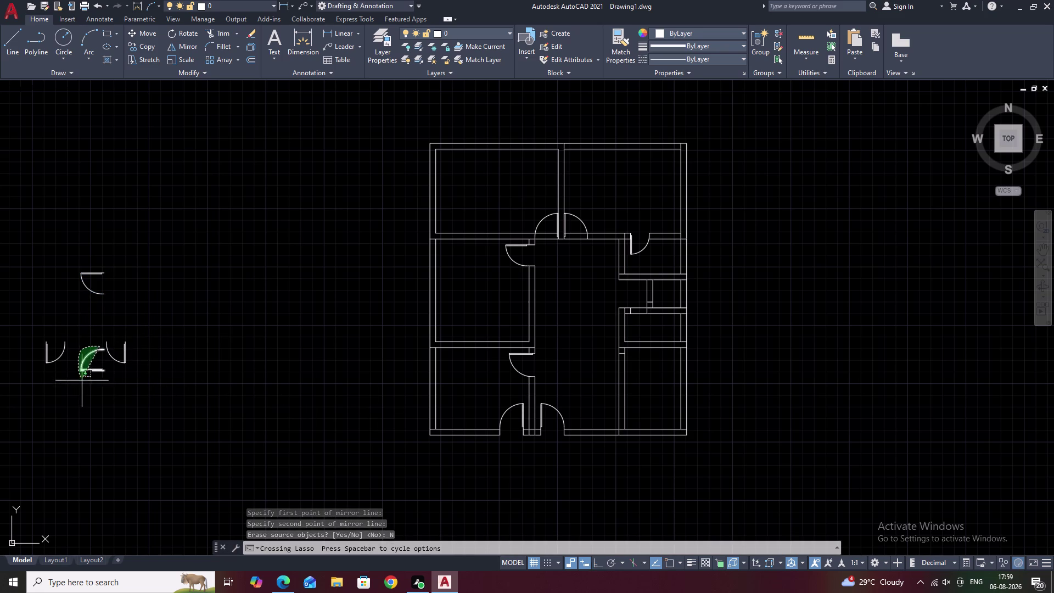
drag(82, 381, 105, 391)
text(C)
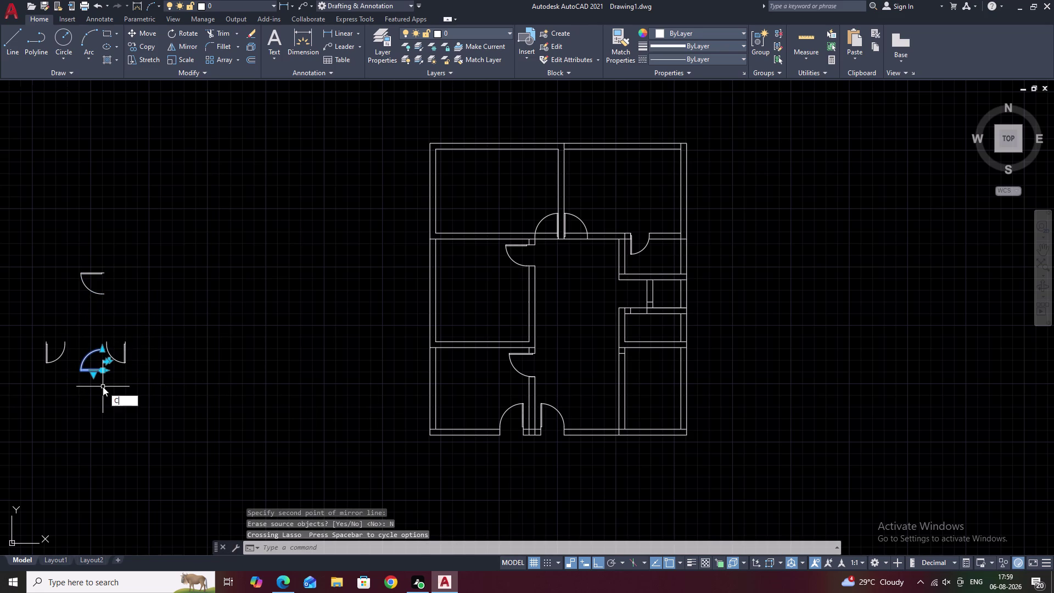
text(O)
key(space)
Copy the door swing to a spot right of the floor plan.
scroll(up, 3)
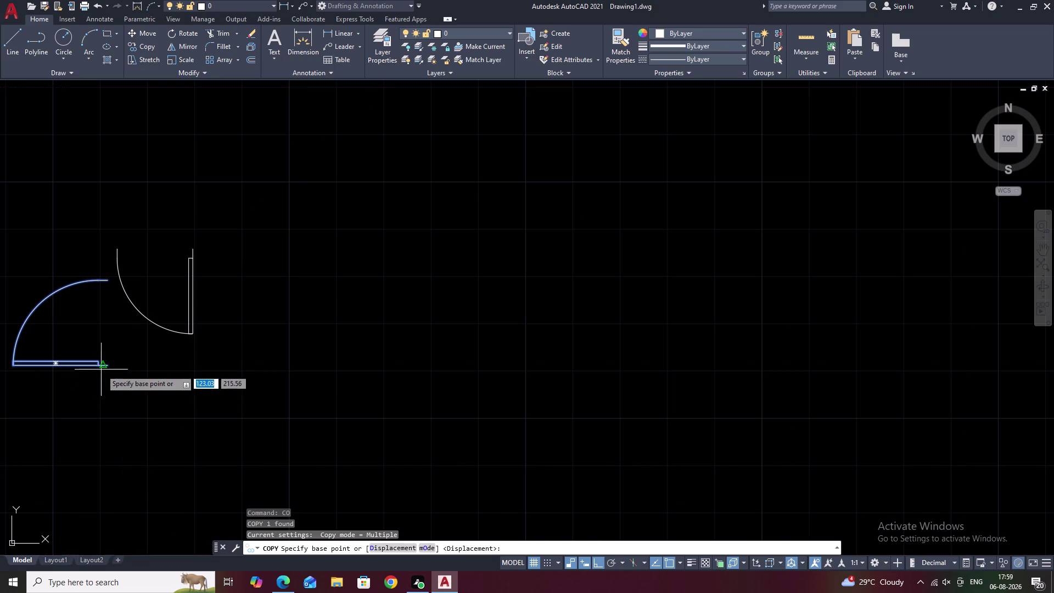
click(108, 367)
scroll(down, 3)
middle_drag(579, 362, 247, 411)
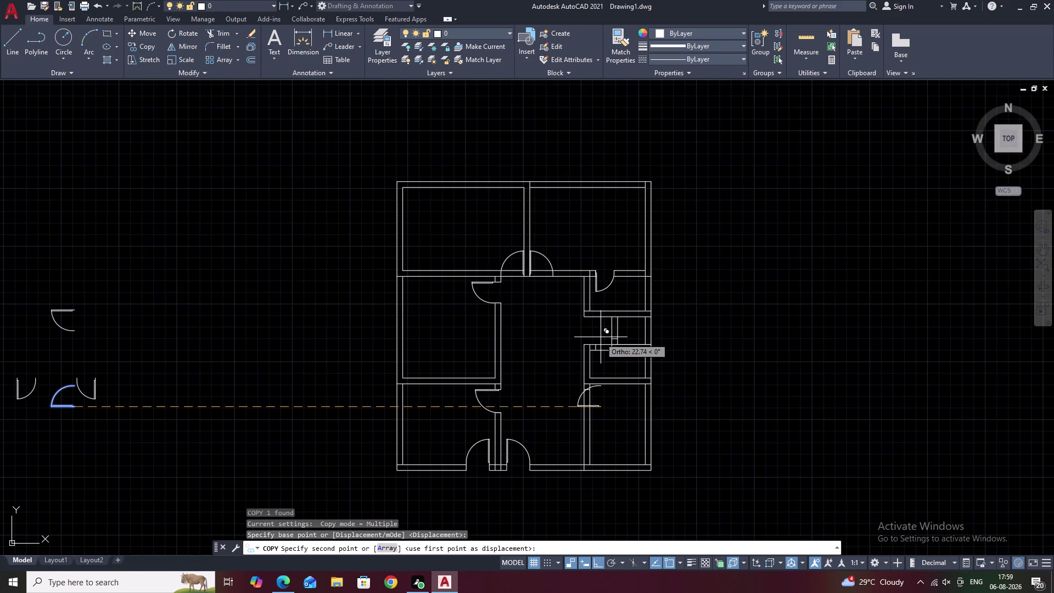
scroll(up, 3)
click(912, 325)
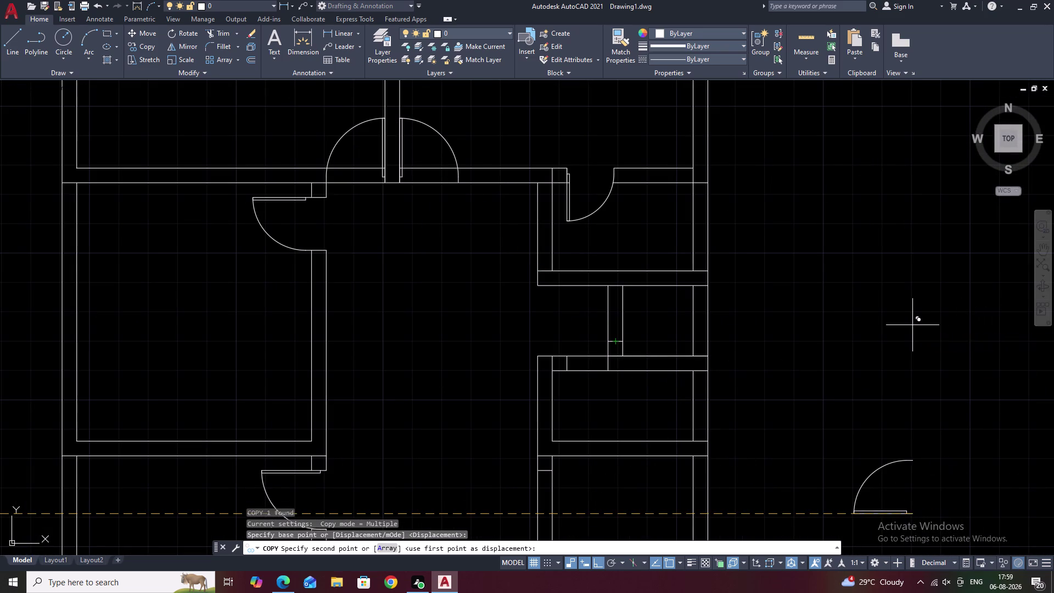
key(Escape)
Mirror the copied door across a vertical line, keeping the source, and select the twin.
scroll(down, 3)
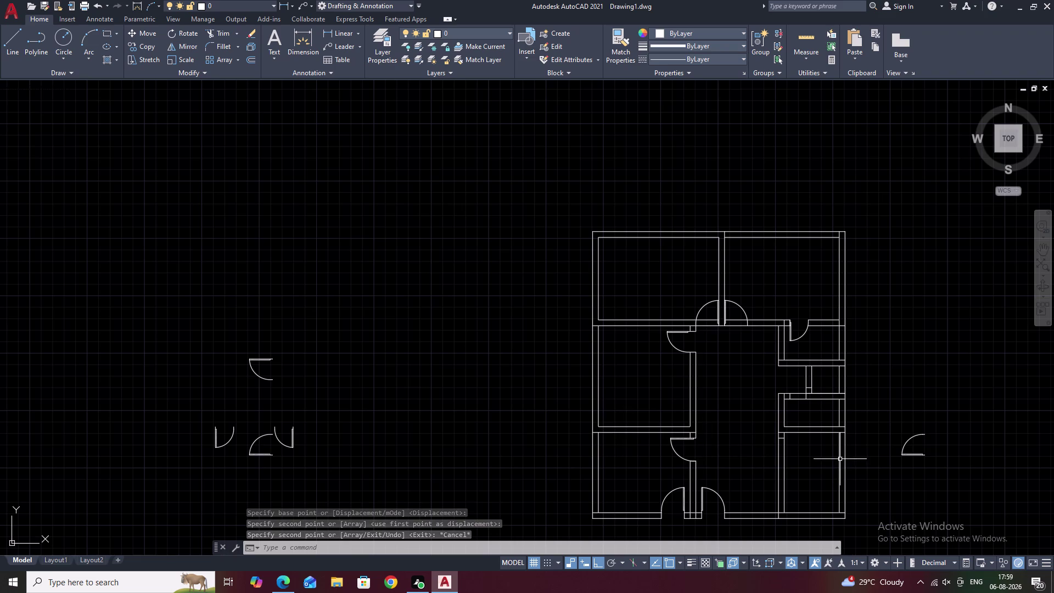
drag(934, 431, 934, 477)
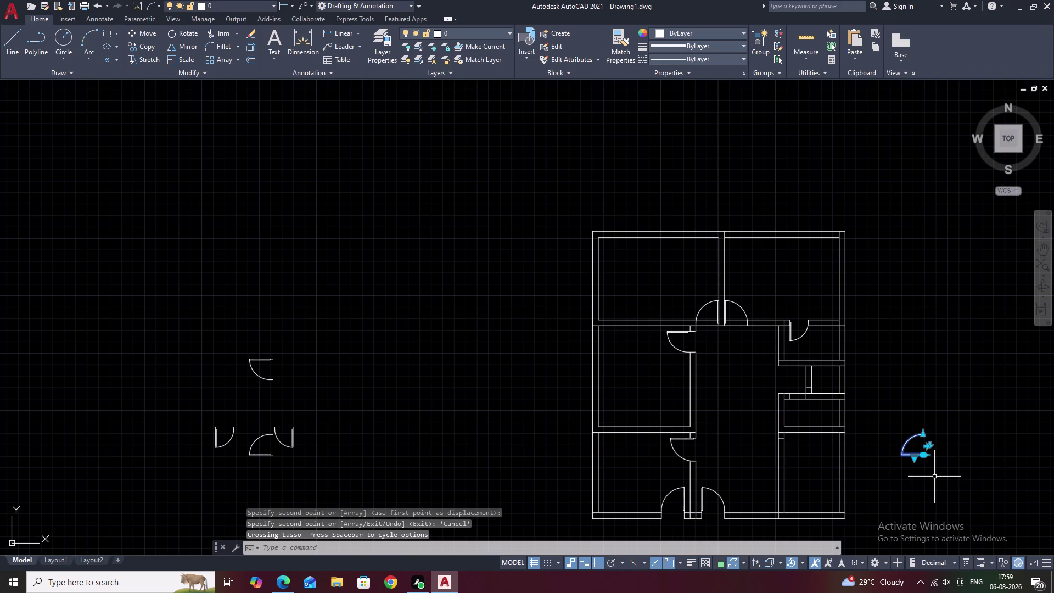
text(MI)
key(space)
click(961, 454)
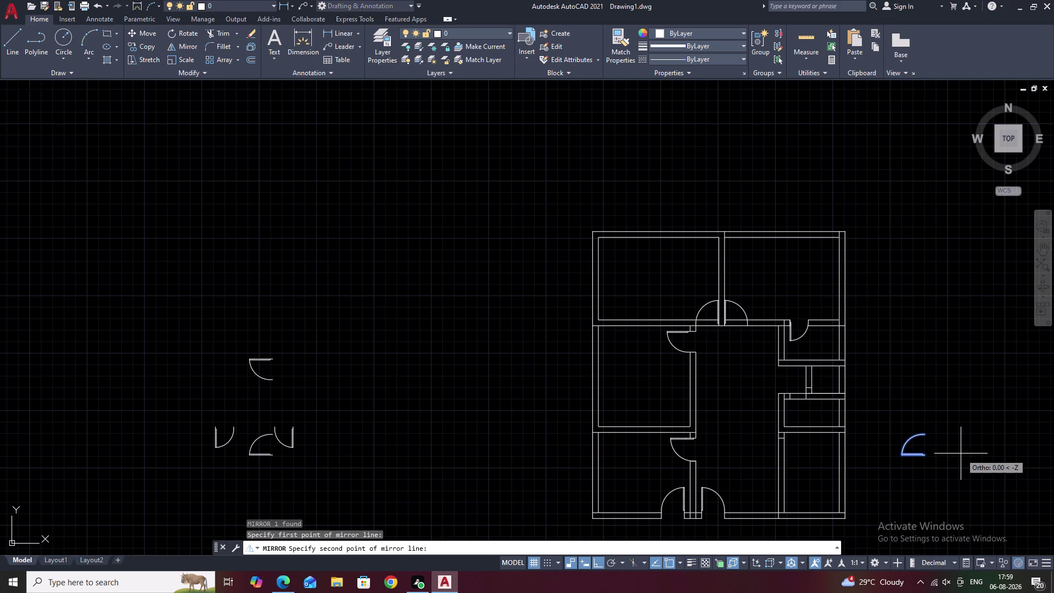
click(962, 442)
drag(1000, 479, 962, 441)
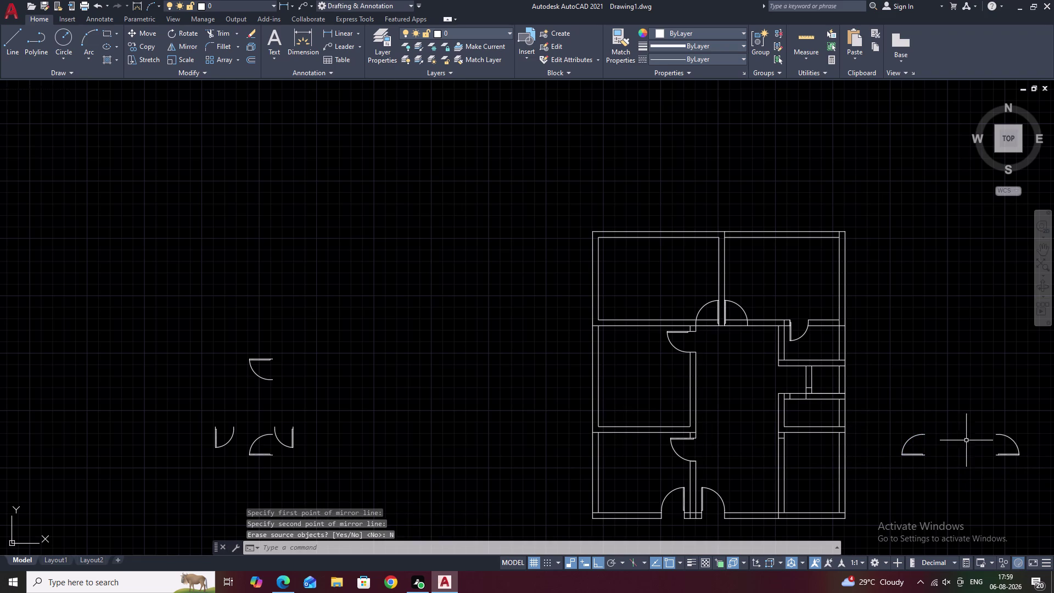
click(1005, 411)
drag(1004, 411, 1035, 473)
key(Escape)
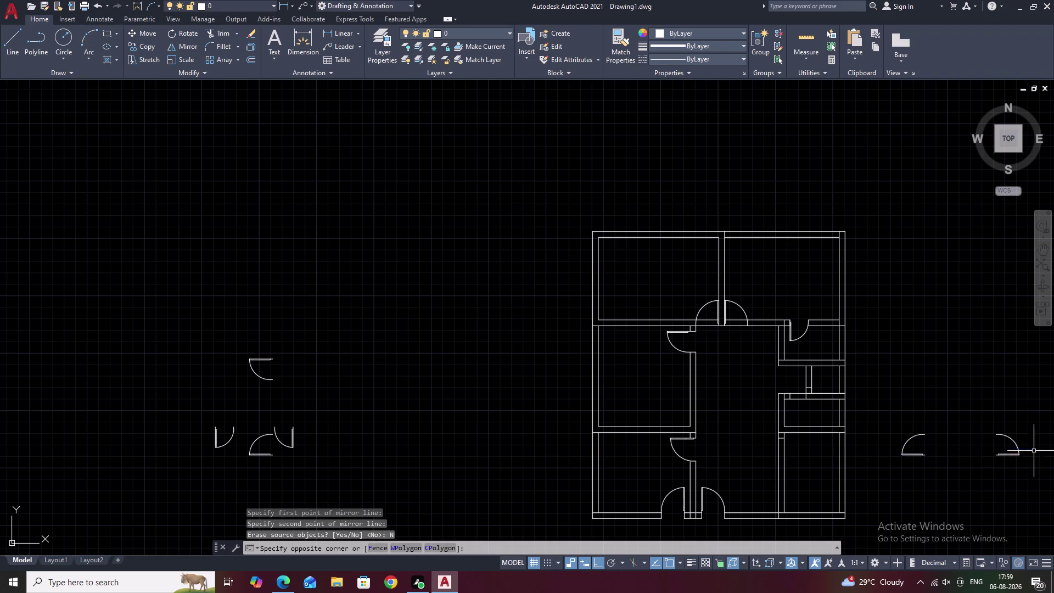
drag(1040, 443, 1008, 487)
text(M)
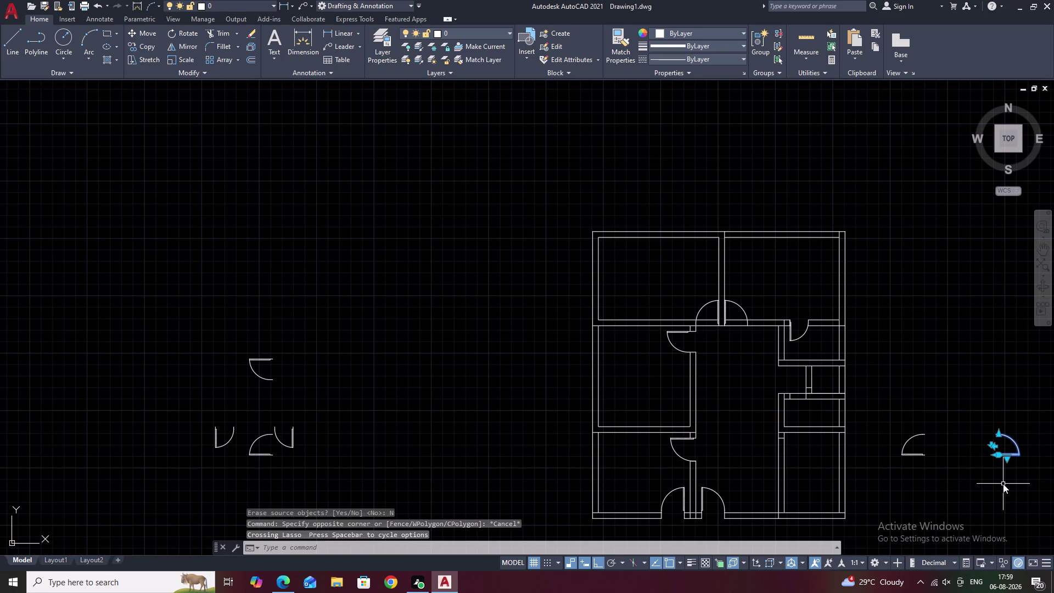
key(space)
Move the mirrored door swing into the small right-hand room's doorway.
scroll(up, 3)
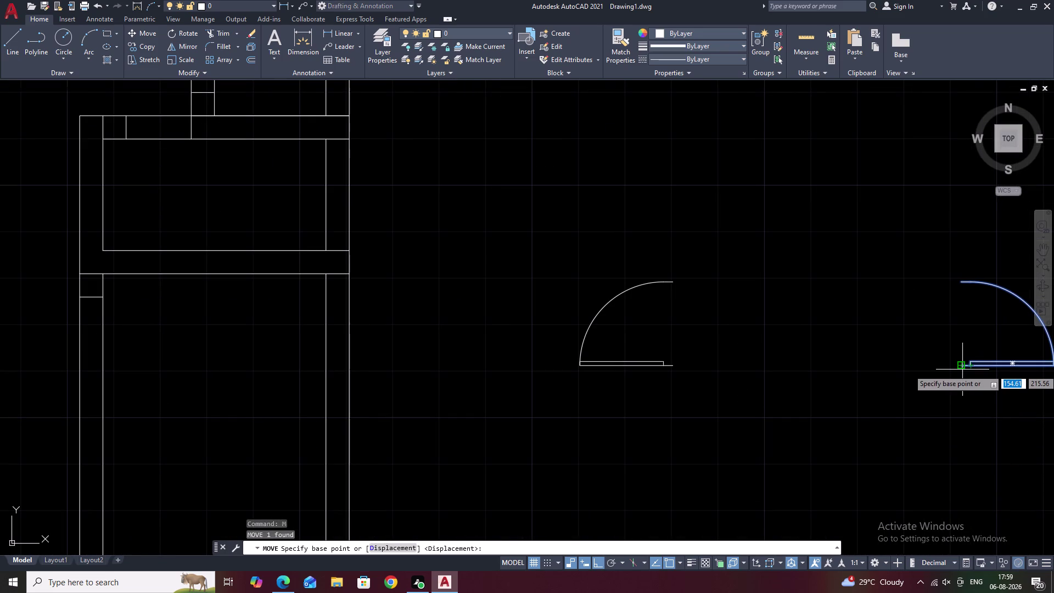
click(962, 370)
scroll(down, 3)
middle_drag(683, 371, 741, 381)
scroll(up, 3)
scroll(up, 3)
click(512, 372)
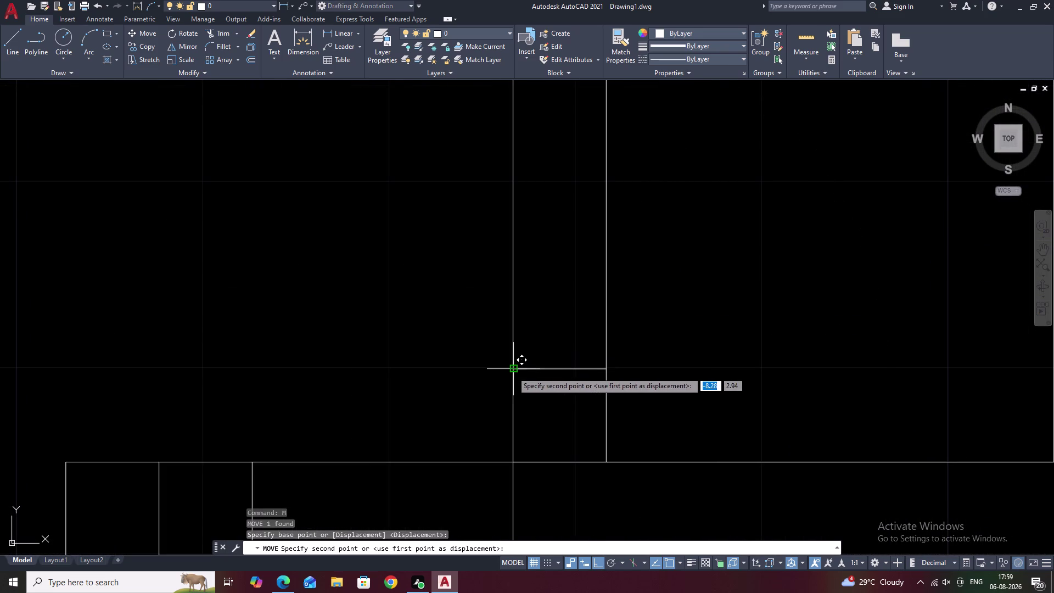
scroll(down, 3)
key(Escape)
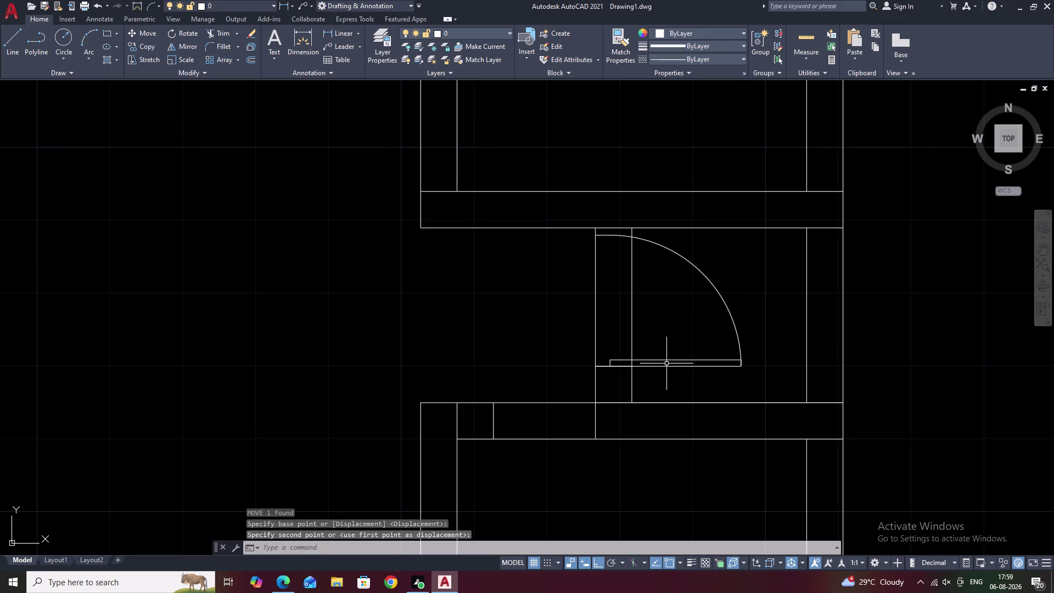
Trim away the wall line crossing that doorway opening.
text(TR)
key(space)
drag(653, 321, 523, 313)
scroll(down, 3)
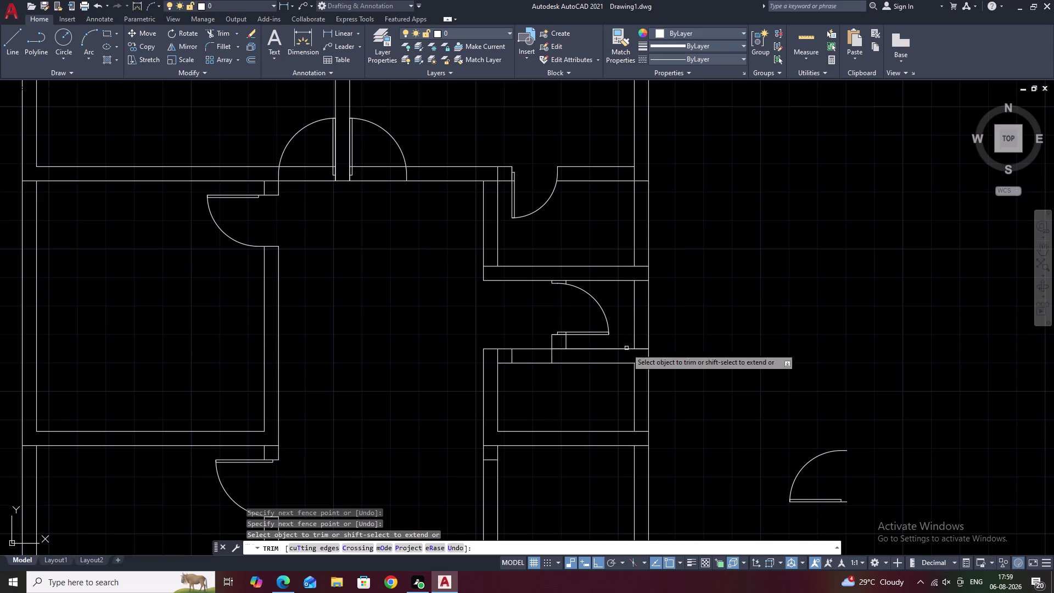
key(Escape)
key(Escape)
scroll(down, 3)
middle_drag(737, 379, 739, 347)
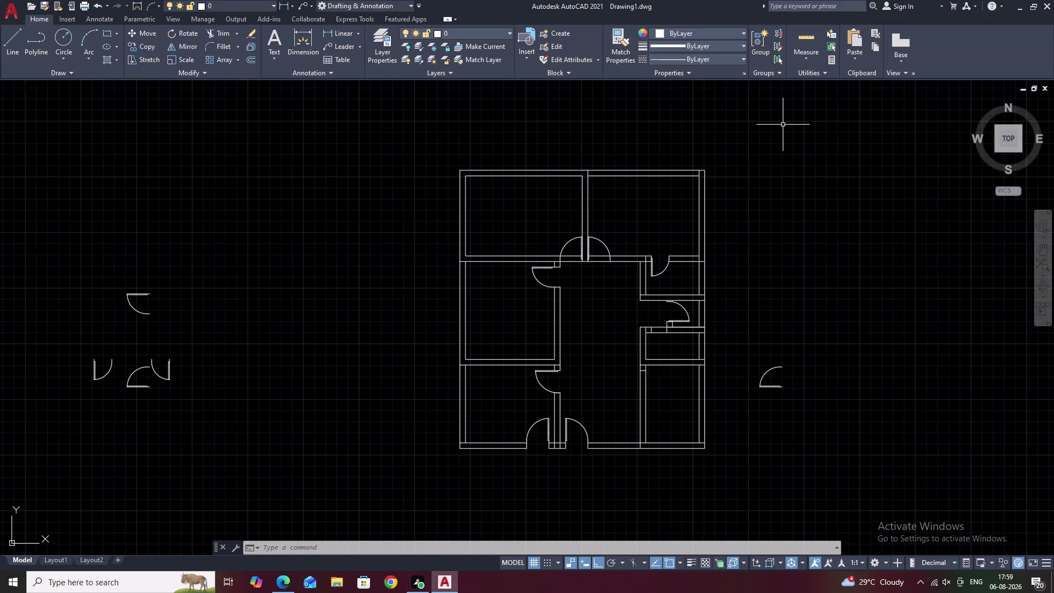
Shrink the small room's door swing with its size grip to fit the opening.
scroll(up, 3)
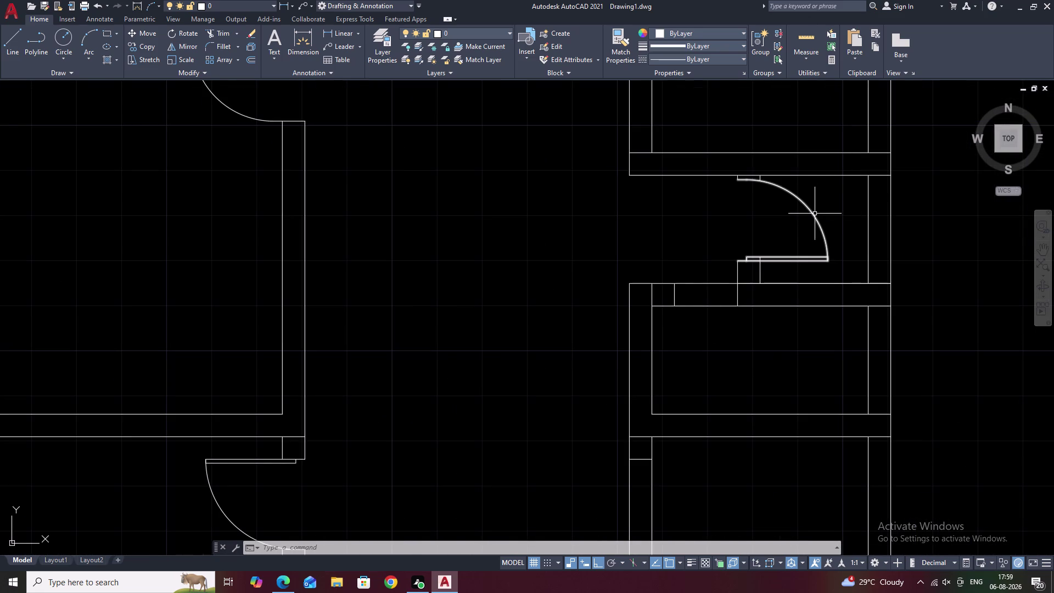
scroll(down, 3)
scroll(up, 3)
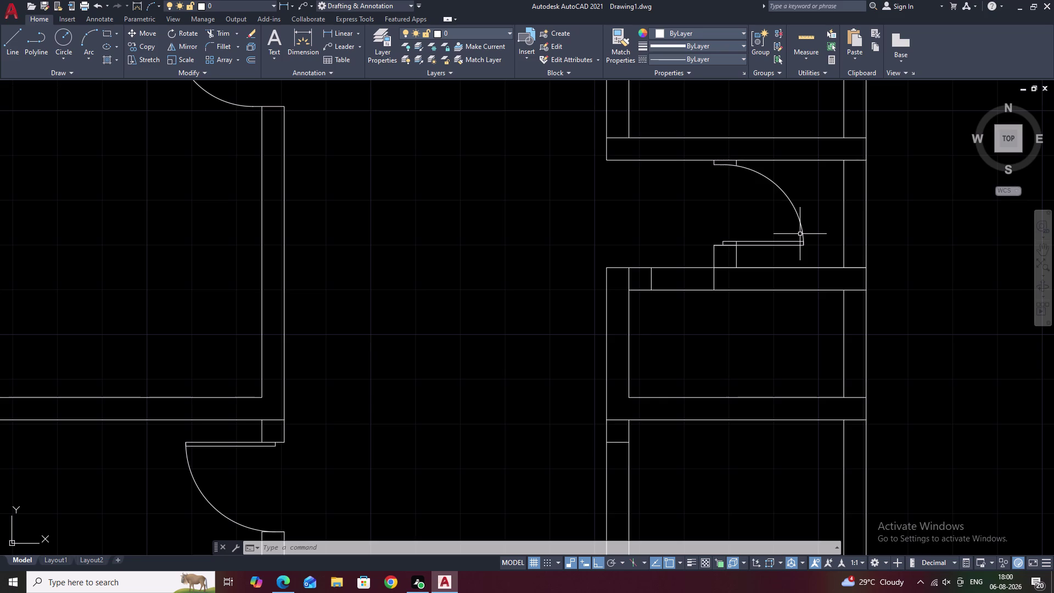
click(766, 174)
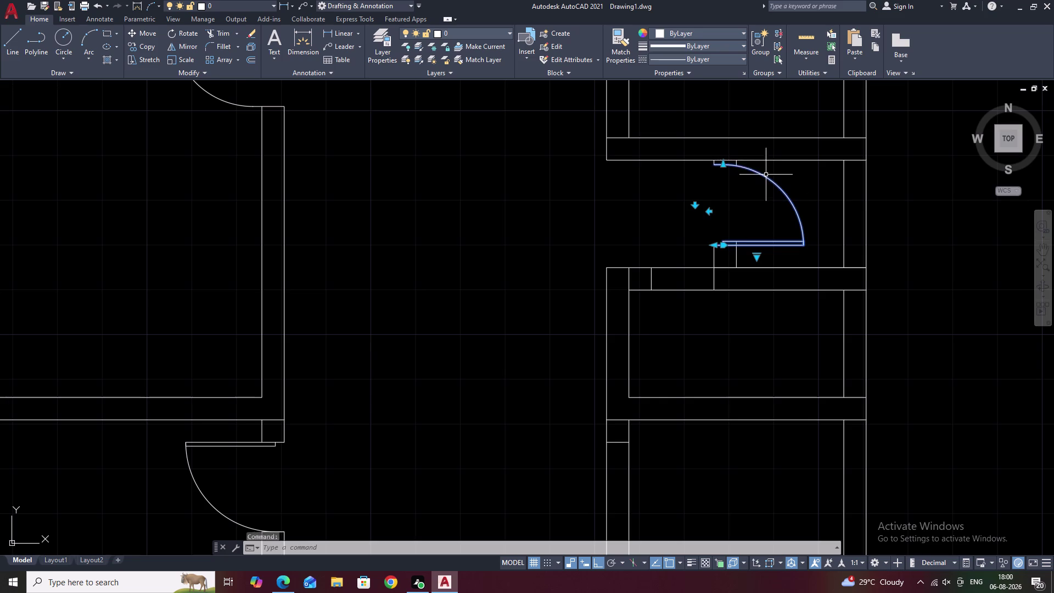
click(724, 165)
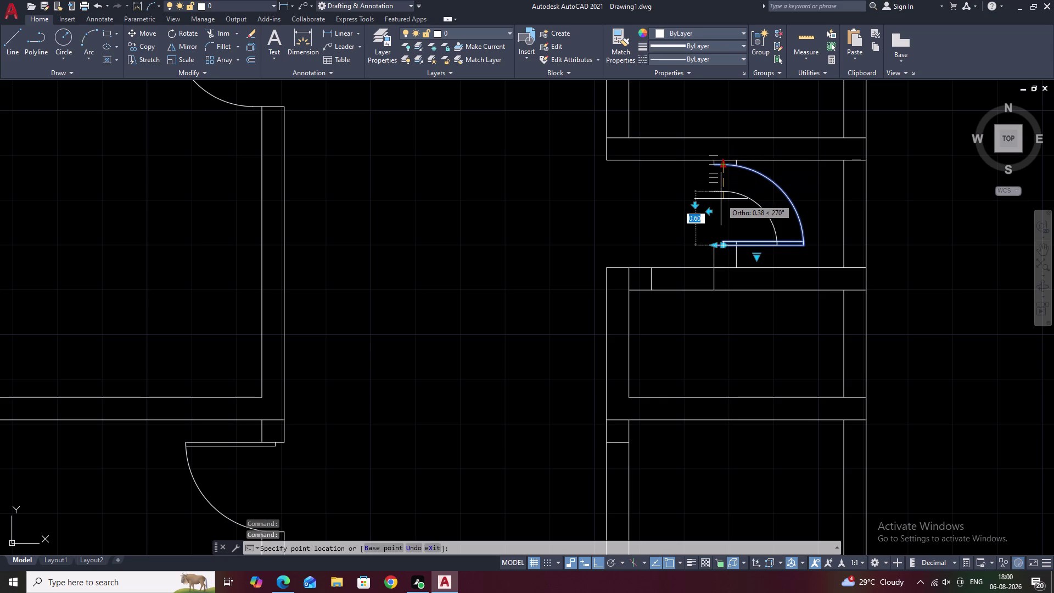
click(721, 198)
key(Escape)
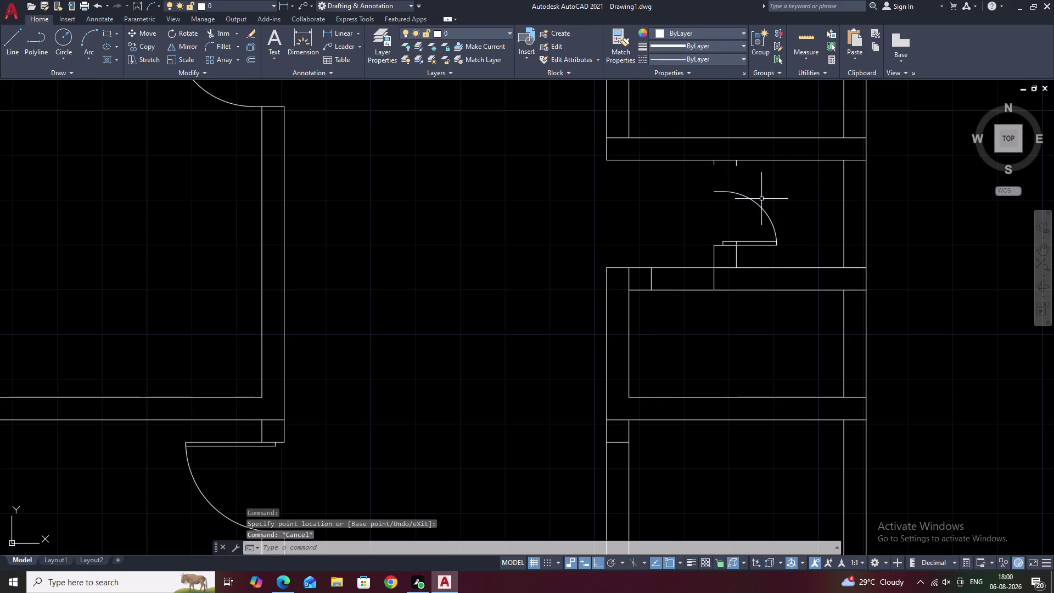
Extend the jamb line up to meet the wall above.
text(EX)
key(space)
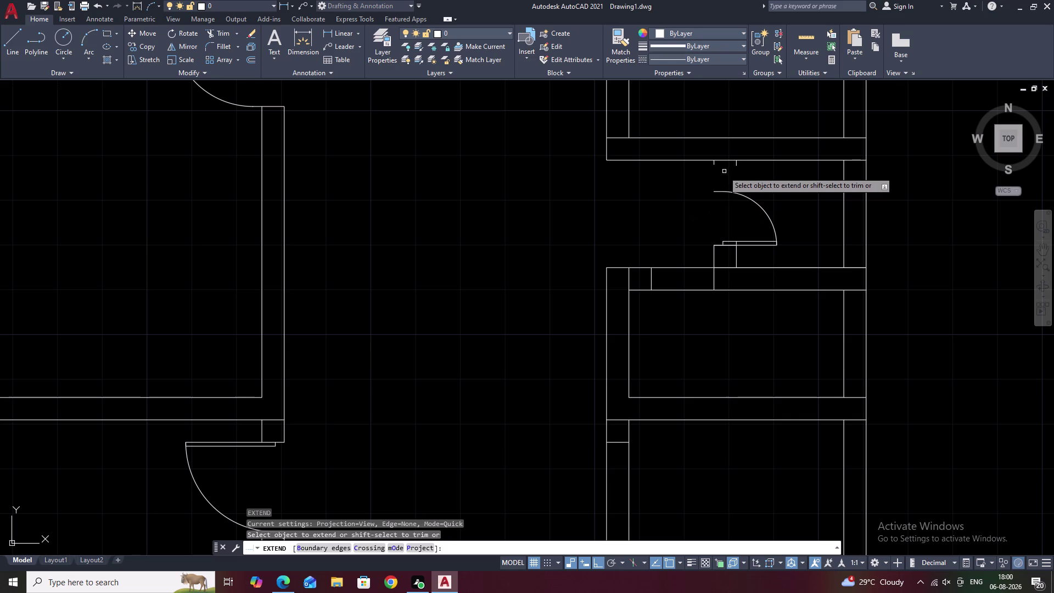
click(714, 165)
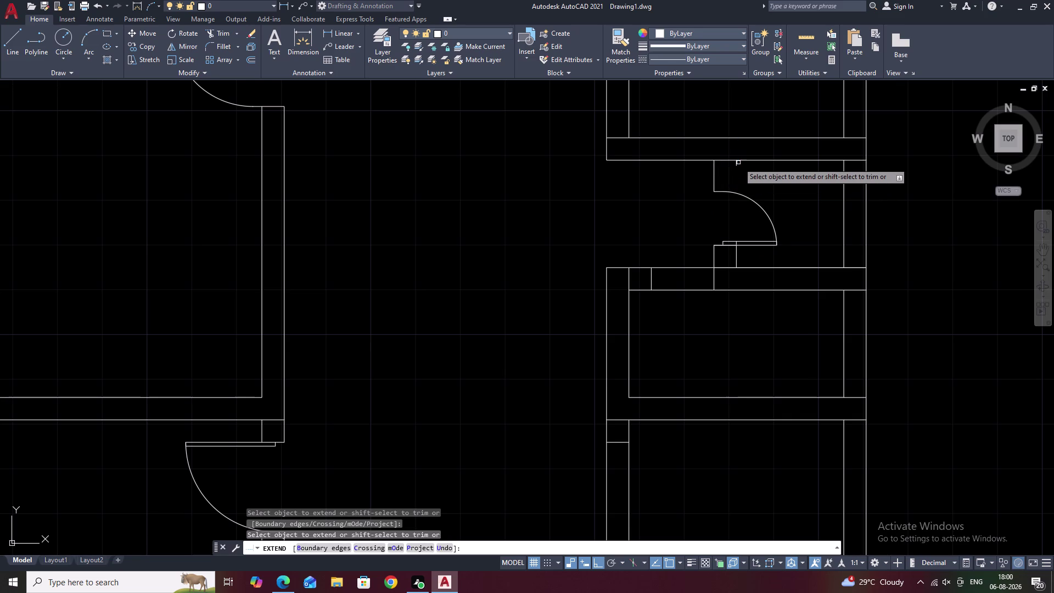
click(736, 164)
scroll(down, 3)
middle_drag(770, 252, 775, 202)
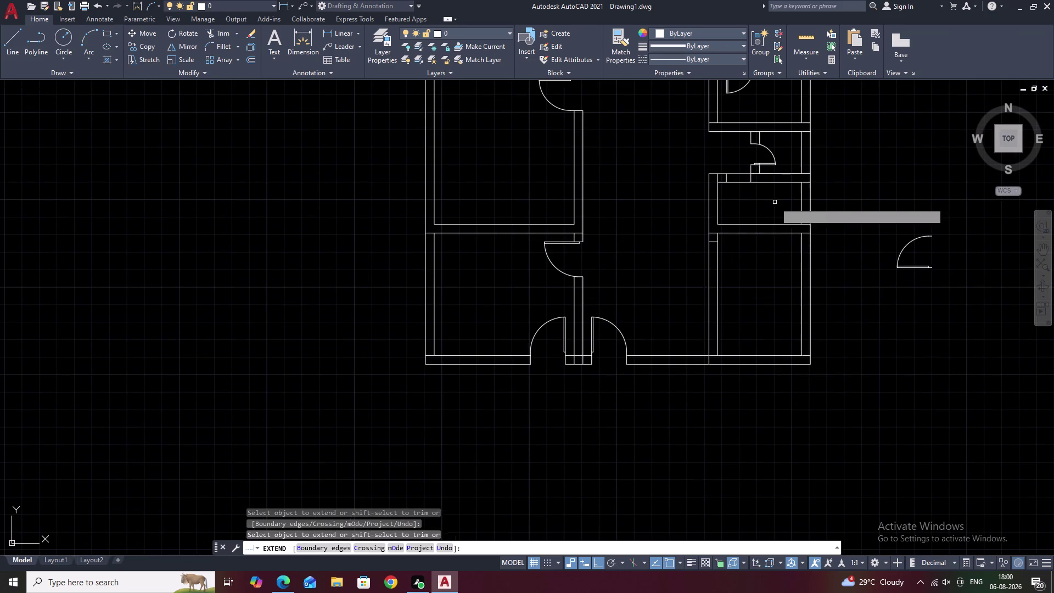
key(Escape)
scroll(down, 3)
middle_drag(740, 203, 570, 226)
scroll(up, 3)
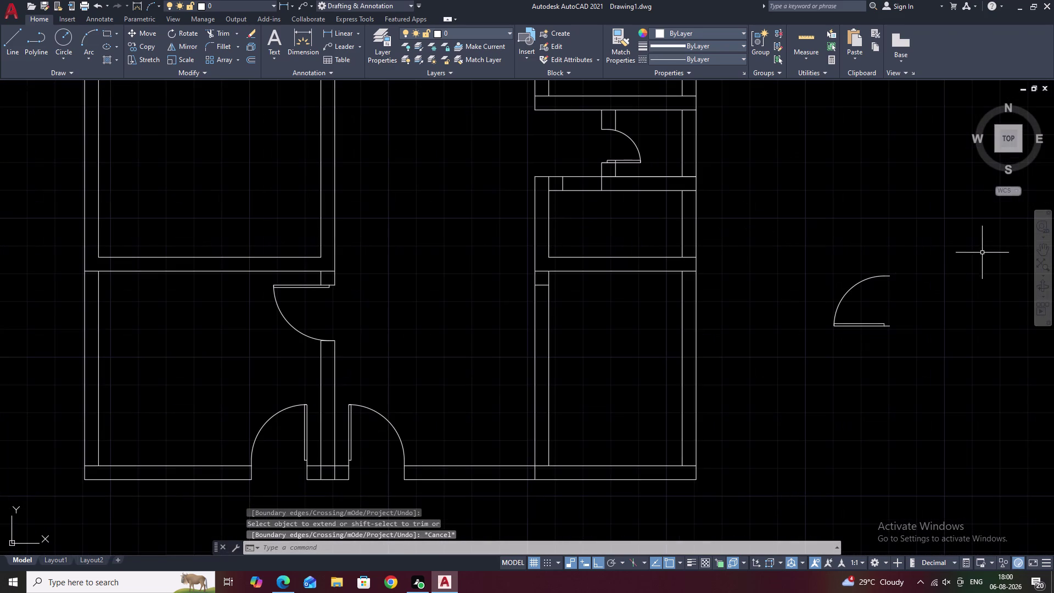
scroll(down, 3)
middle_drag(470, 246, 767, 260)
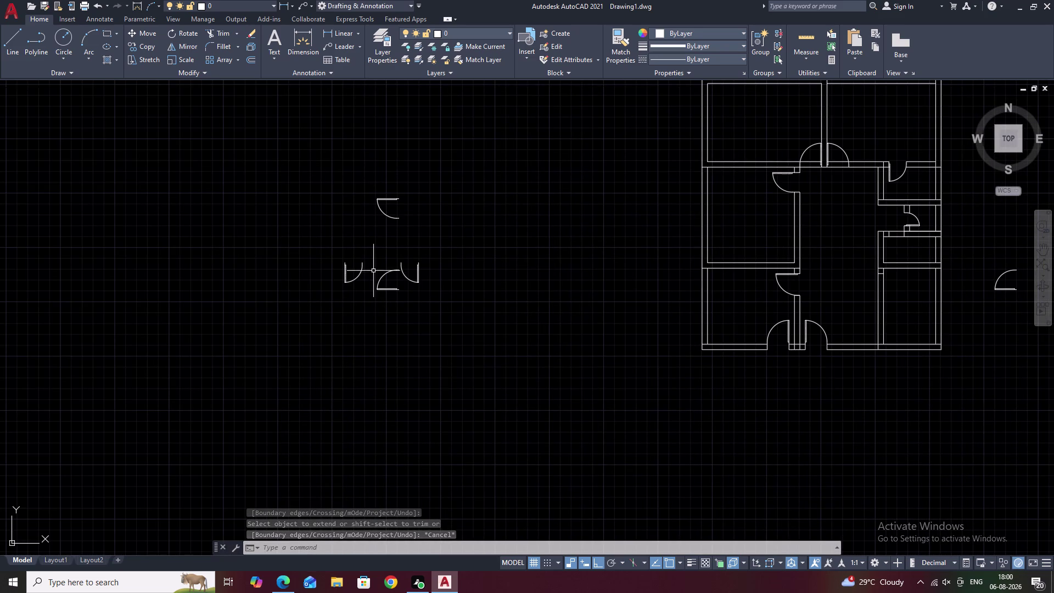
Copy a spare door symbol into the upper room's doorway.
drag(374, 256, 342, 313)
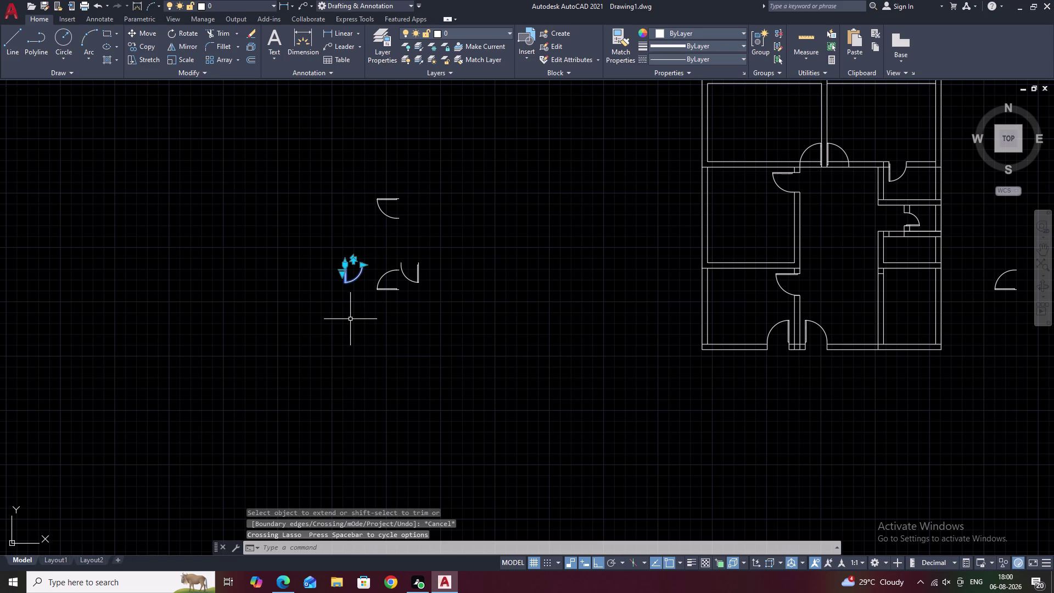
text(CO)
key(space)
scroll(up, 3)
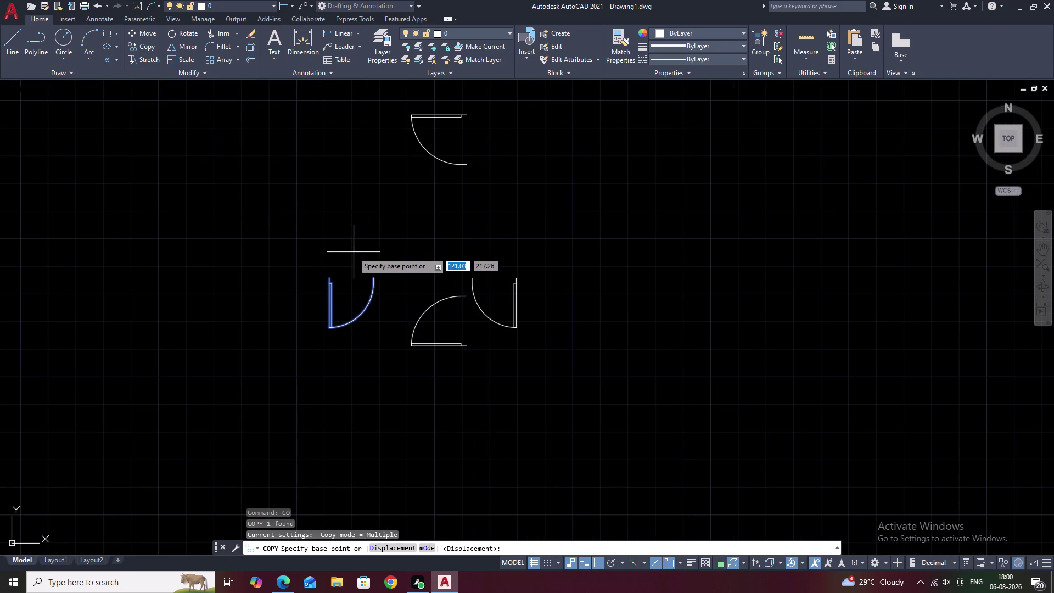
click(325, 278)
scroll(down, 3)
middle_drag(738, 335, 461, 346)
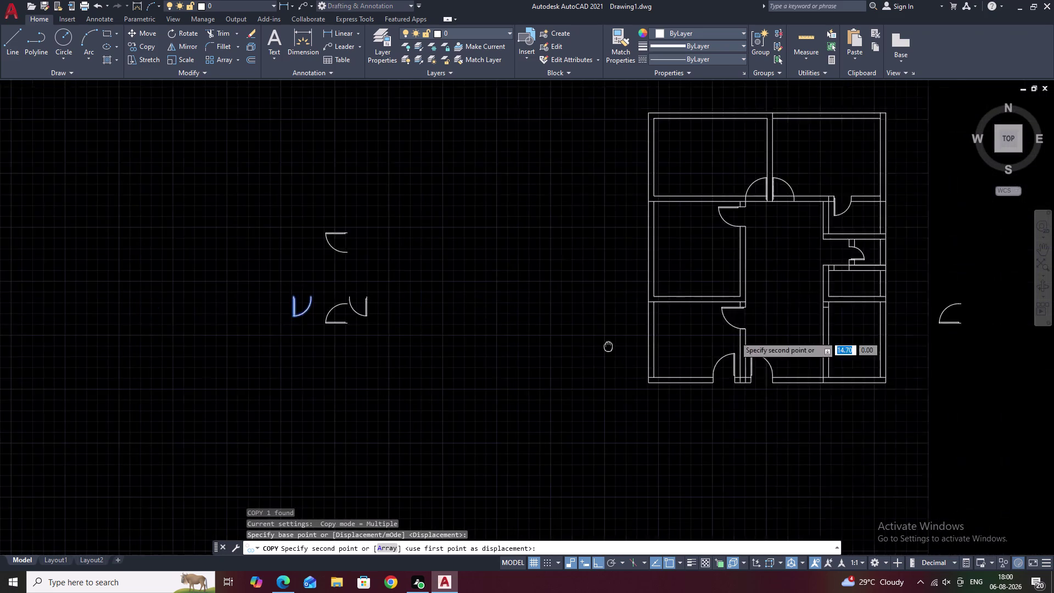
middle_drag(462, 347, 445, 346)
scroll(up, 3)
scroll(up, 3)
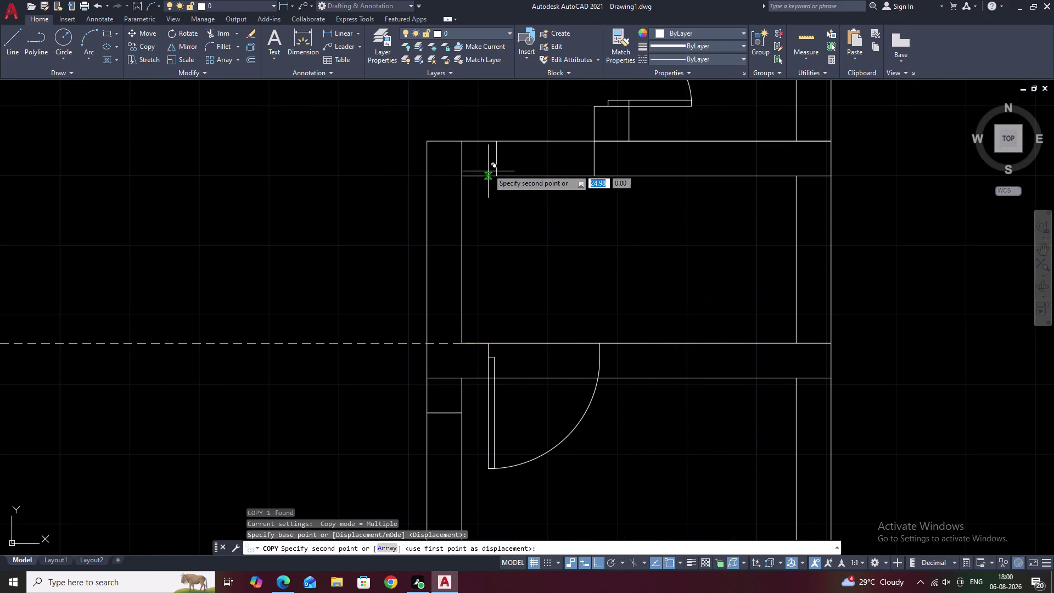
click(493, 145)
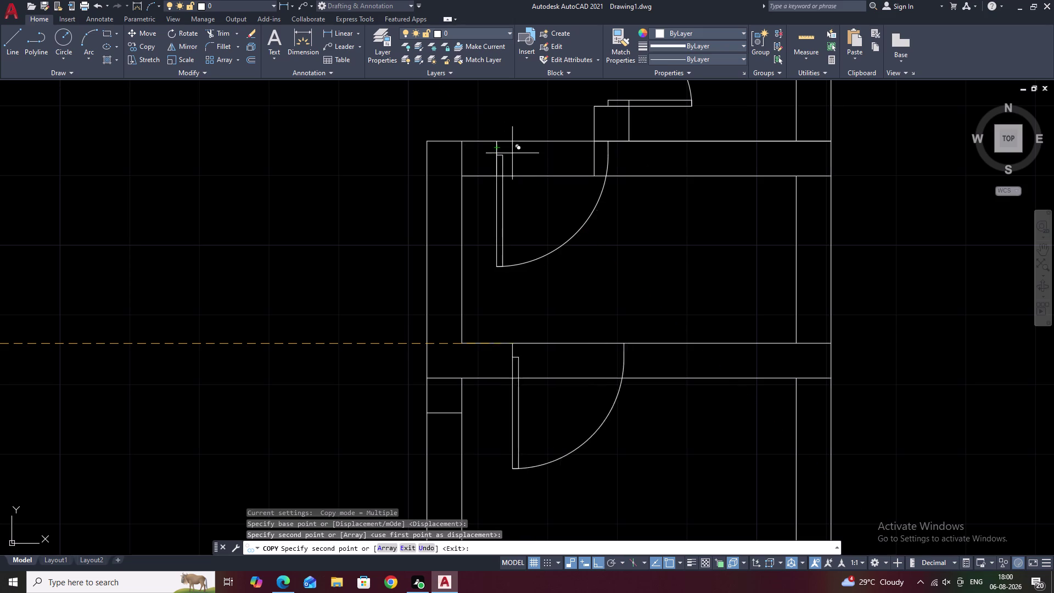
key(Escape)
Select the placed door and try a stretch, then cancel it.
drag(616, 220, 577, 225)
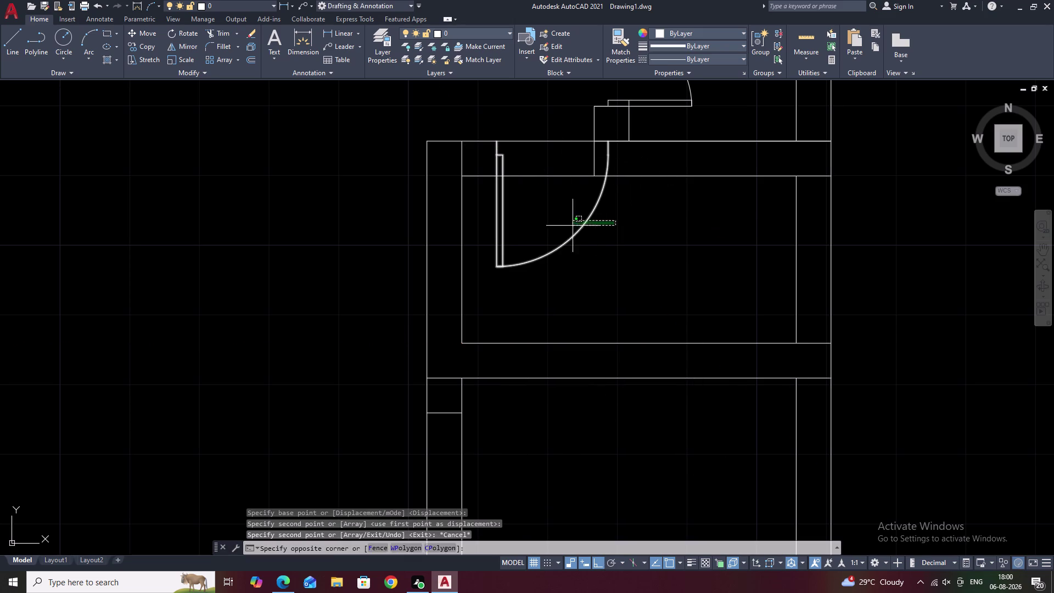
drag(578, 225, 496, 242)
right_click(495, 243)
text(S)
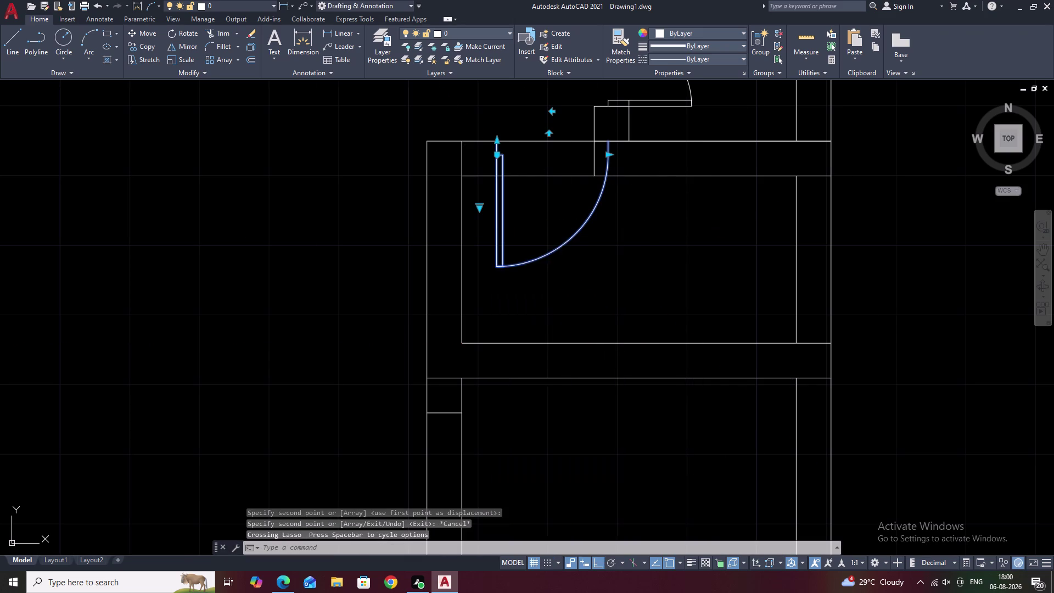
key(space)
key(Escape)
key(Escape)
drag(756, 197, 576, 226)
text(S)
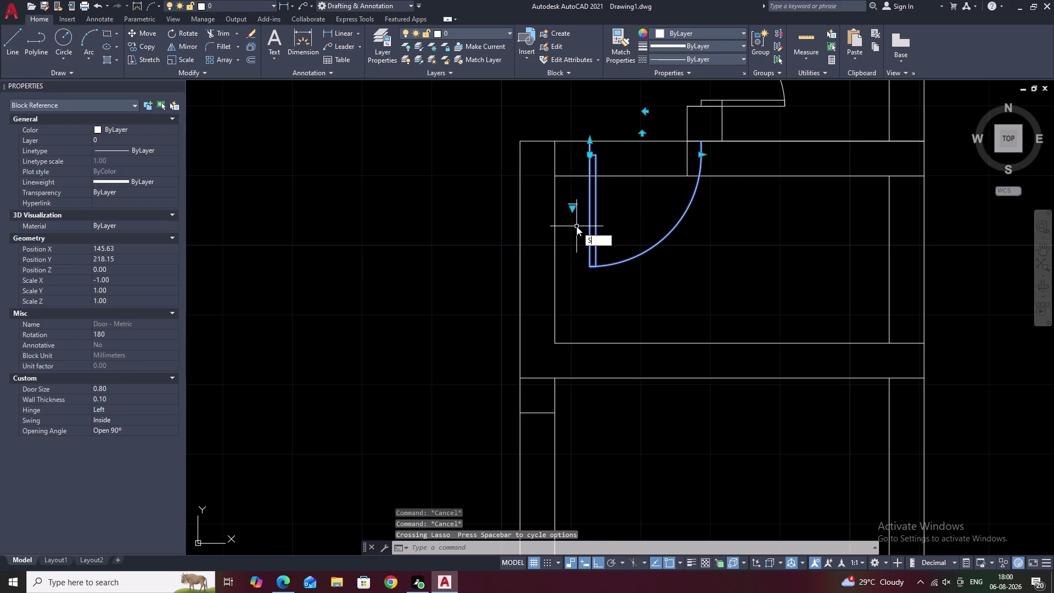
key(space)
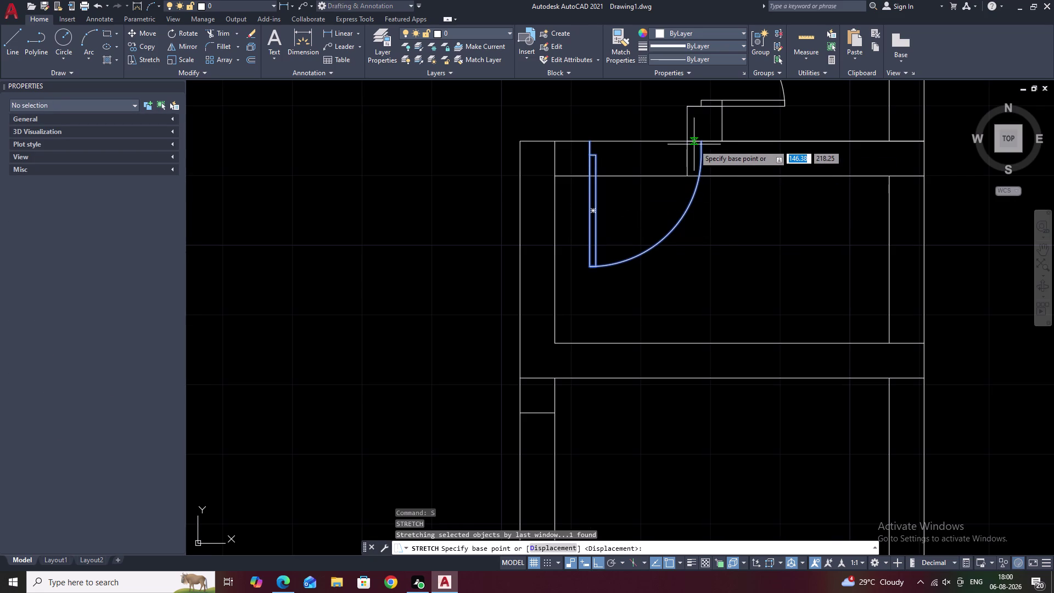
click(588, 142)
key(Escape)
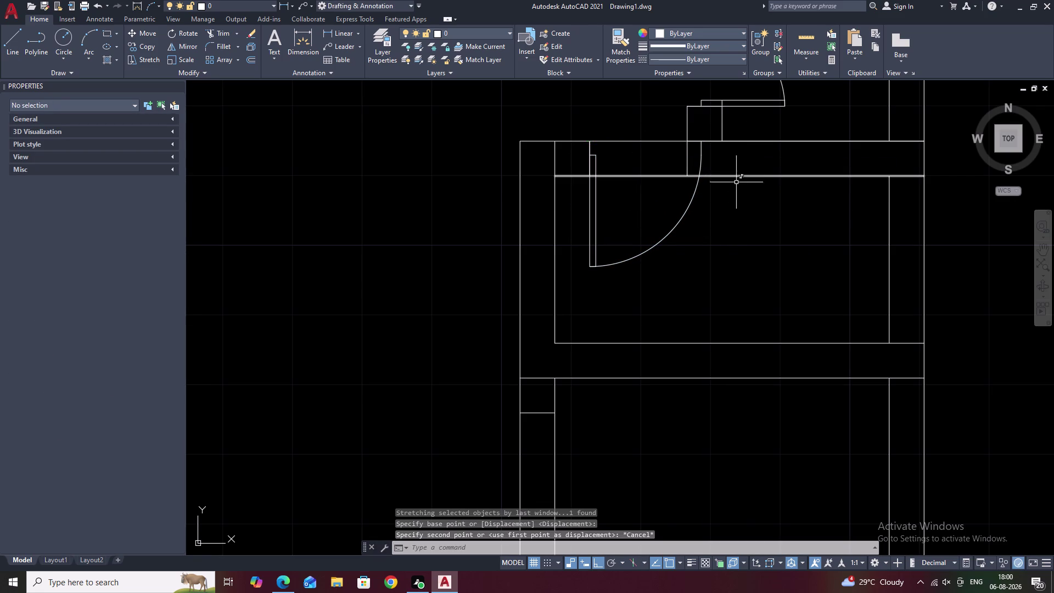
Scale the door swing about its hinge to shrink it slightly.
drag(729, 201, 582, 230)
text(S)
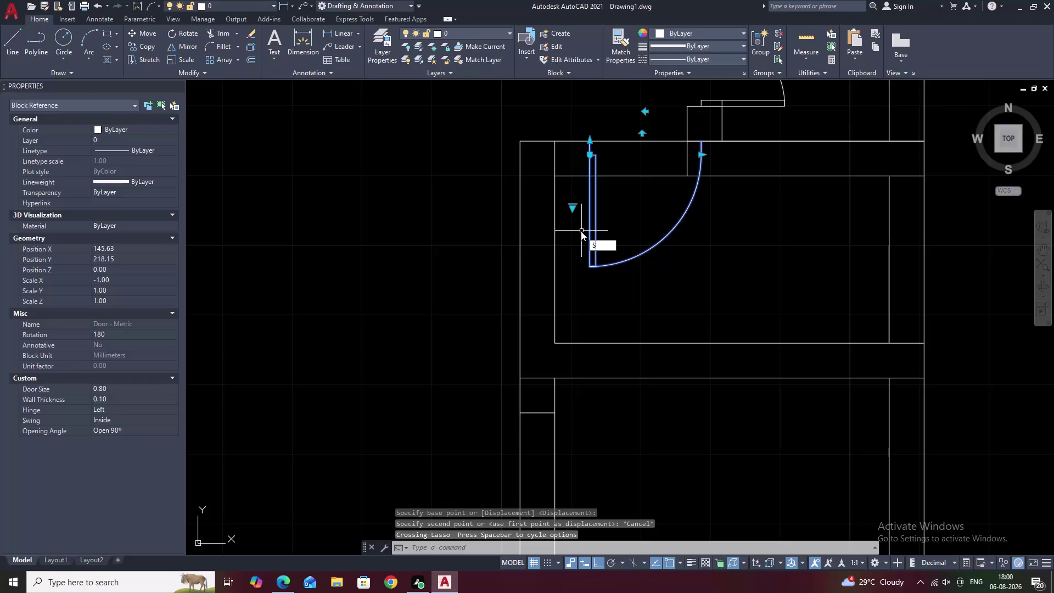
text(C)
key(space)
click(593, 144)
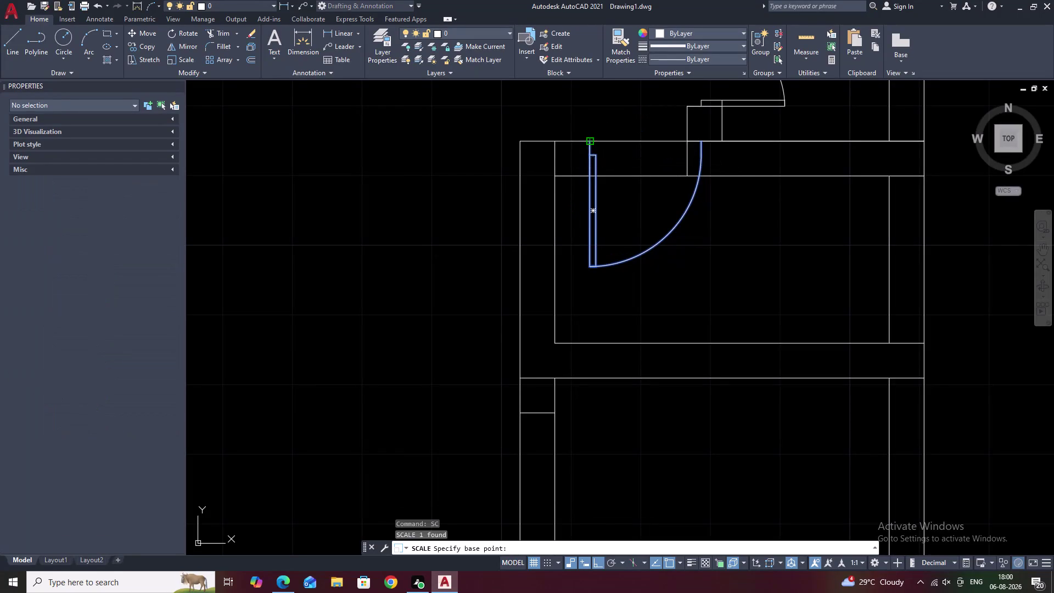
click(643, 196)
key(Escape)
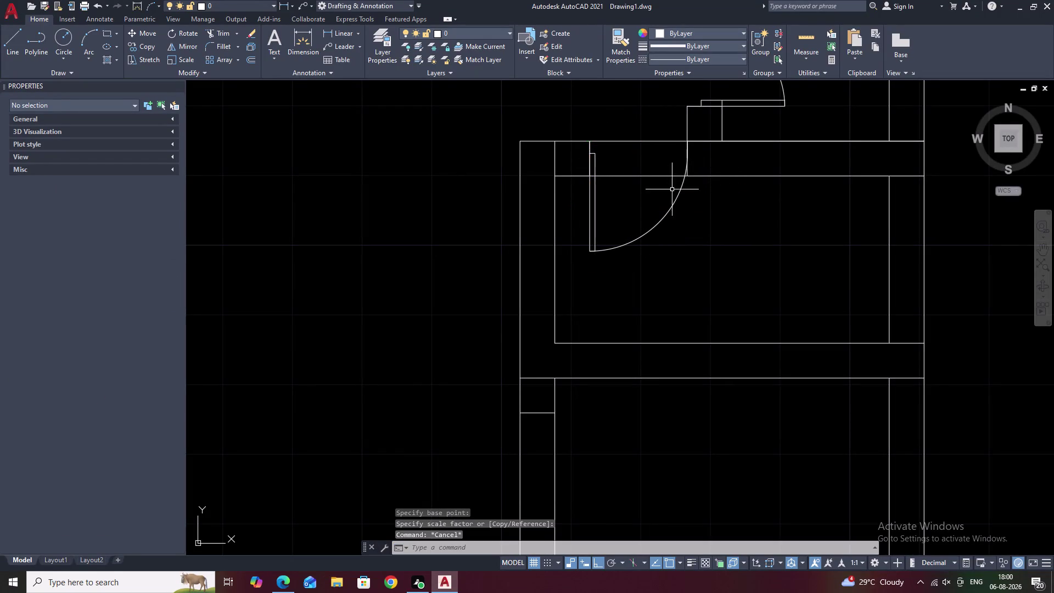
Fence-trim the wall line crossing the upper doorway.
text(TR)
key(space)
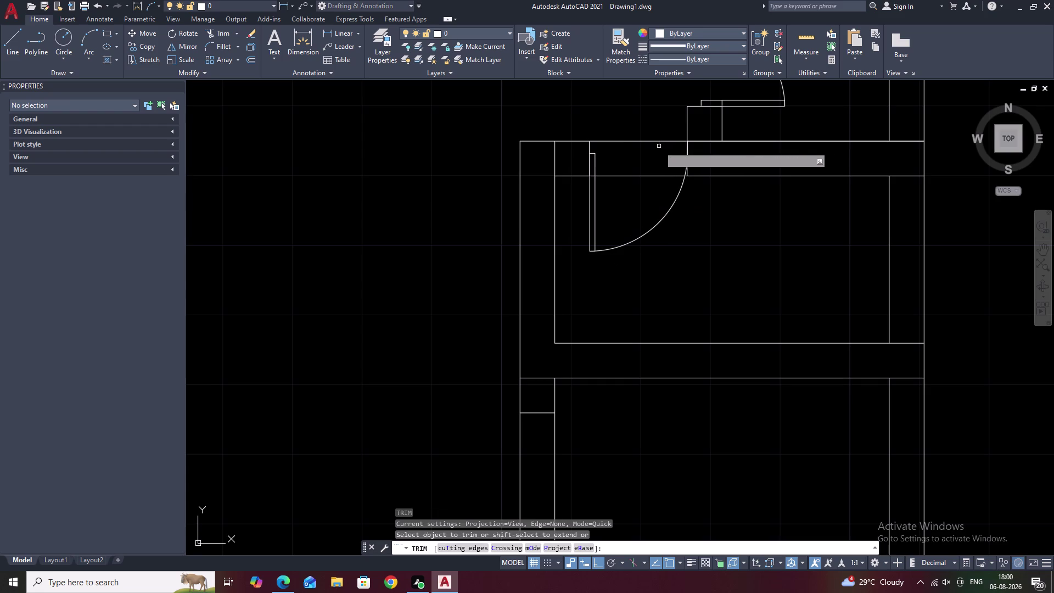
drag(652, 139, 641, 184)
scroll(down, 3)
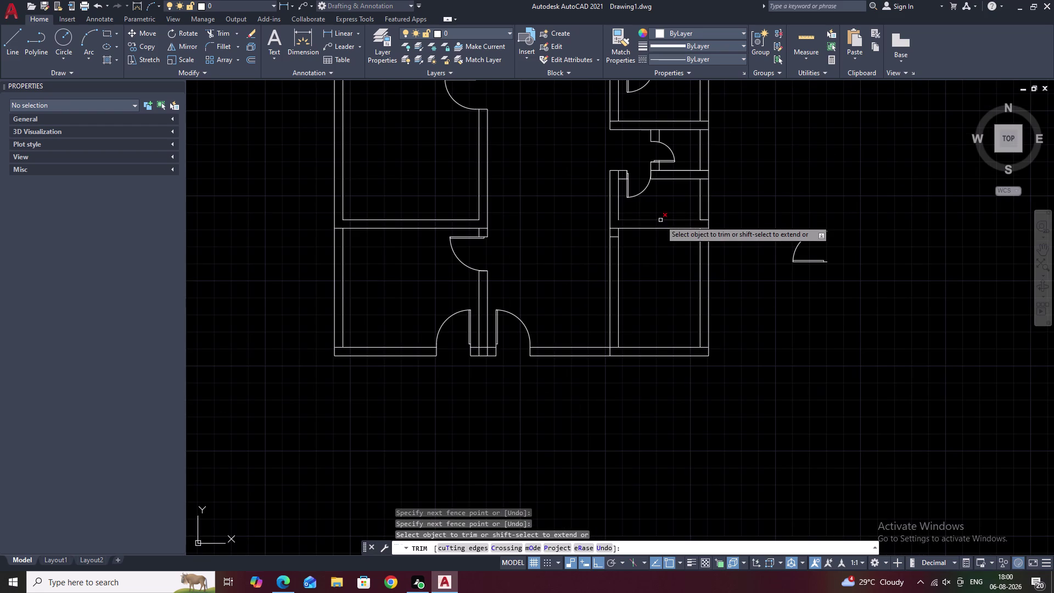
key(Escape)
scroll(down, 3)
middle_drag(654, 202, 660, 178)
scroll(up, 3)
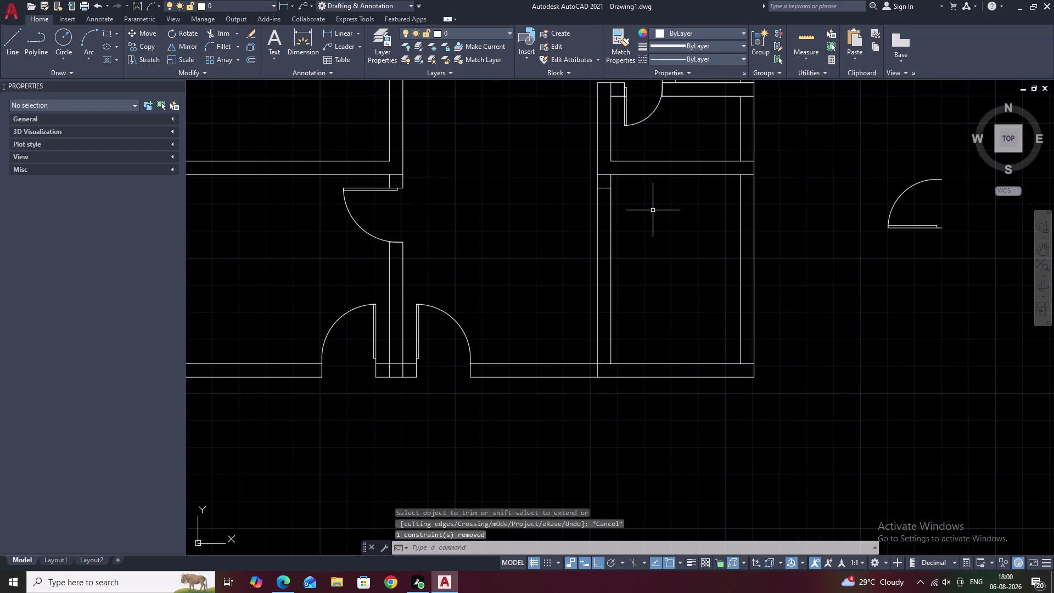
middle_drag(651, 227, 653, 207)
scroll(down, 3)
middle_drag(654, 201, 598, 199)
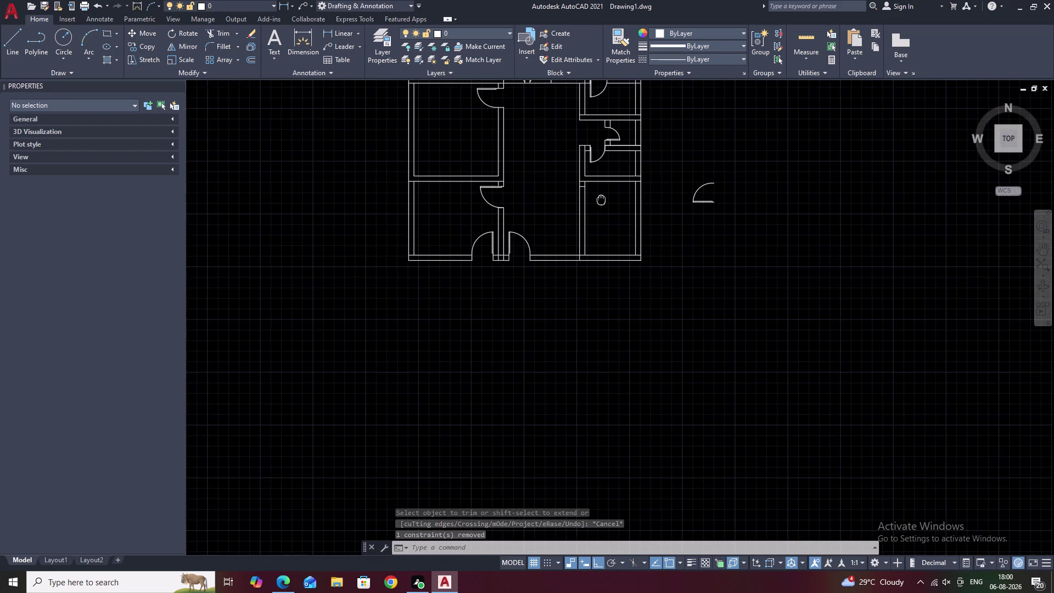
scroll(up, 3)
scroll(up, 3)
Trim two more wall lines inside door openings.
key(space)
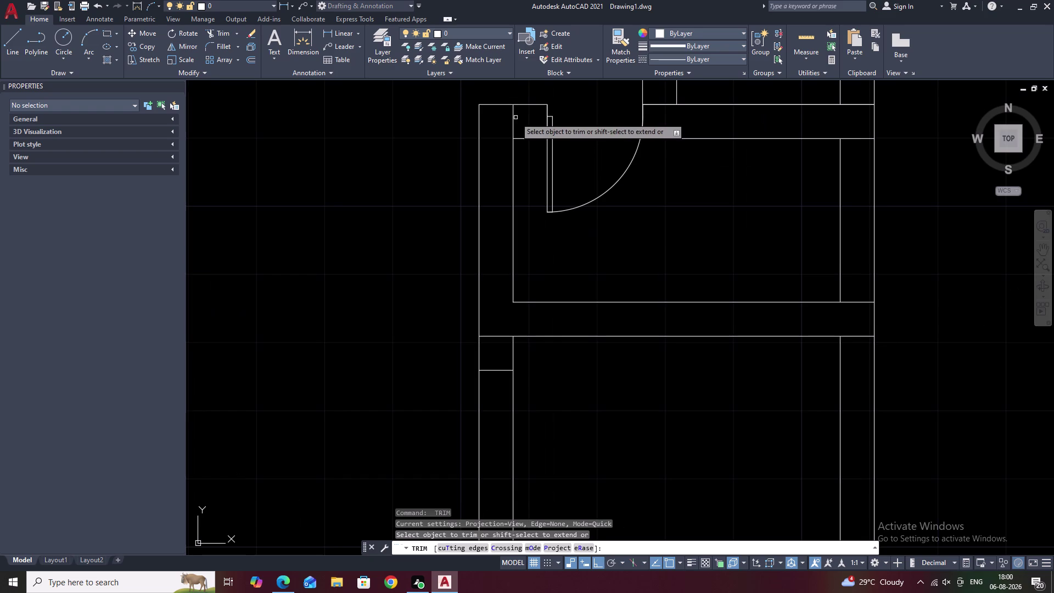
drag(517, 117, 501, 126)
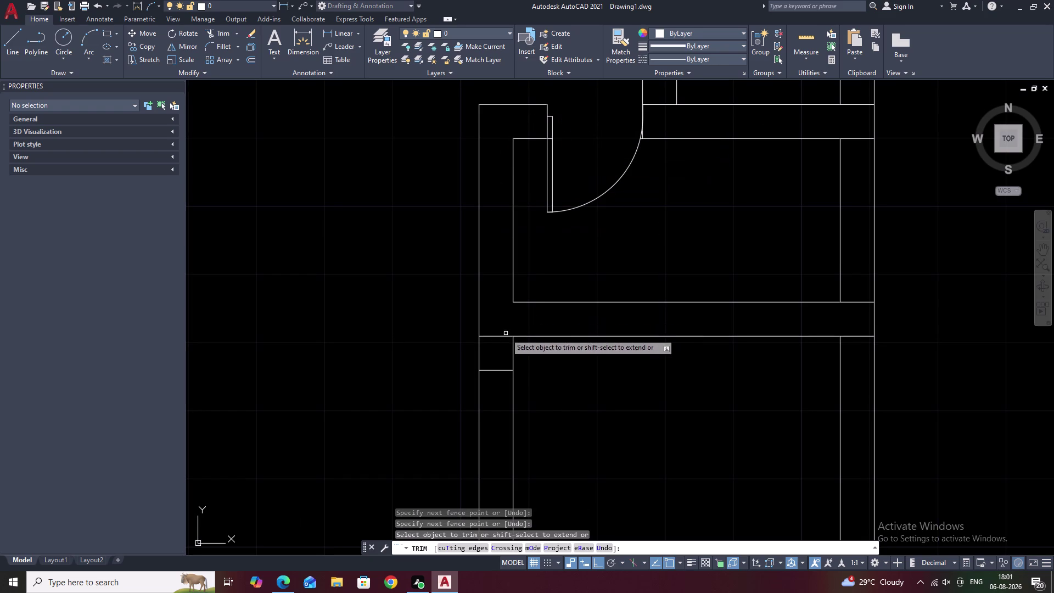
drag(499, 329, 497, 346)
scroll(down, 3)
middle_drag(536, 369, 540, 326)
key(Escape)
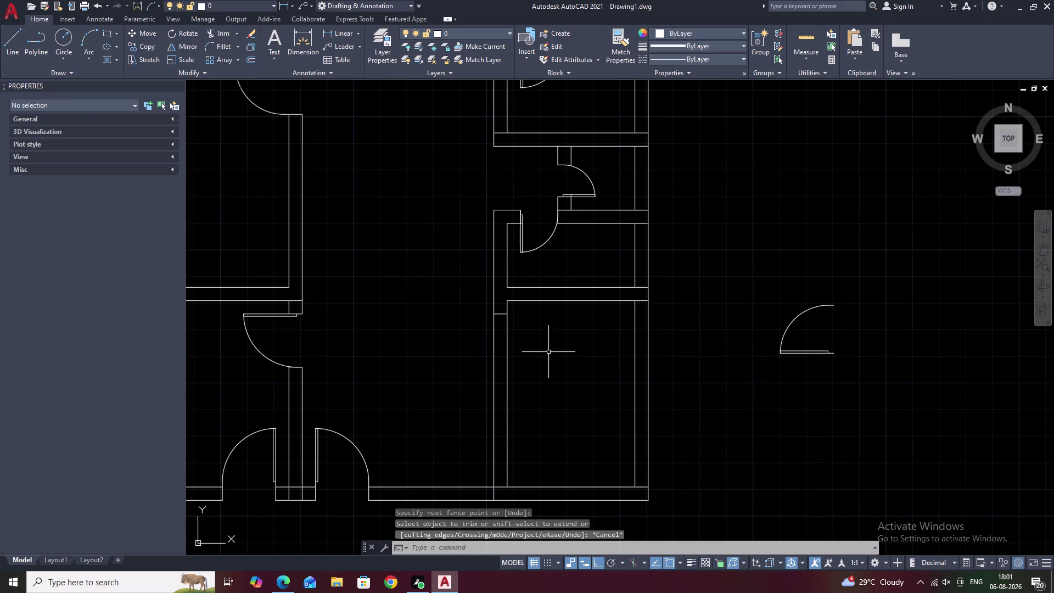
scroll(down, 3)
middle_drag(536, 361, 562, 321)
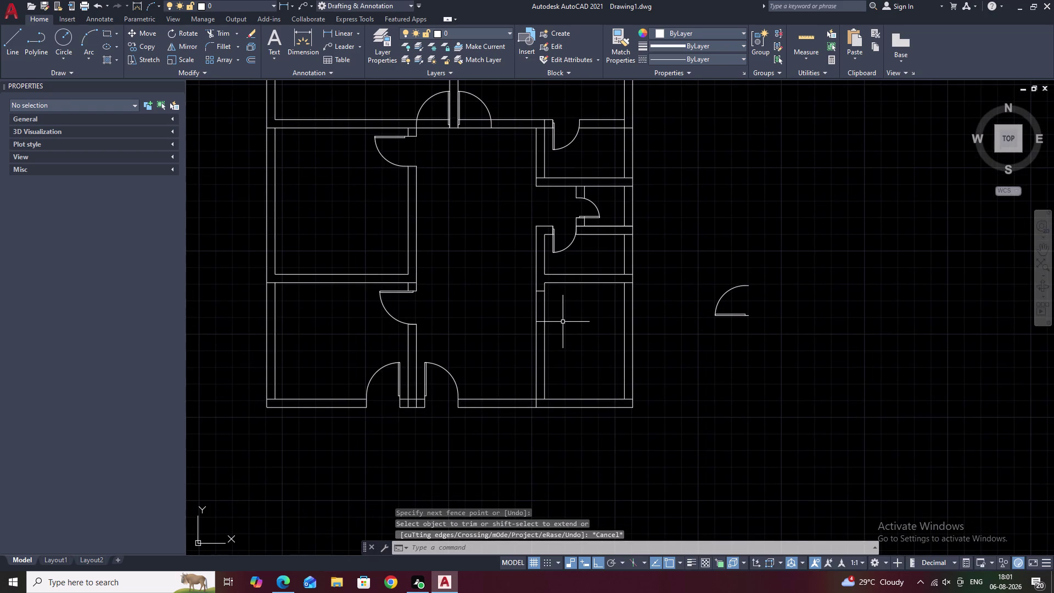
scroll(up, 3)
middle_drag(687, 324, 833, 305)
middle_drag(589, 318, 962, 284)
scroll(down, 3)
middle_drag(475, 300, 835, 312)
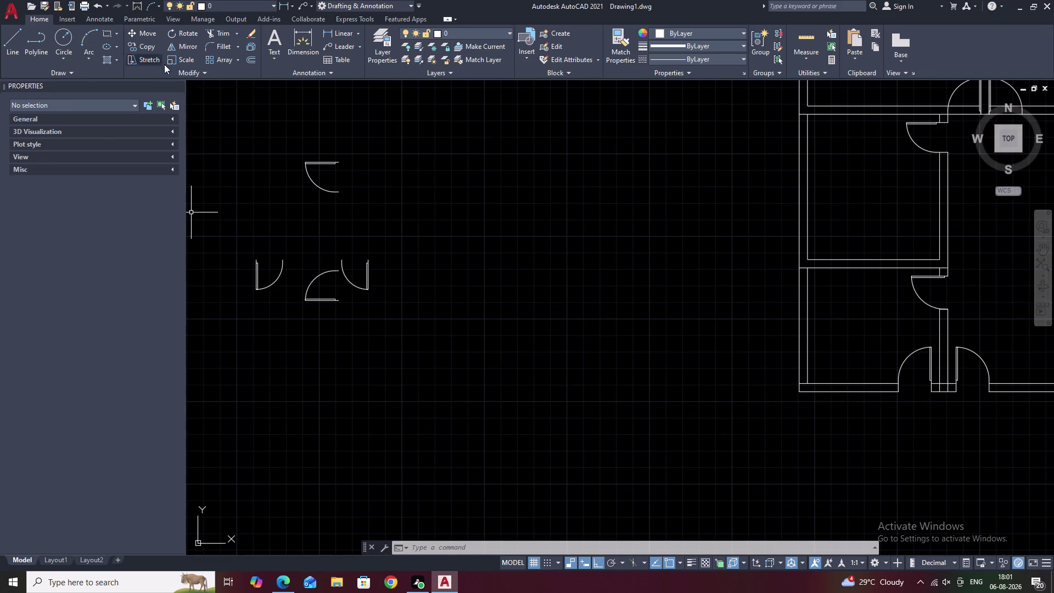
click(176, 84)
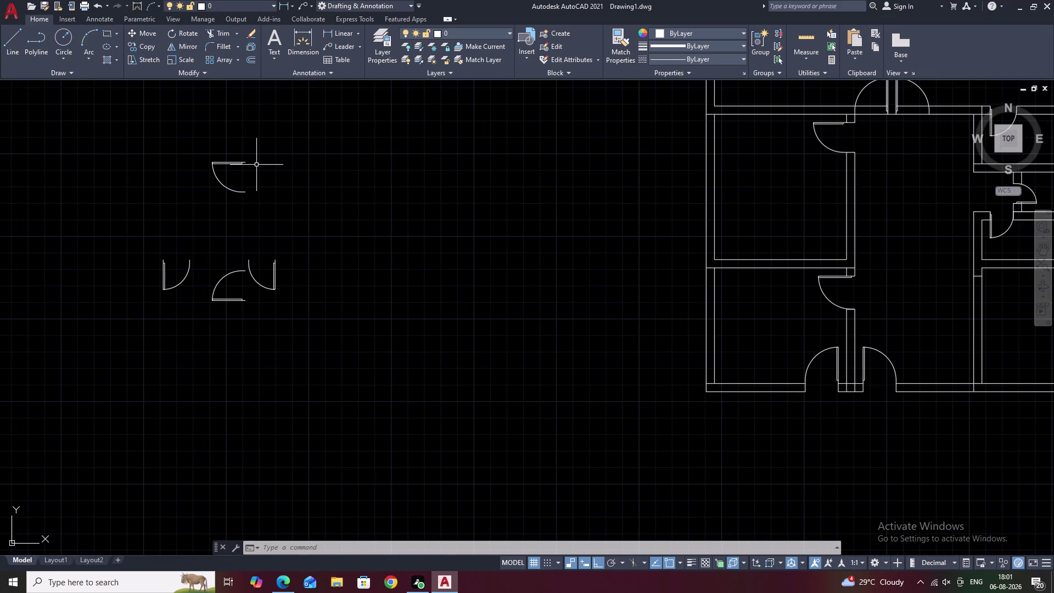
drag(258, 153, 200, 192)
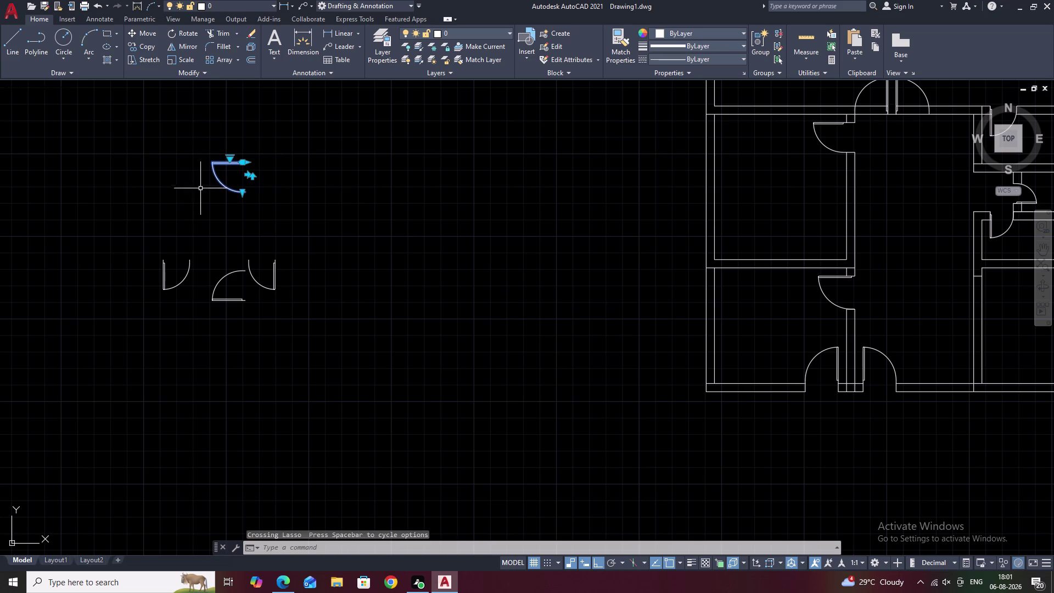
scroll(down, 3)
middle_drag(446, 253, 374, 247)
key(Escape)
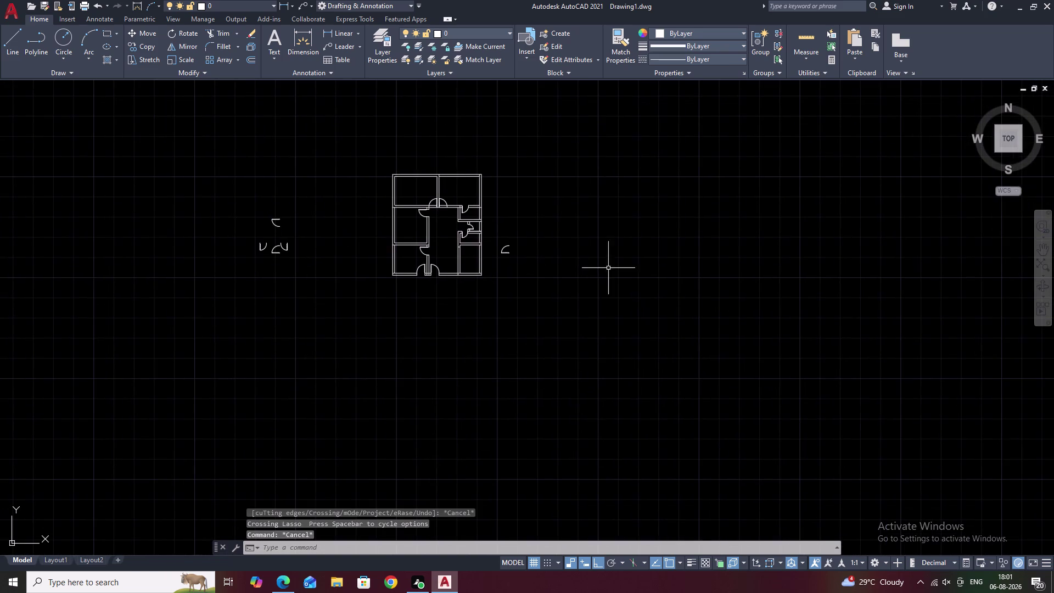
scroll(up, 3)
scroll(up, 3)
drag(437, 183, 446, 332)
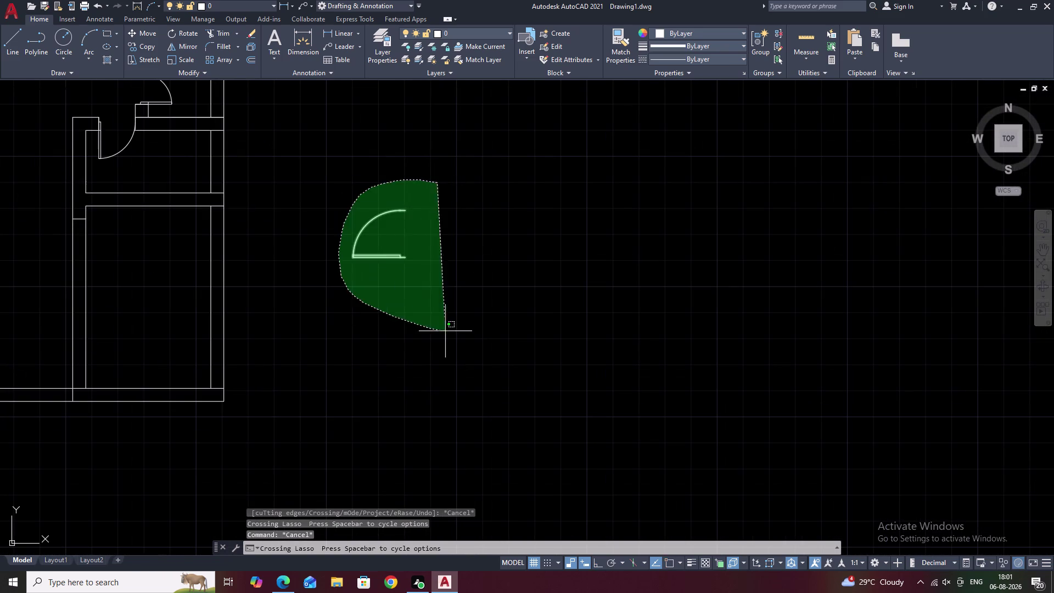
text(MI)
key(space)
click(411, 197)
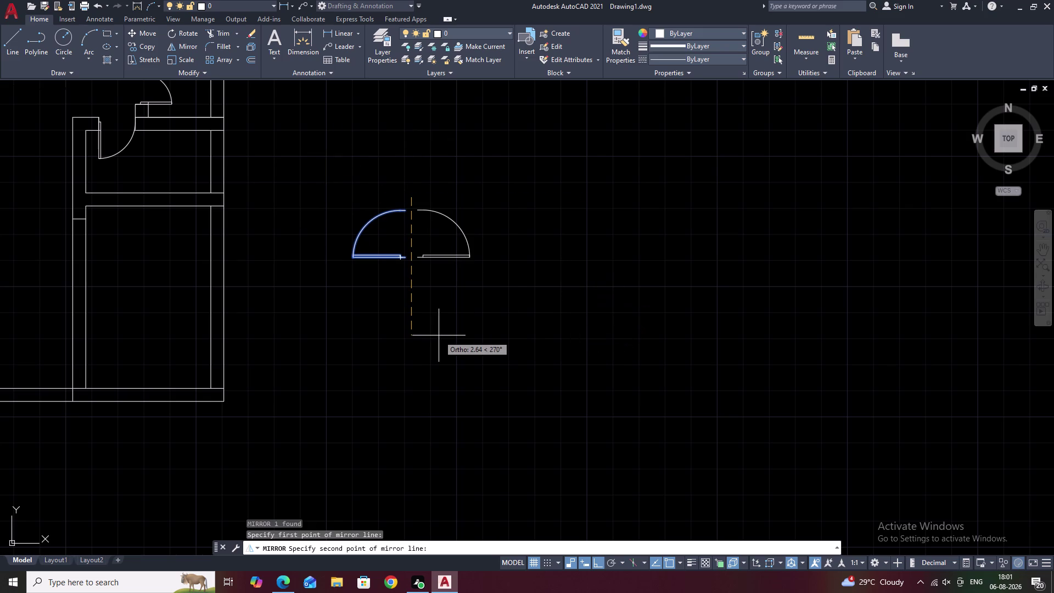
key(Escape)
middle_drag(430, 302, 897, 297)
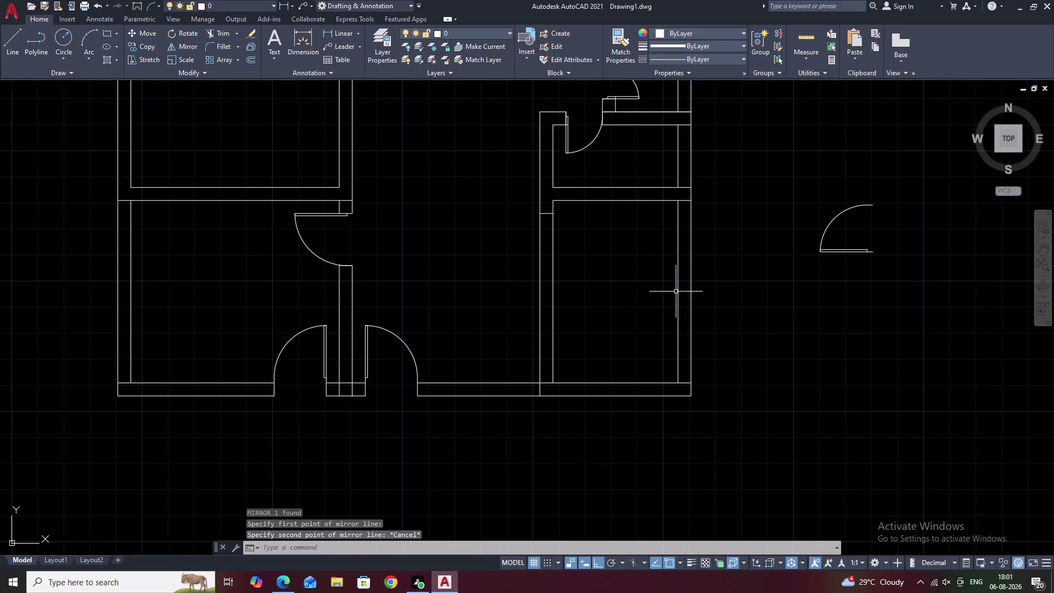
scroll(down, 3)
middle_drag(688, 293, 907, 304)
Rotate the upper-left loose door symbol 90 degrees so its leaf stands upright.
middle_drag(120, 272, 188, 272)
drag(165, 136, 166, 227)
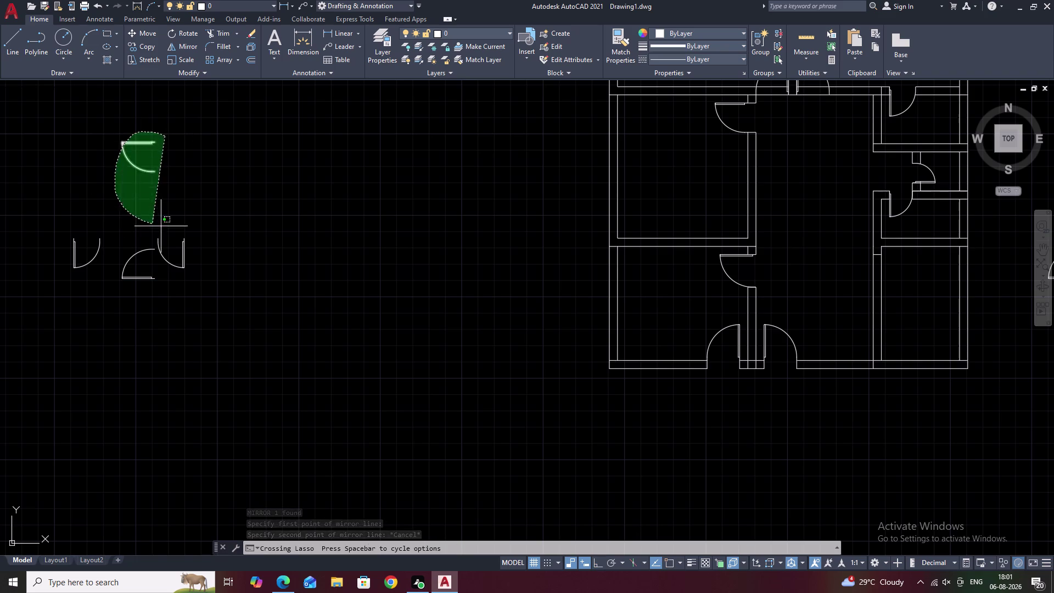
drag(166, 227, 181, 230)
text(R)
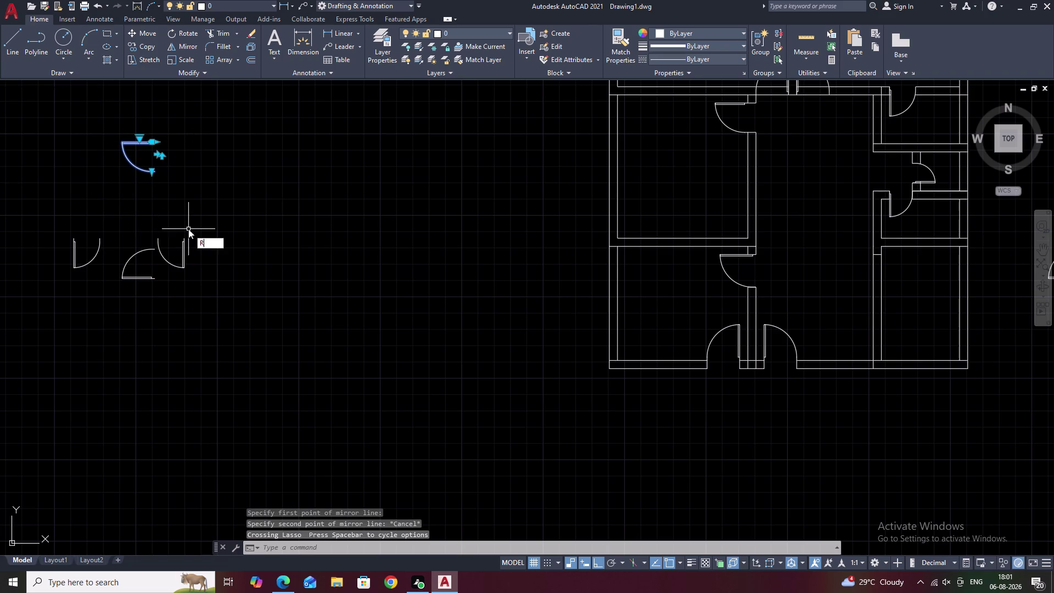
text(O)
key(space)
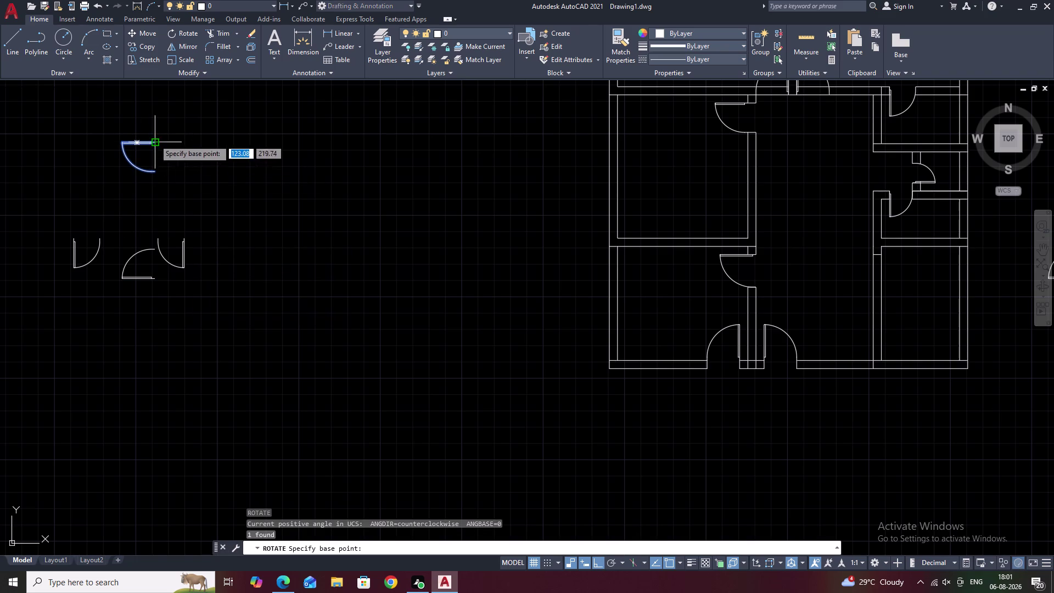
click(154, 139)
click(206, 230)
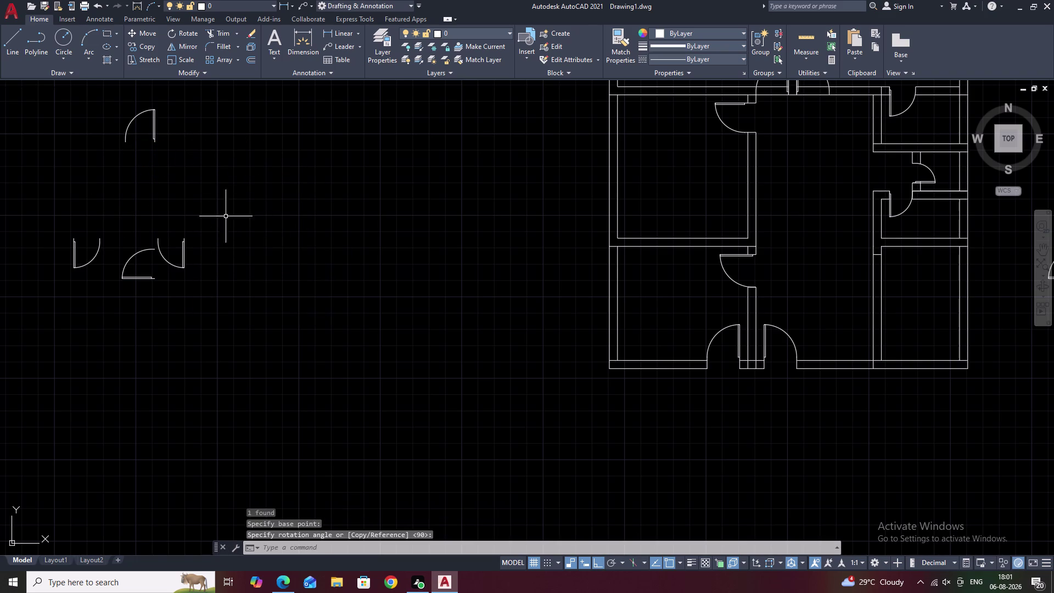
key(Escape)
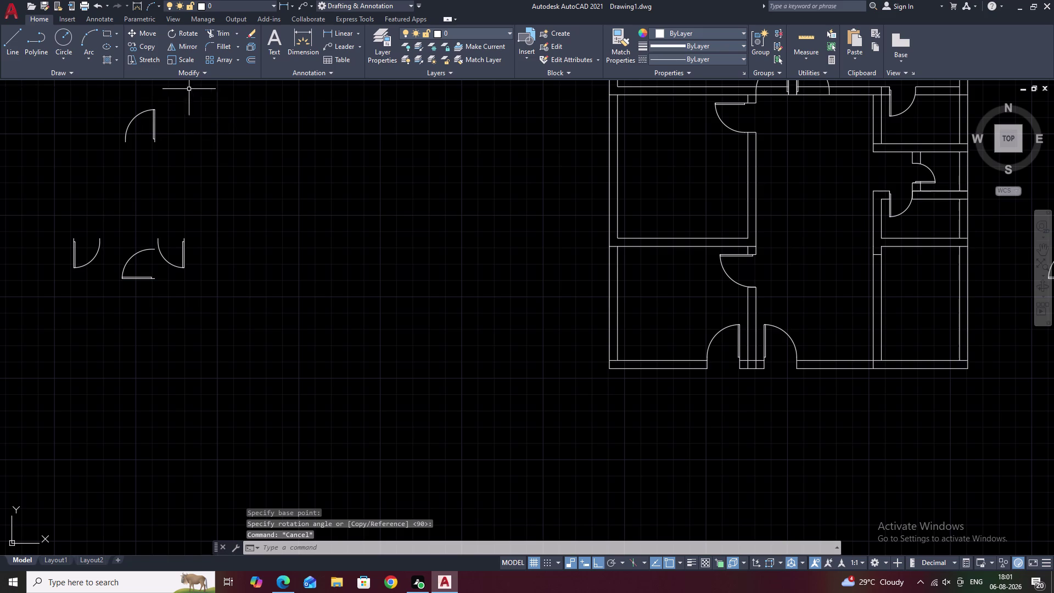
Clear the selection and select the door swing in the central doorway.
drag(198, 87, 149, 197)
key(Escape)
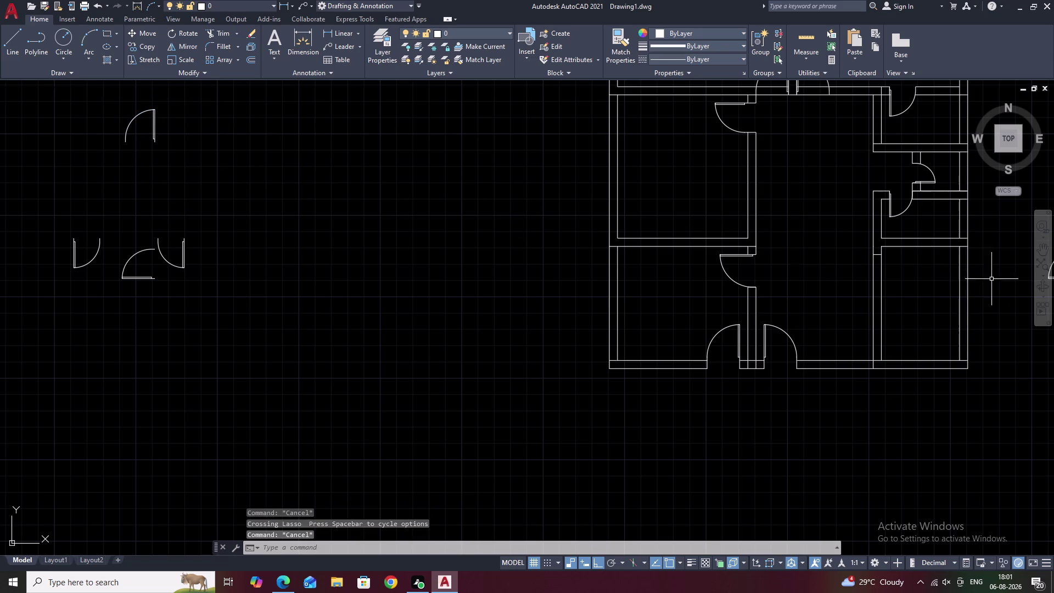
key(Escape)
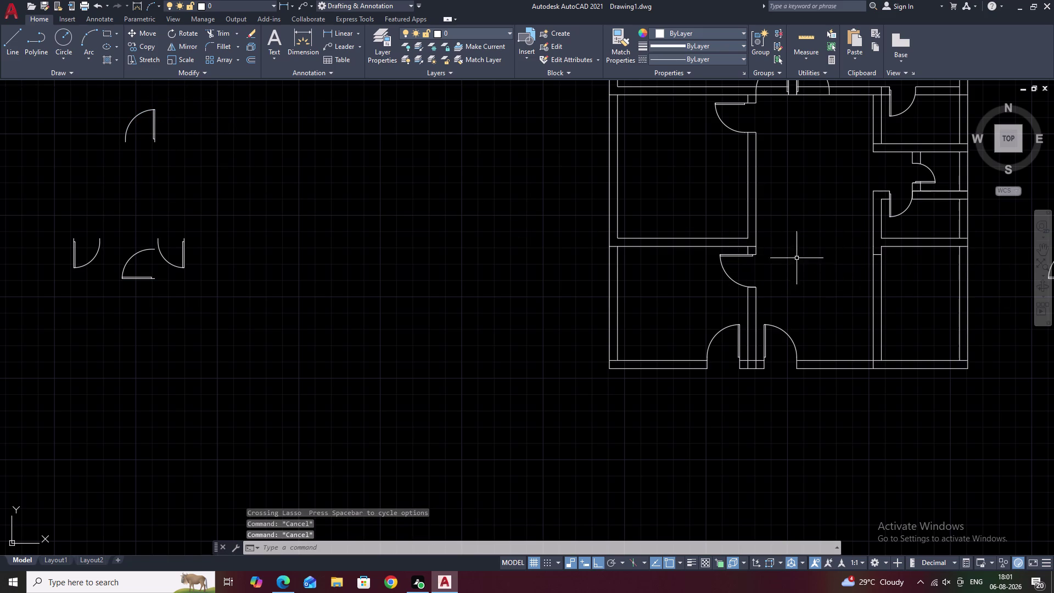
click(742, 254)
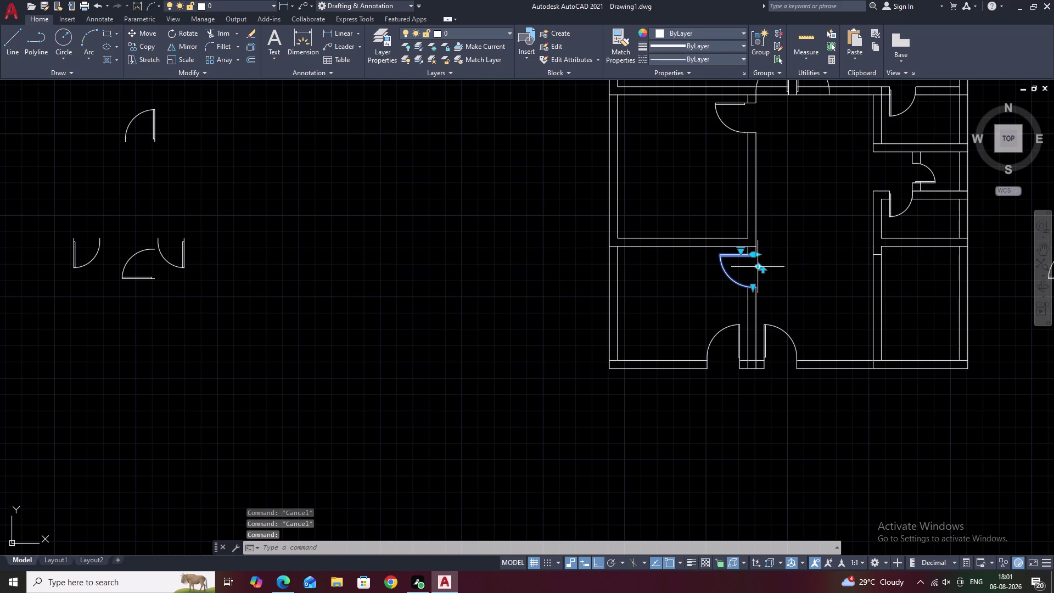
Copy the central door swing into the lower-right room's doorway.
key(c)
text(O)
key(space)
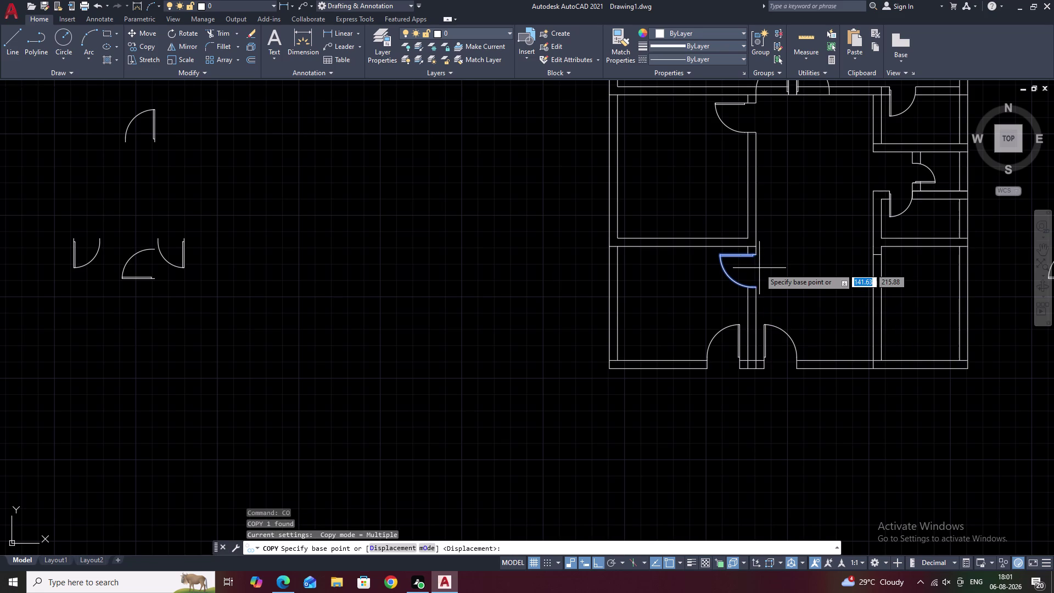
click(757, 255)
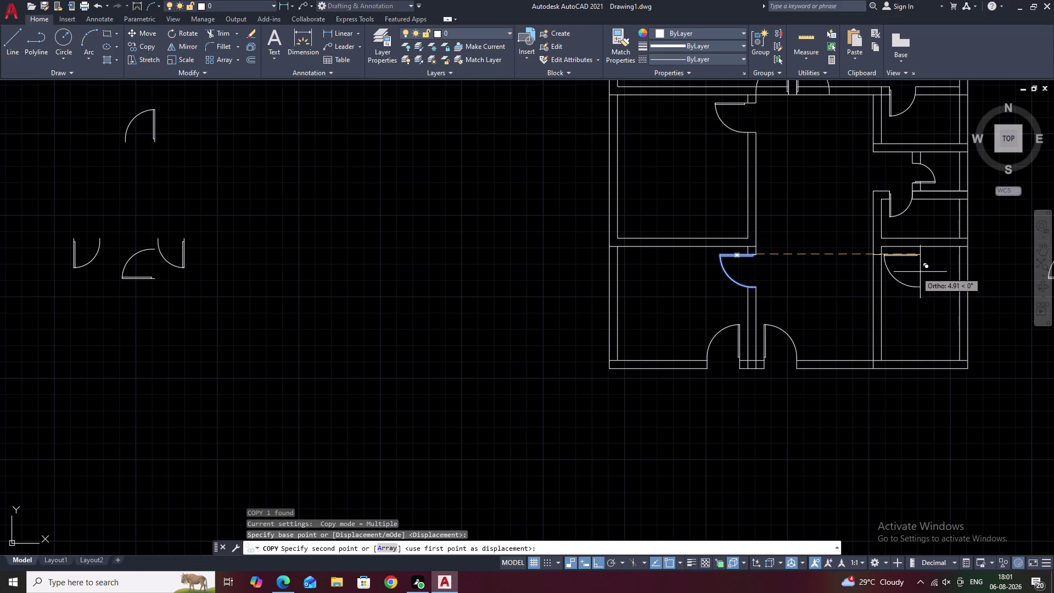
scroll(up, 3)
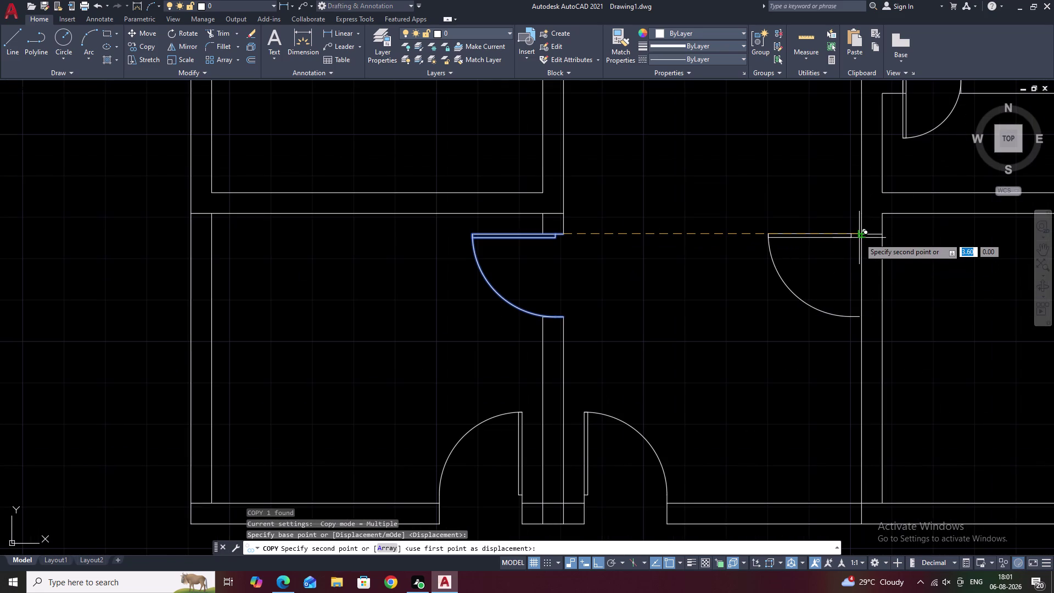
scroll(up, 3)
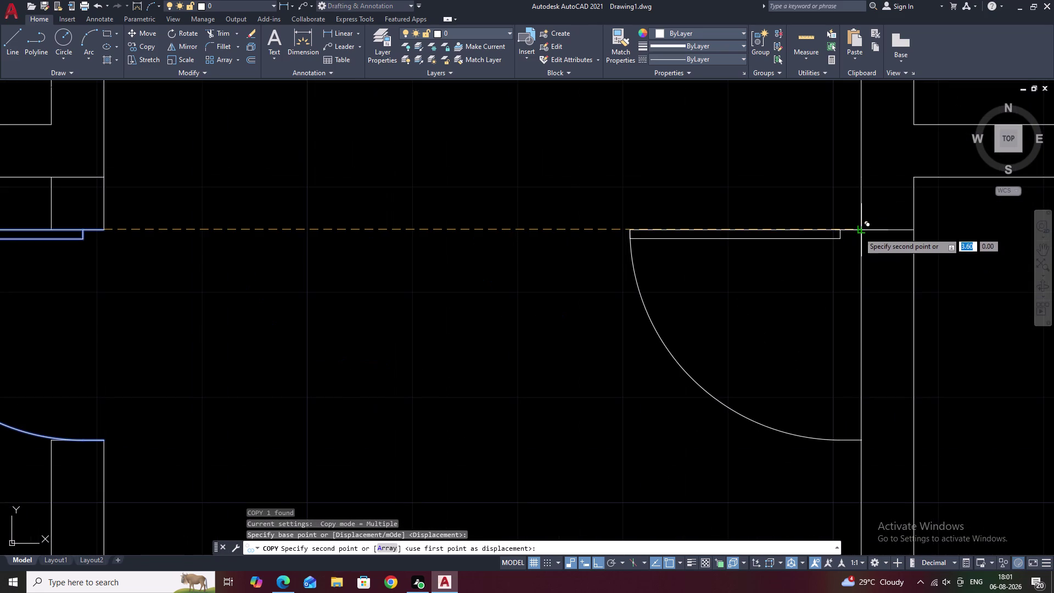
click(859, 232)
key(Escape)
Mirror the copied door across a vertical axis, erasing the original.
drag(818, 212, 728, 428)
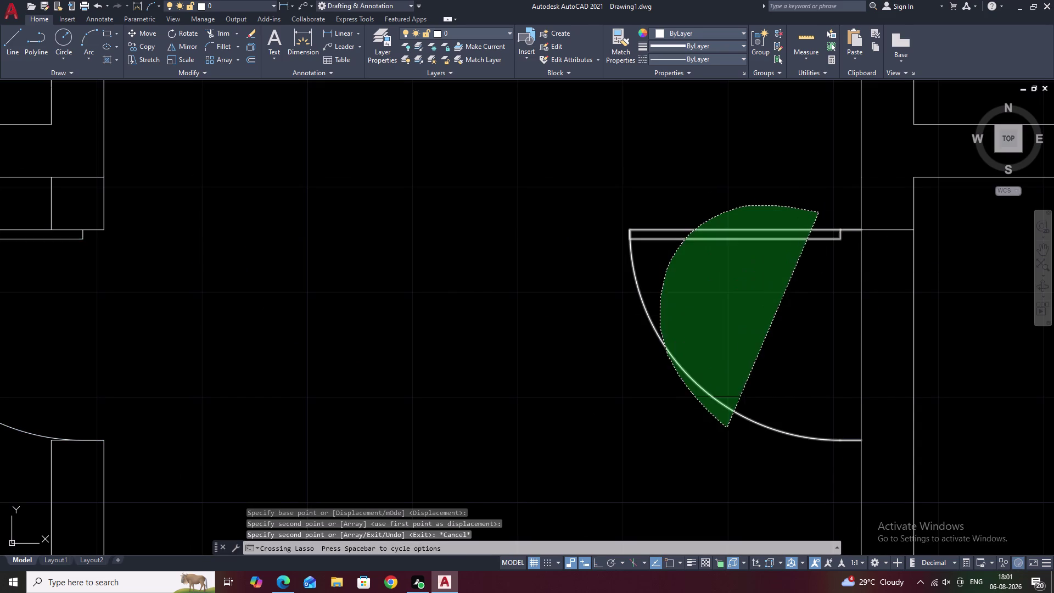
text(MI)
key(space)
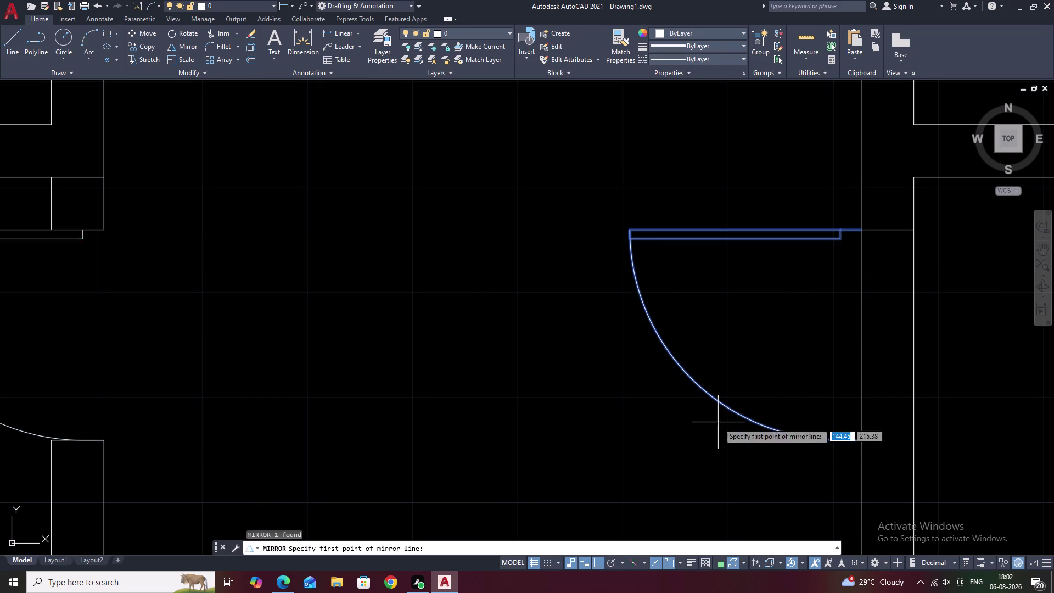
click(890, 231)
click(841, 348)
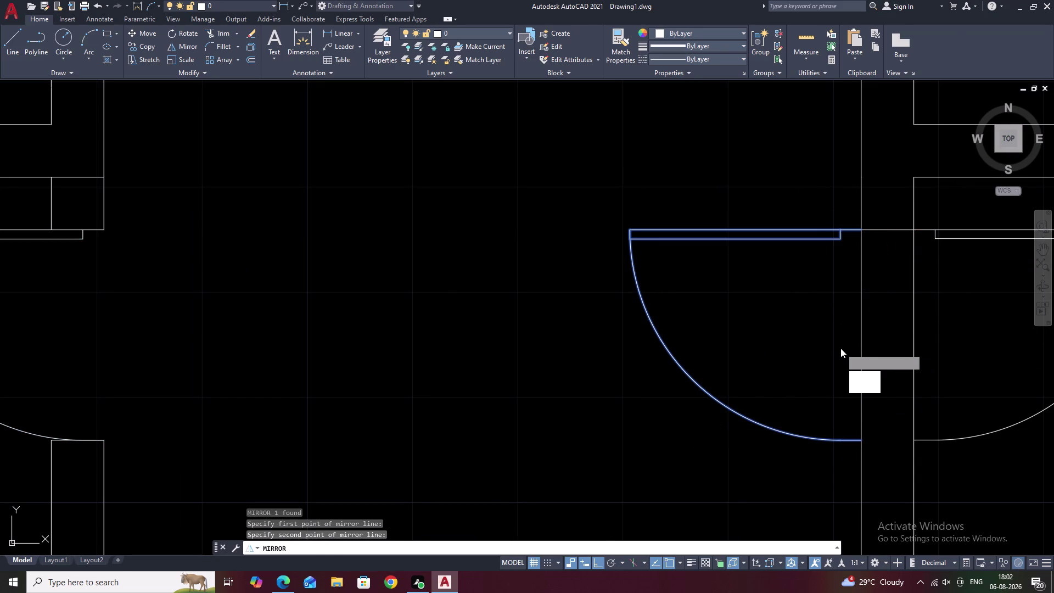
drag(869, 376, 841, 348)
scroll(down, 3)
middle_drag(915, 336, 710, 333)
key(Escape)
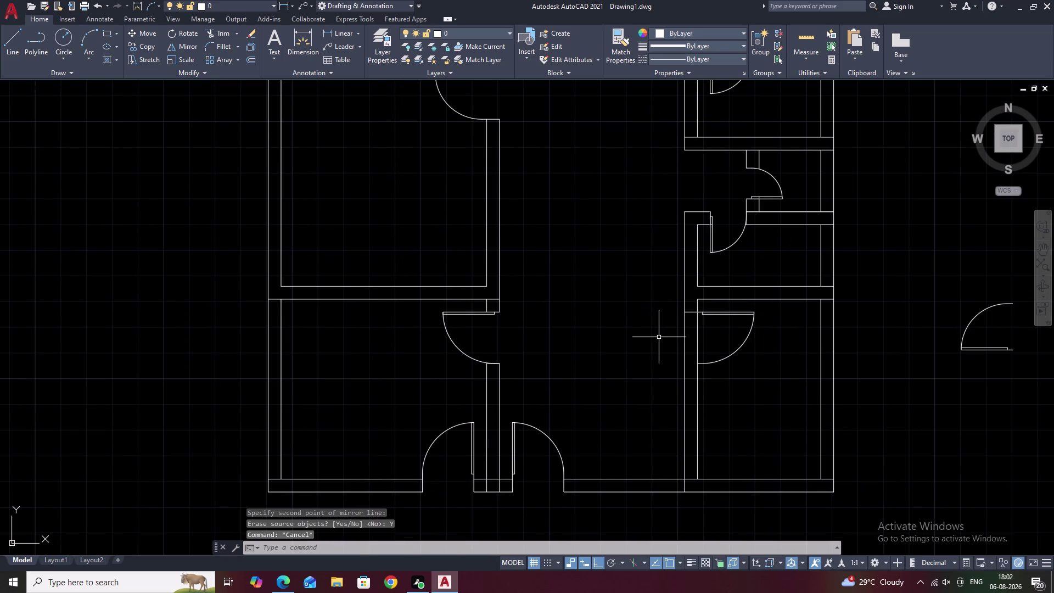
Try a fence trim across the doorway wall lines, undo it, and select the mirrored door.
text(TR)
key(space)
drag(715, 334, 667, 338)
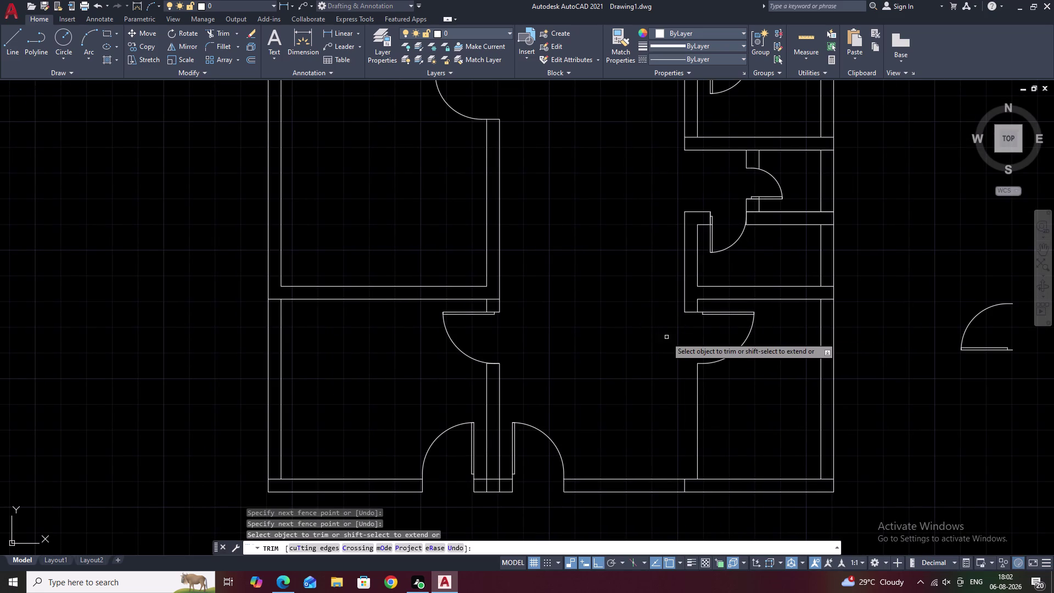
key(ctrl+z)
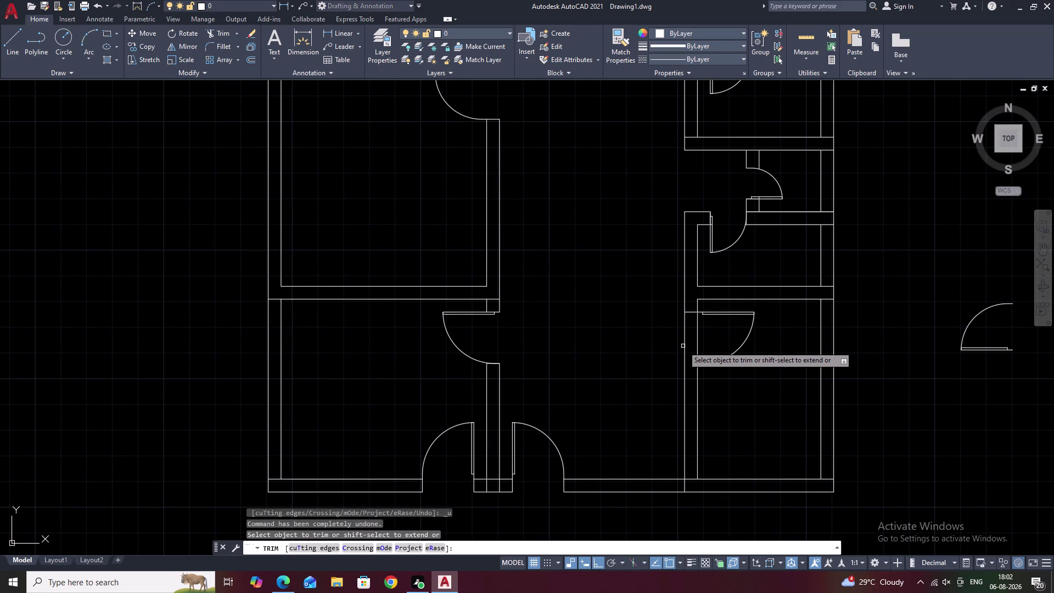
key(Escape)
scroll(up, 3)
click(697, 303)
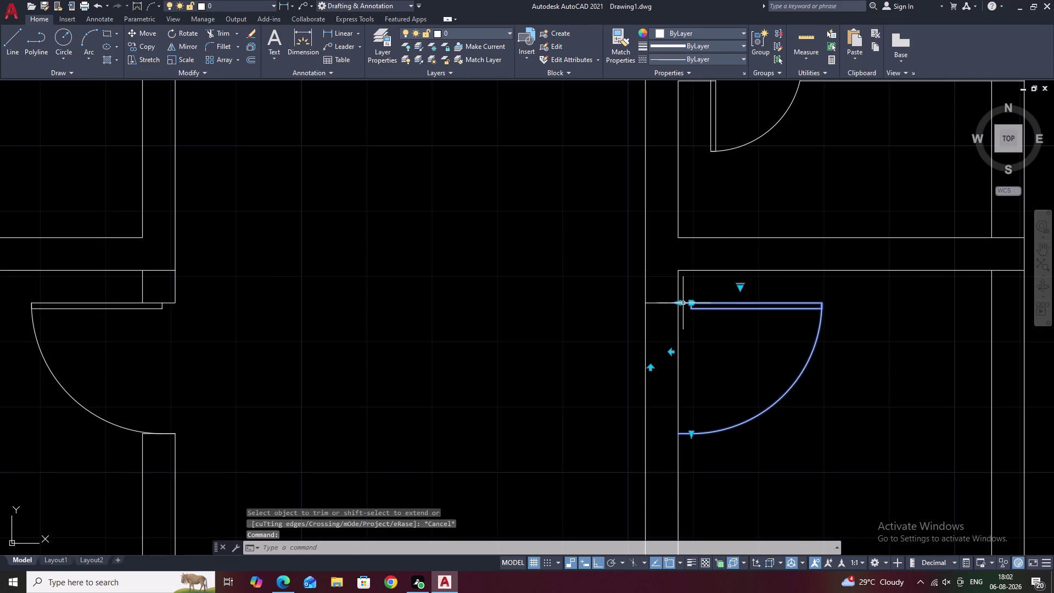
key(n)
key(BackSpace)
text(M)
key(space)
Move the door leaf against the wall line, then undo the move.
scroll(up, 3)
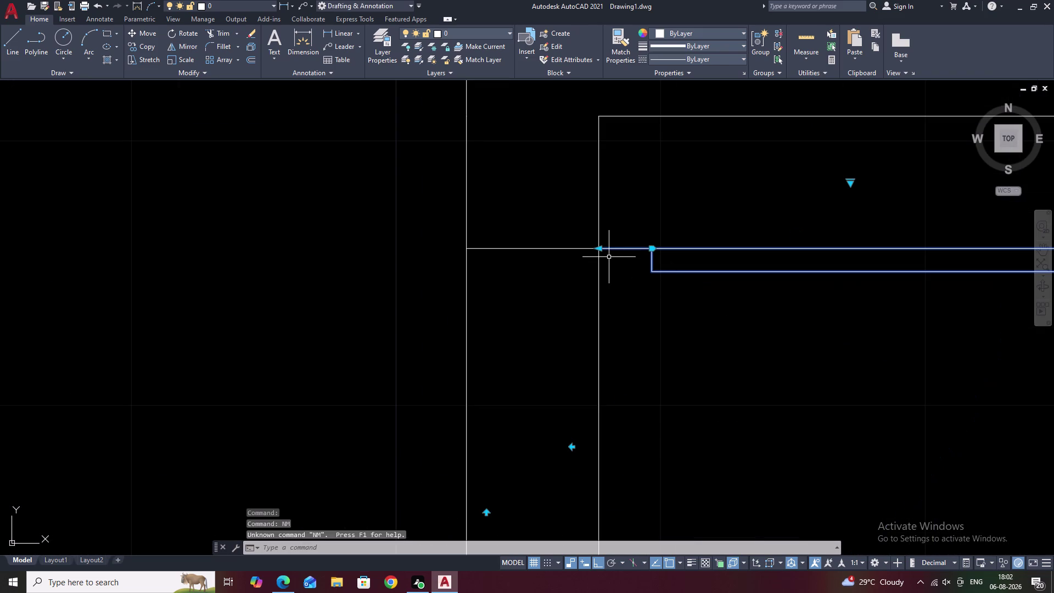
text(M)
key(space)
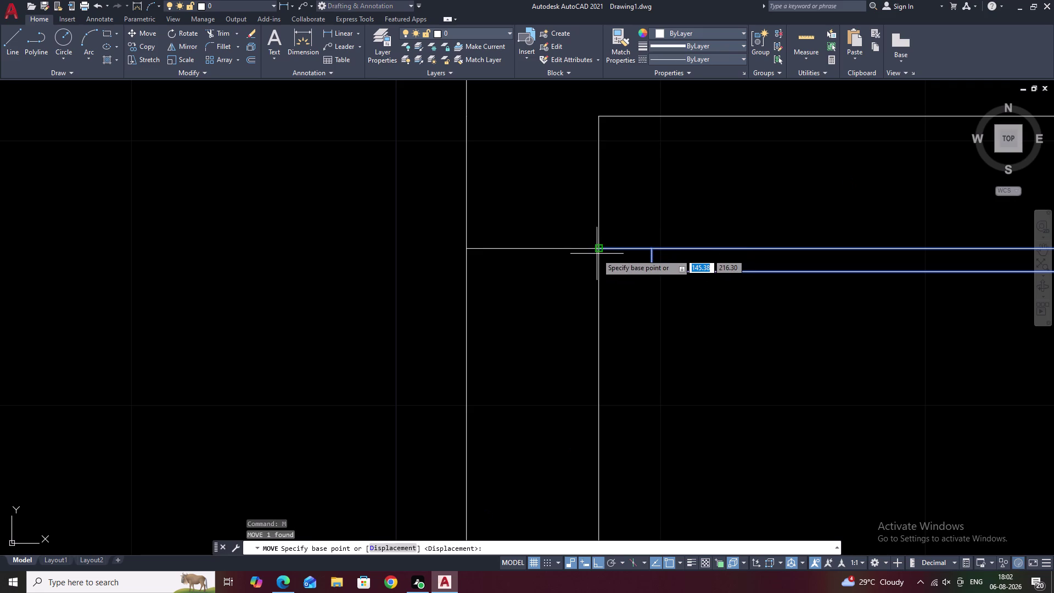
click(601, 253)
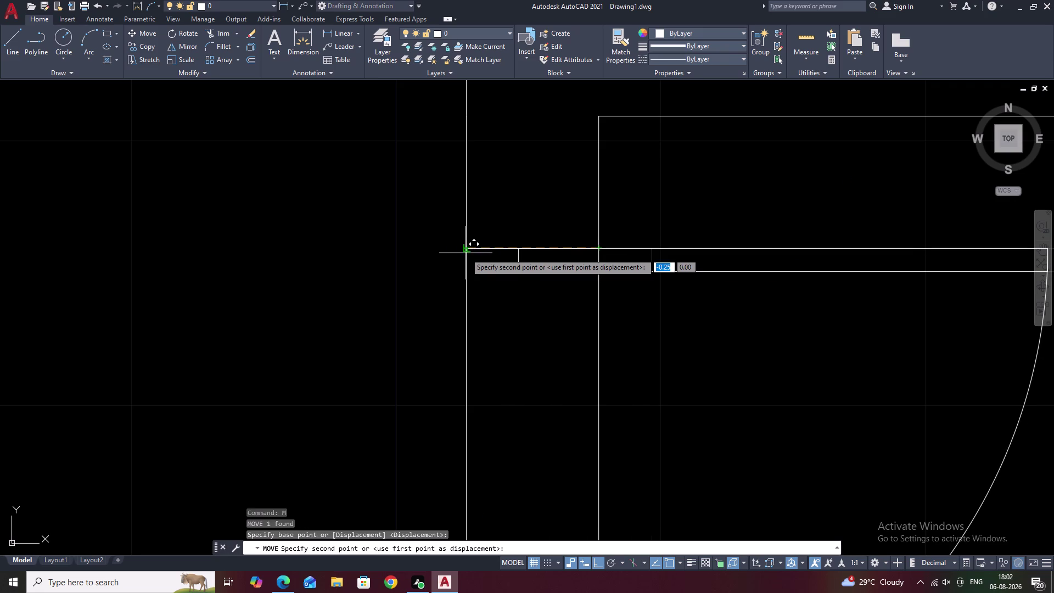
click(466, 253)
scroll(down, 3)
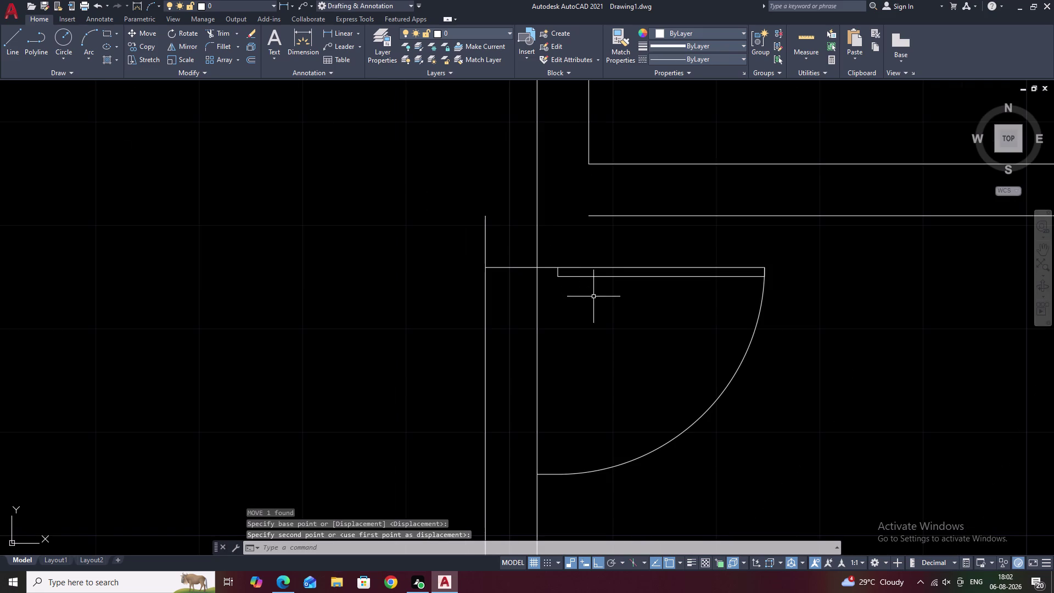
key(ctrl+z)
key(Escape)
scroll(down, 3)
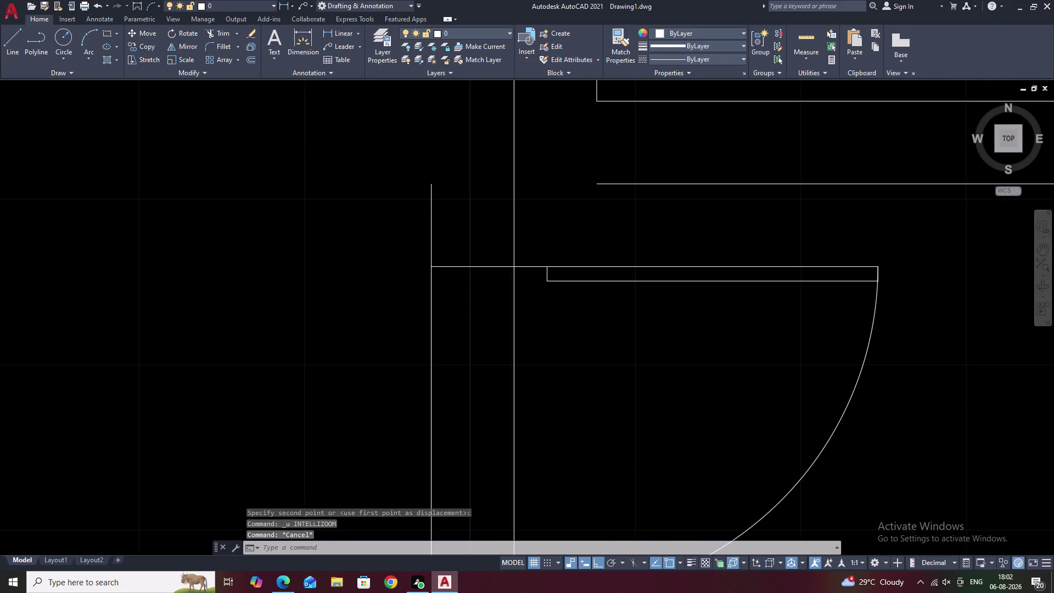
key(ctrl+z)
key(ctrl+z)
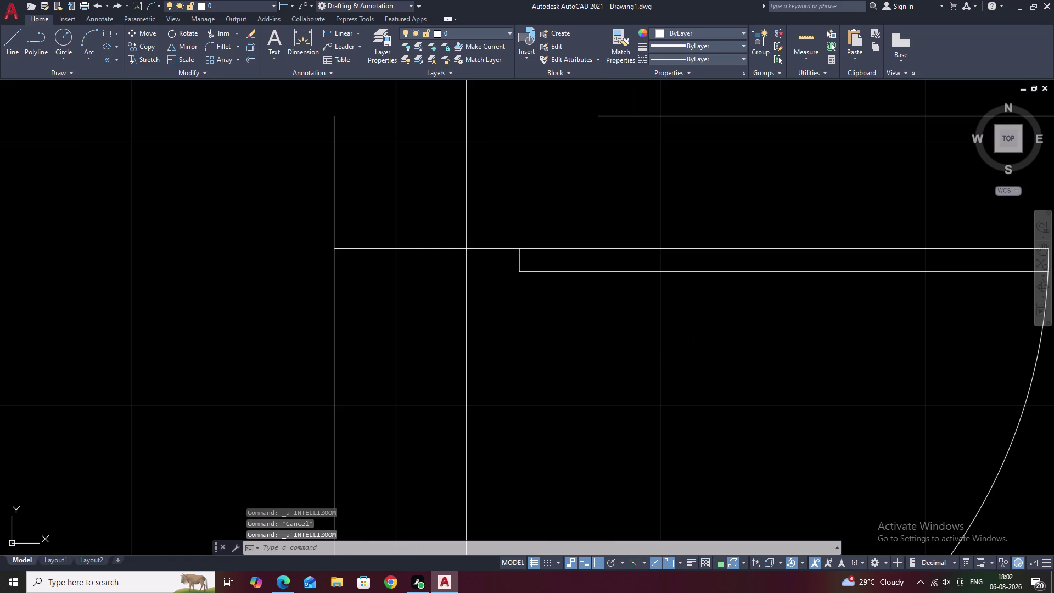
key(Escape)
Erase the short wall line across the doorway.
click(542, 250)
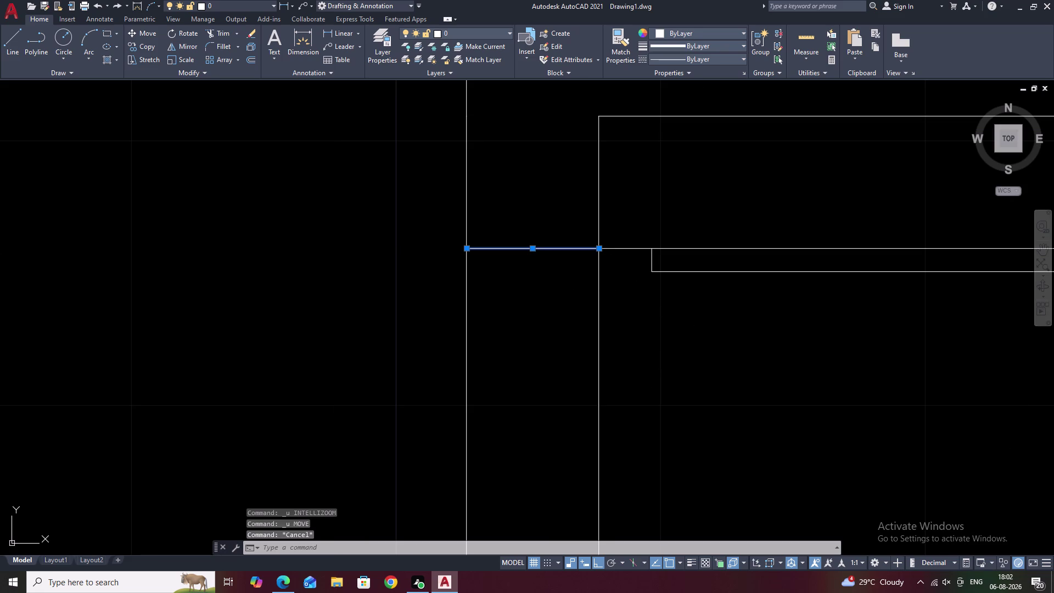
text(E)
key(space)
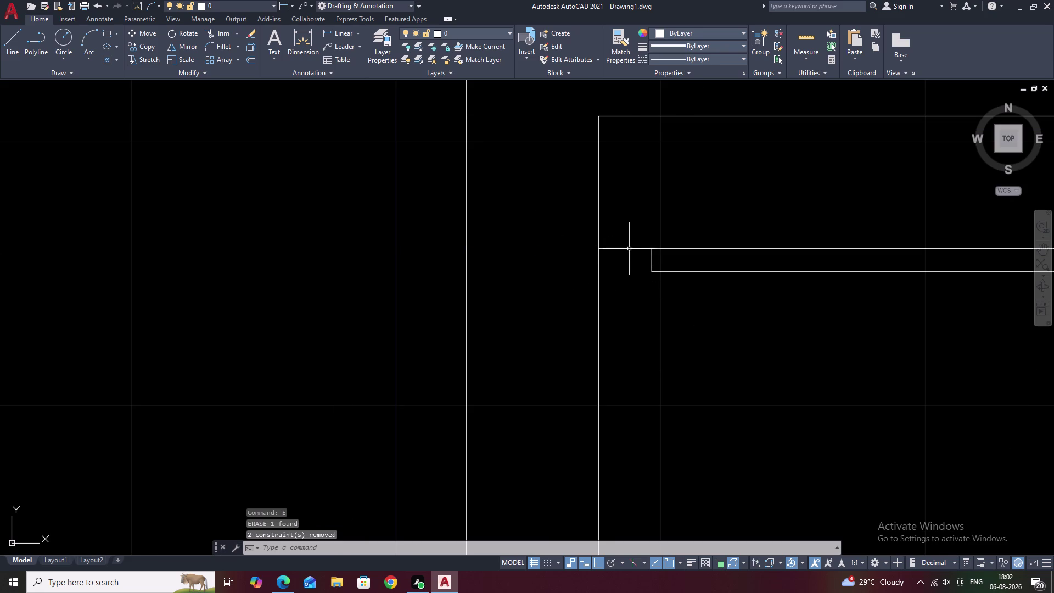
Move the door swing from its leaf corner to the wall's outer line.
click(629, 249)
text(M)
key(space)
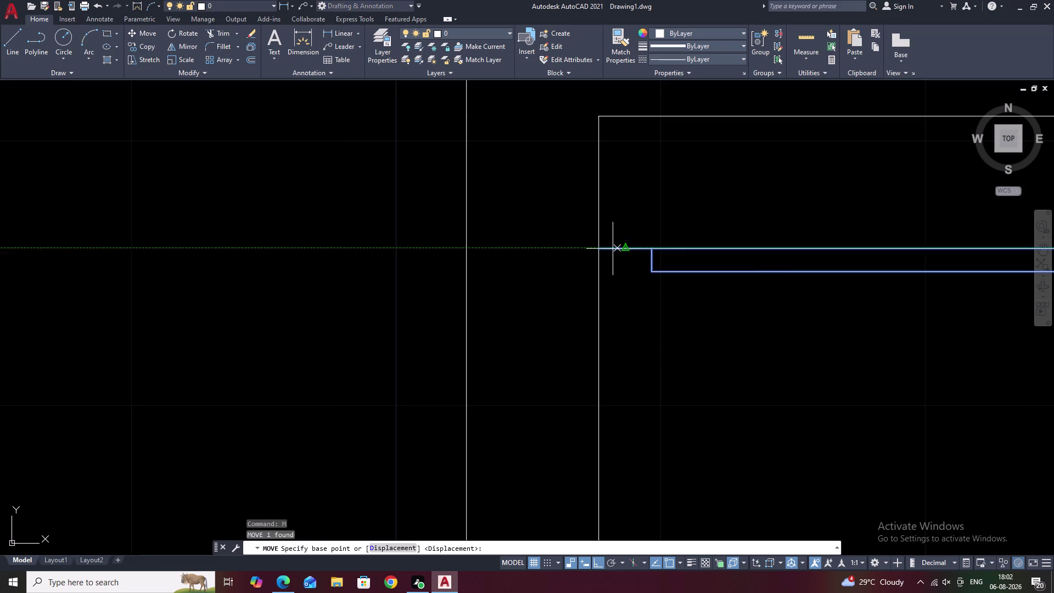
click(599, 247)
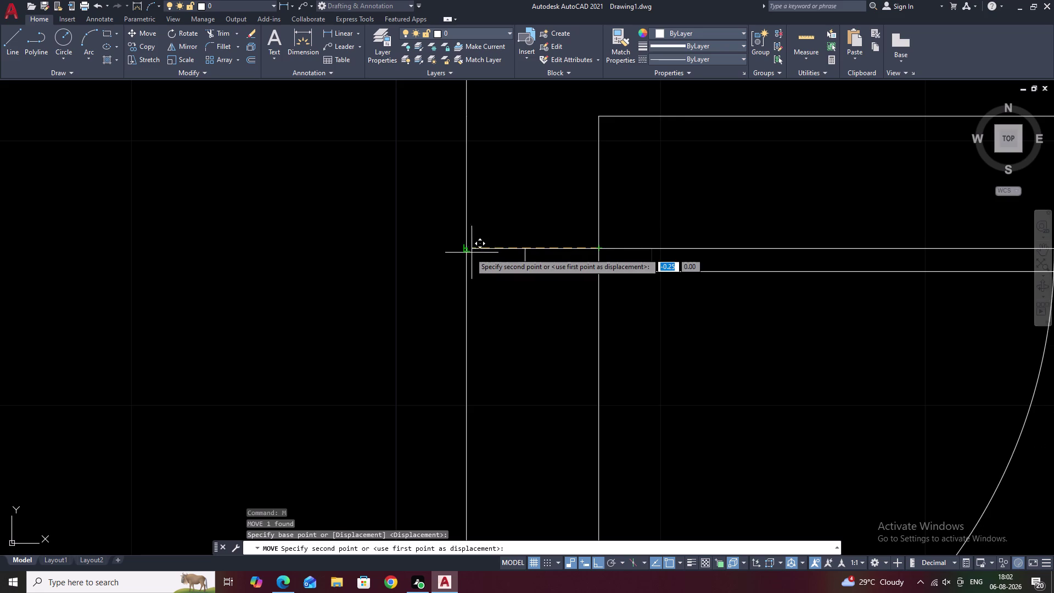
click(466, 250)
key(Escape)
key(Escape)
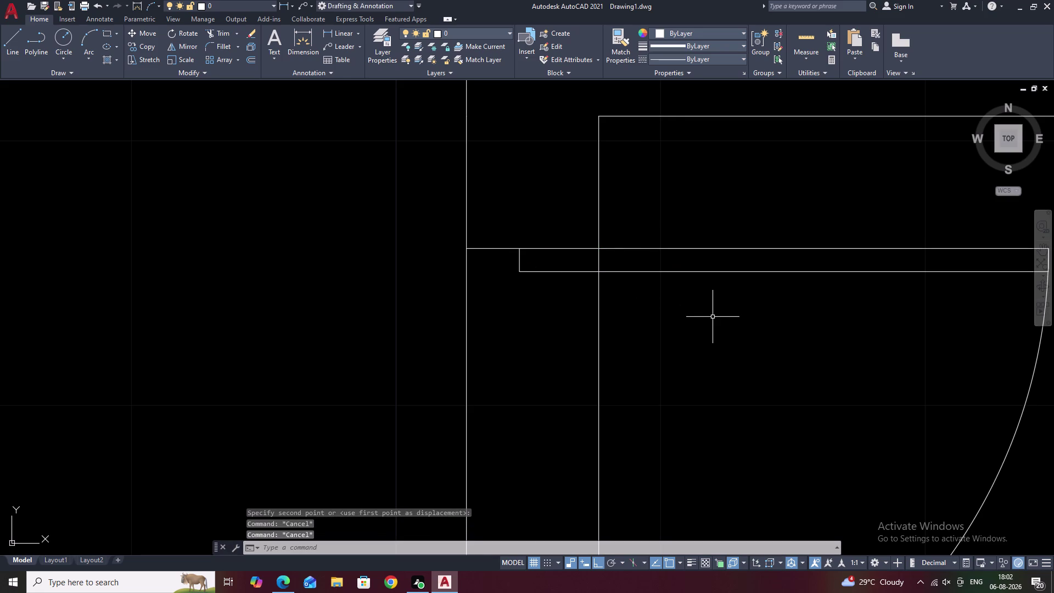
Fence-trim the wall lines inside the door opening.
text(TR)
key(space)
drag(712, 316, 473, 357)
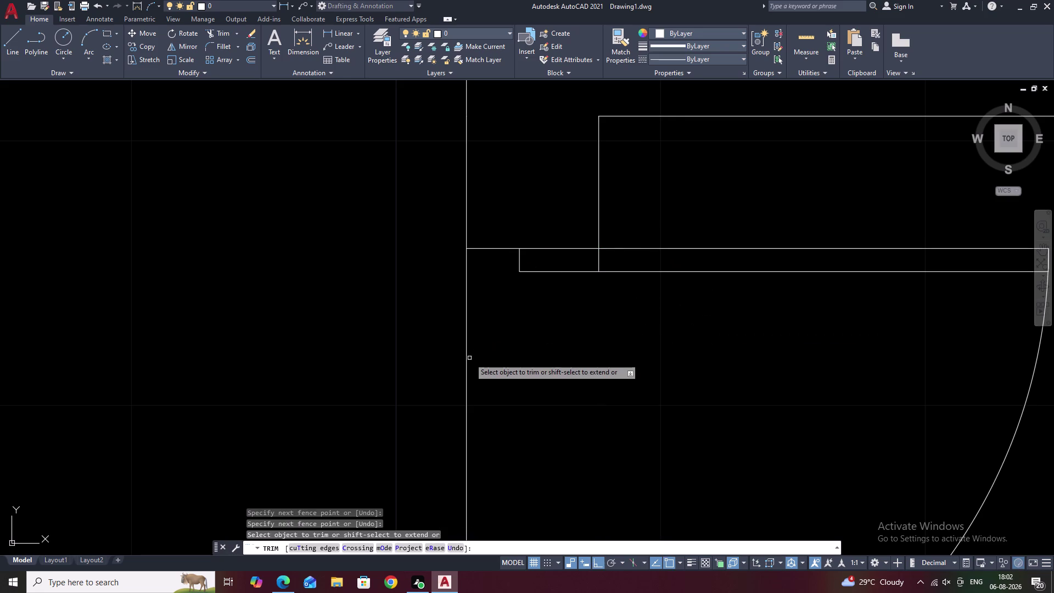
drag(491, 354, 429, 362)
scroll(down, 3)
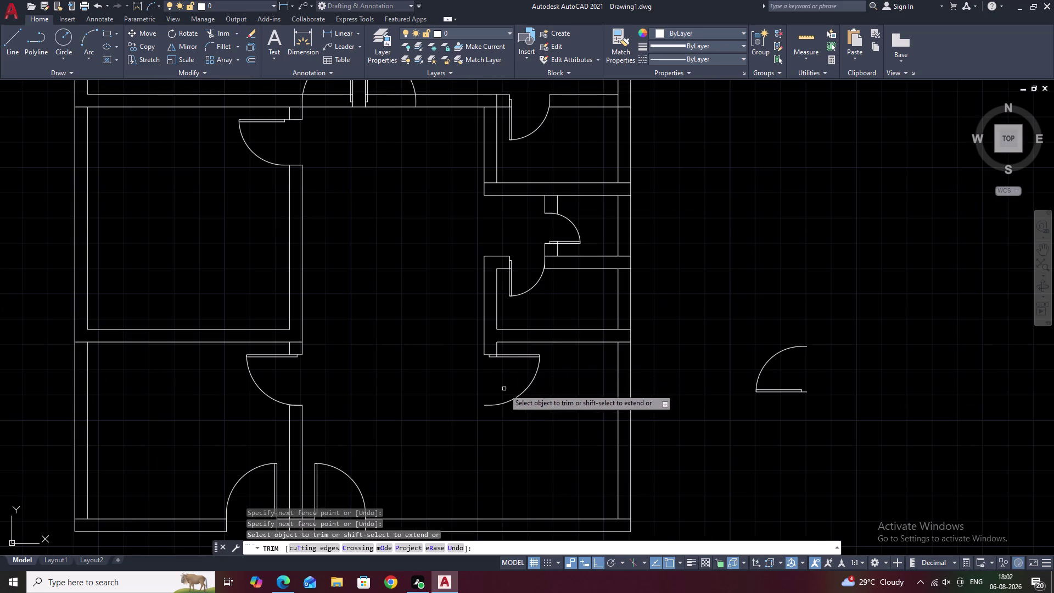
middle_drag(504, 389, 546, 292)
key(Escape)
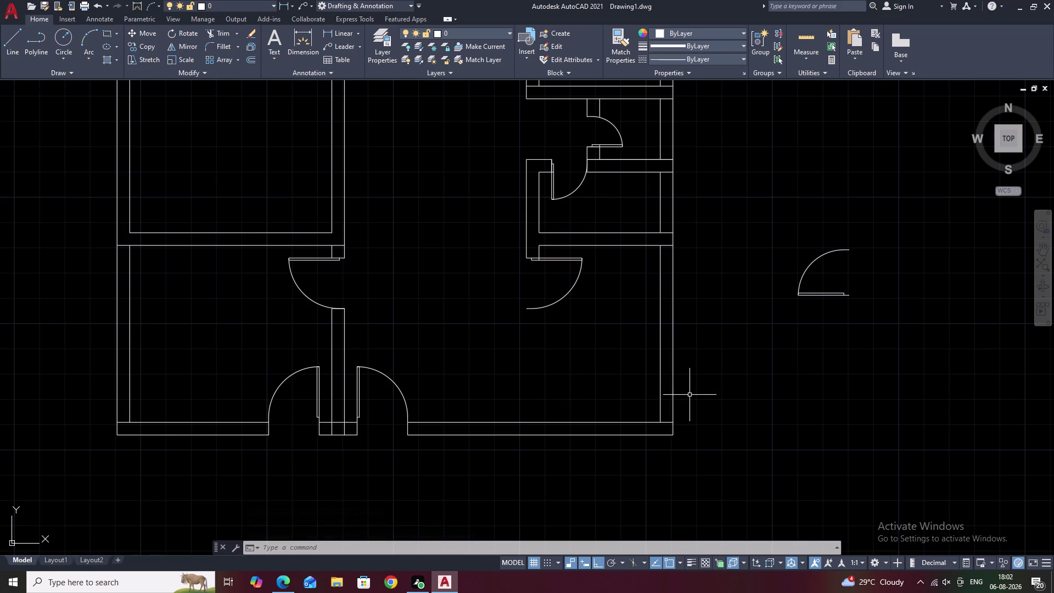
Offset the room's right wall line 2.4 to the left.
text(O)
key(space)
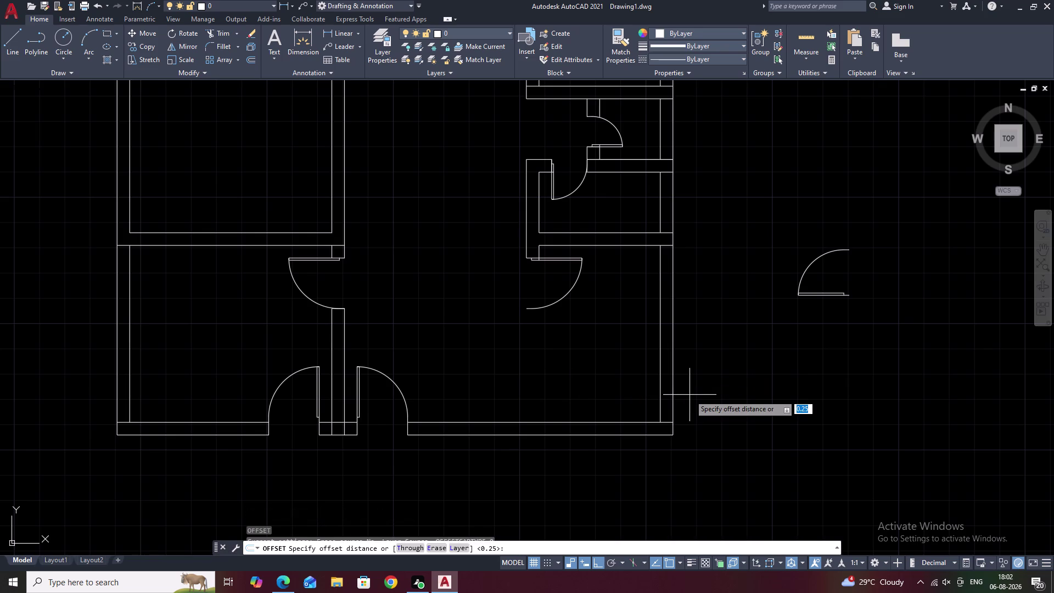
text(2.4)
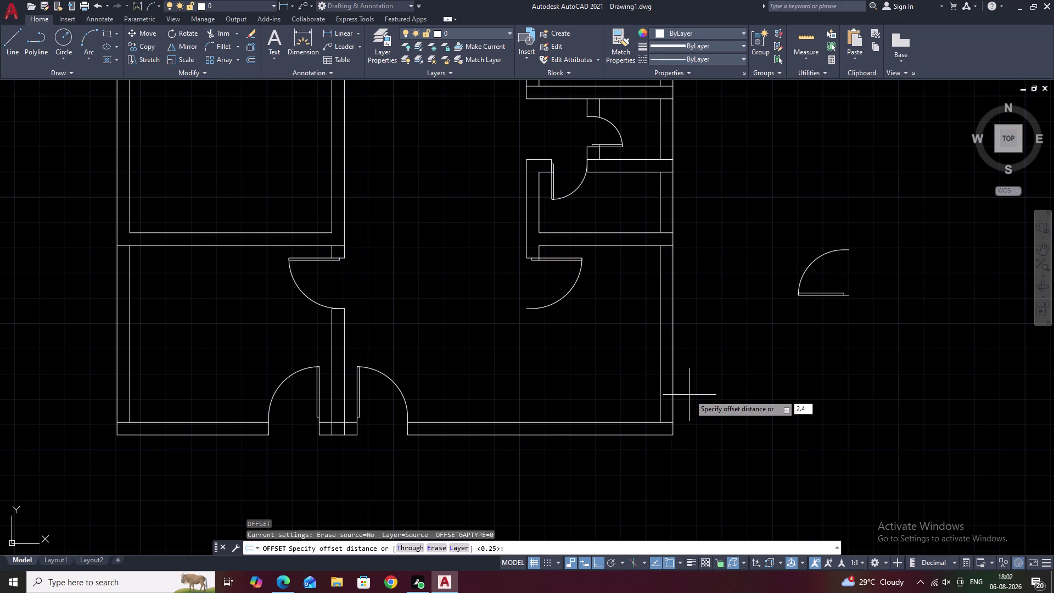
key(space)
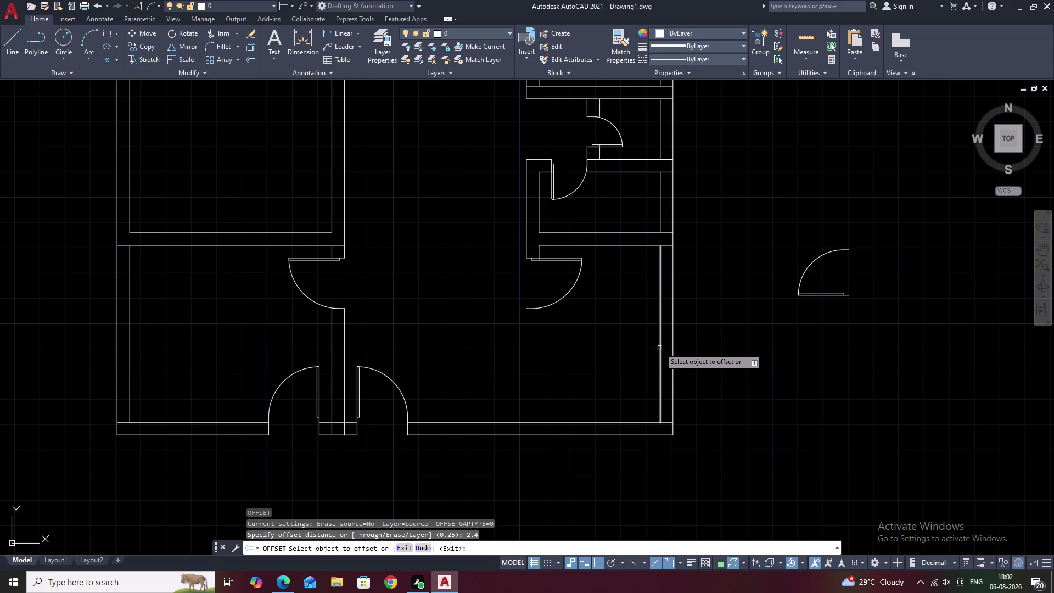
click(660, 348)
click(570, 364)
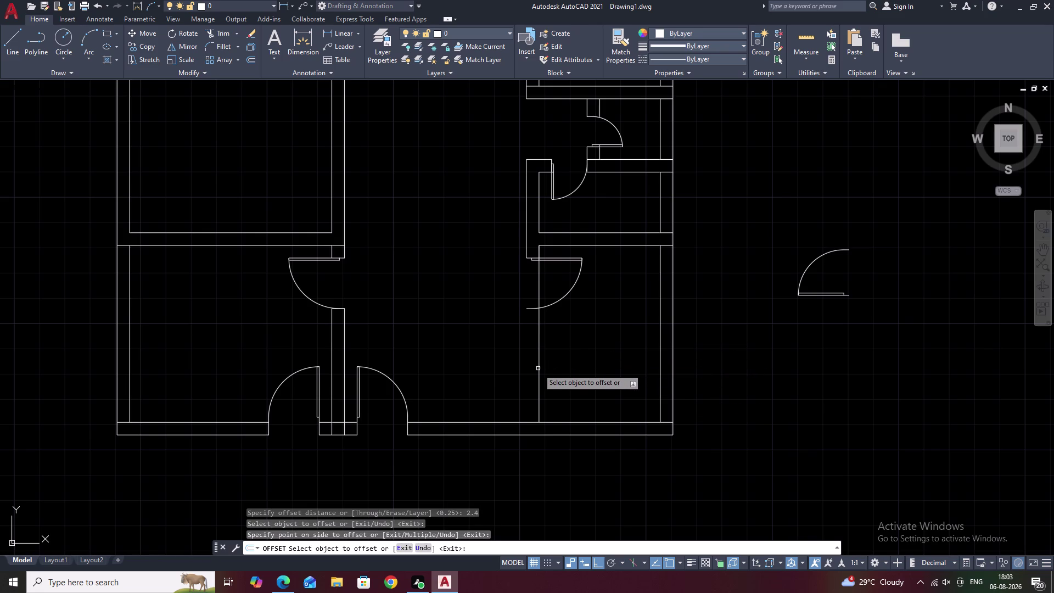
click(540, 366)
key(Escape)
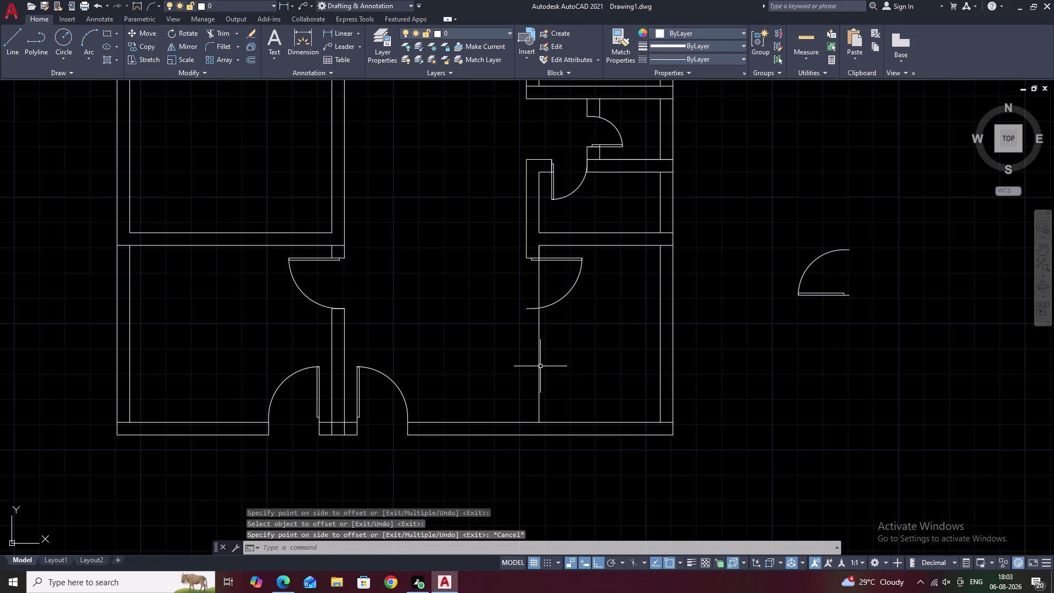
Offset the new line 0.25 to the left as the wall thickness.
text(O .25)
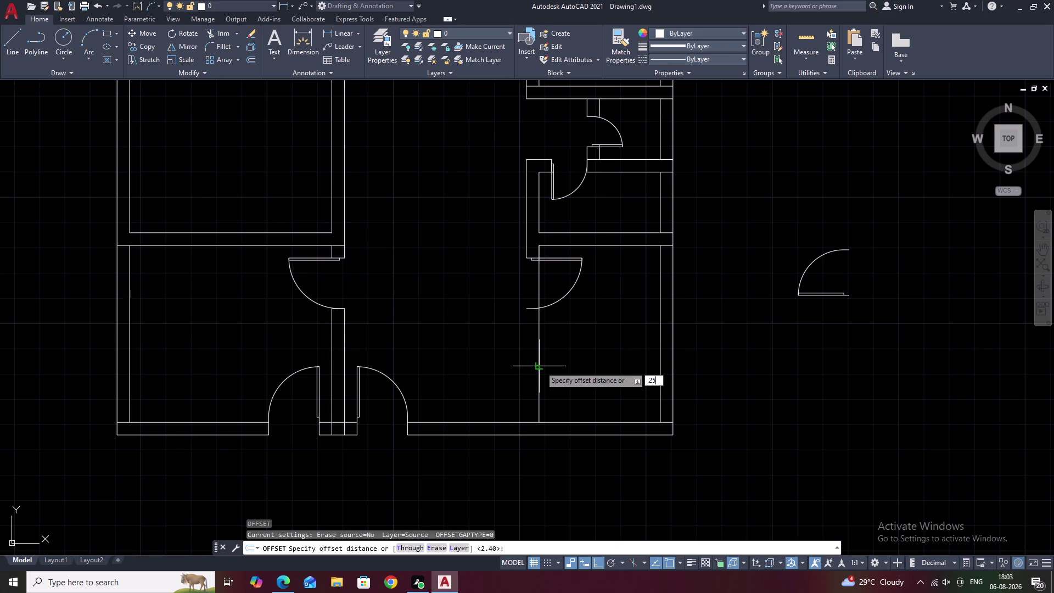
key(space)
click(541, 360)
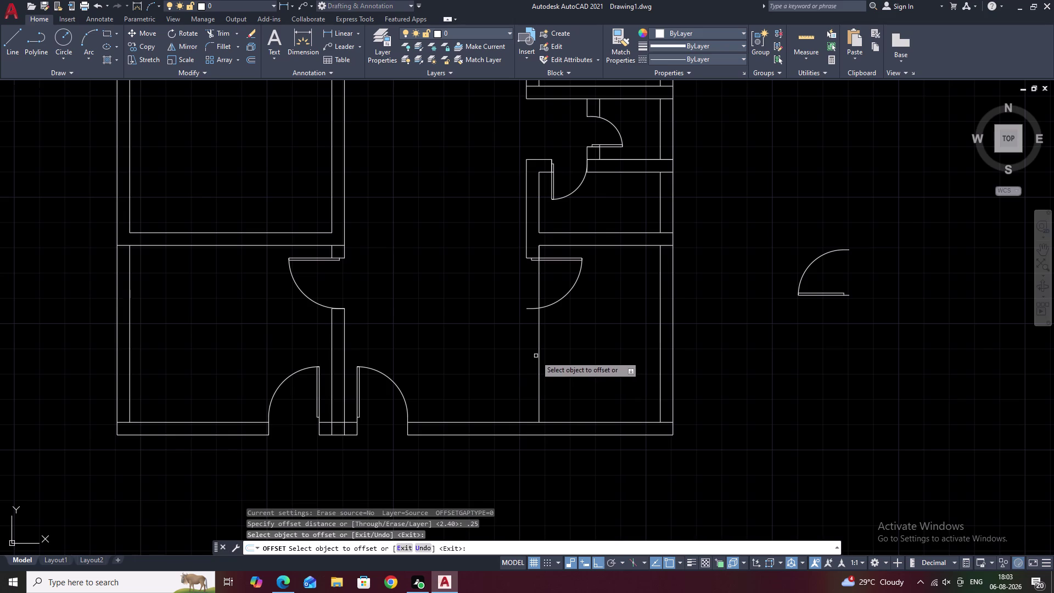
click(538, 354)
click(514, 354)
key(Escape)
Trim the partition line inside the door opening.
text(T)
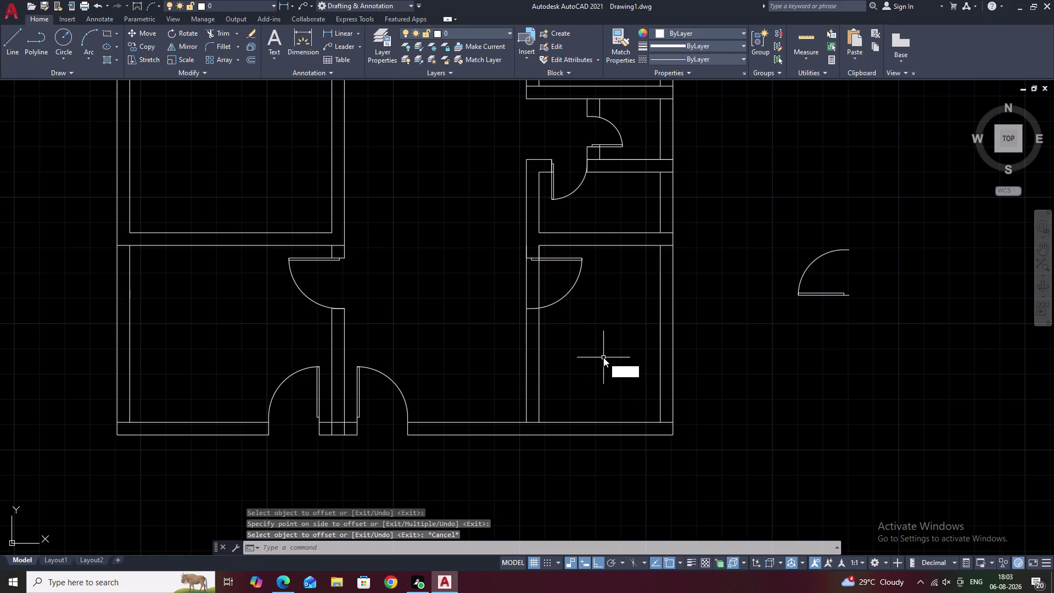
text(R)
key(space)
click(537, 284)
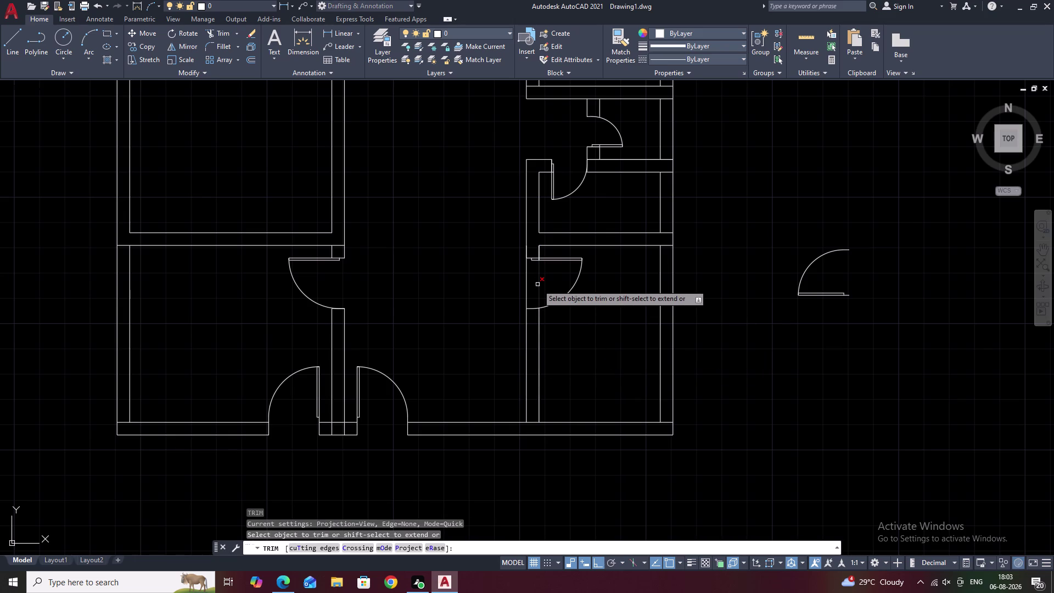
Cancel the previous trim and bring the right-hand rooms into view.
click(525, 285)
key(Escape)
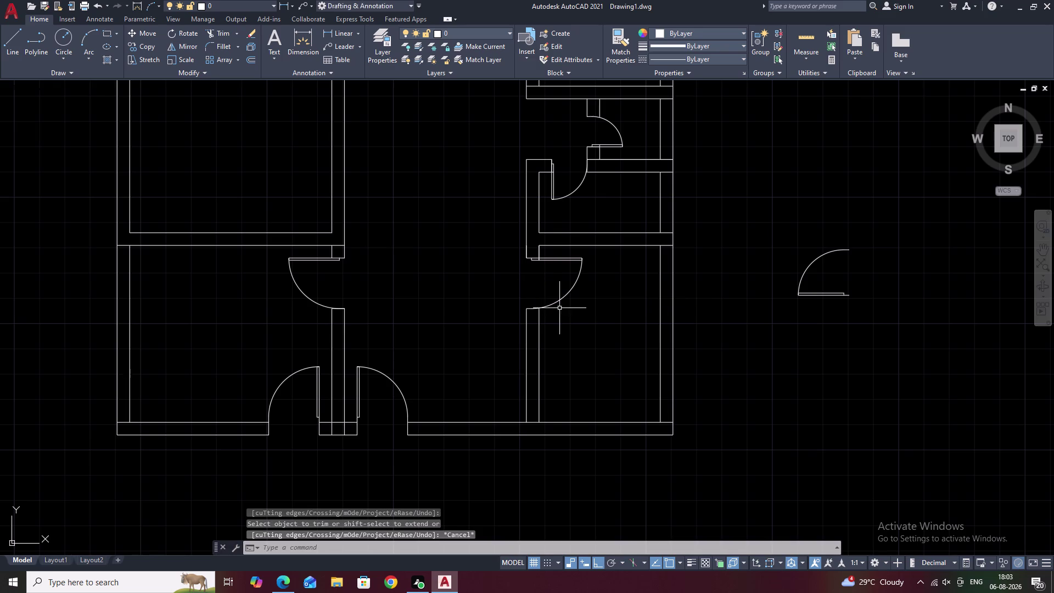
scroll(down, 3)
middle_drag(585, 385, 591, 356)
scroll(up, 3)
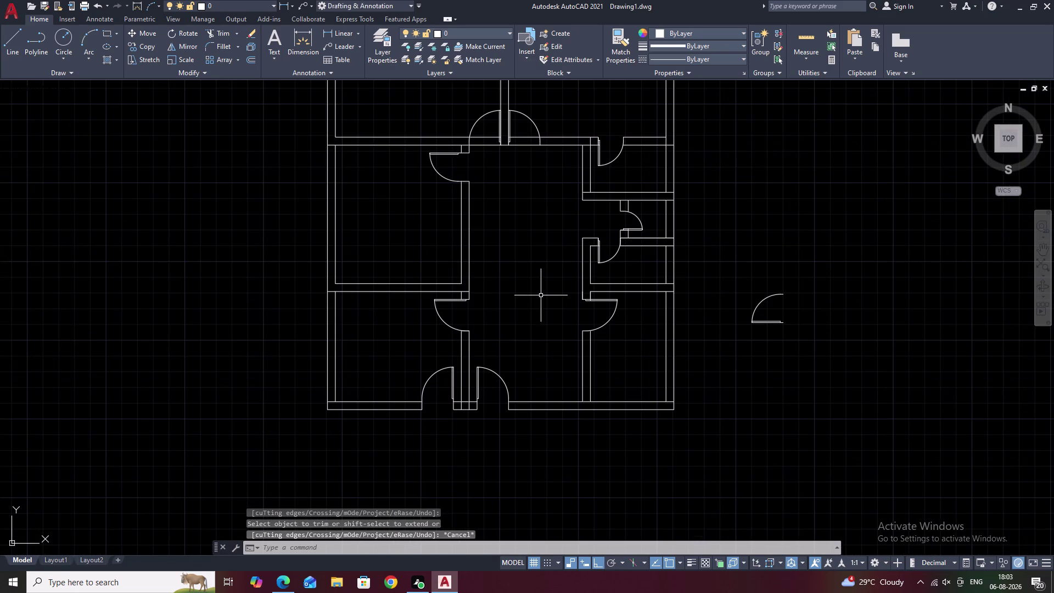
scroll(up, 3)
scroll(down, 3)
middle_drag(607, 157, 602, 168)
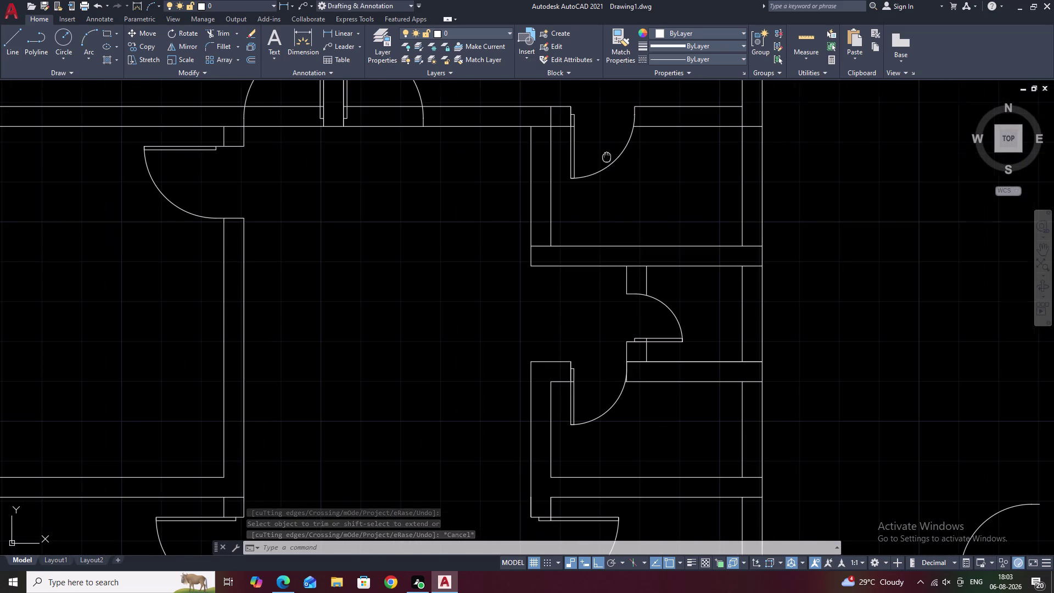
middle_drag(603, 168, 595, 196)
Fence-trim wall lines along the right exterior wall, near the top rooms and corner.
text(TR)
key(space)
drag(545, 155, 534, 156)
drag(530, 156, 530, 176)
scroll(down, 3)
scroll(up, 3)
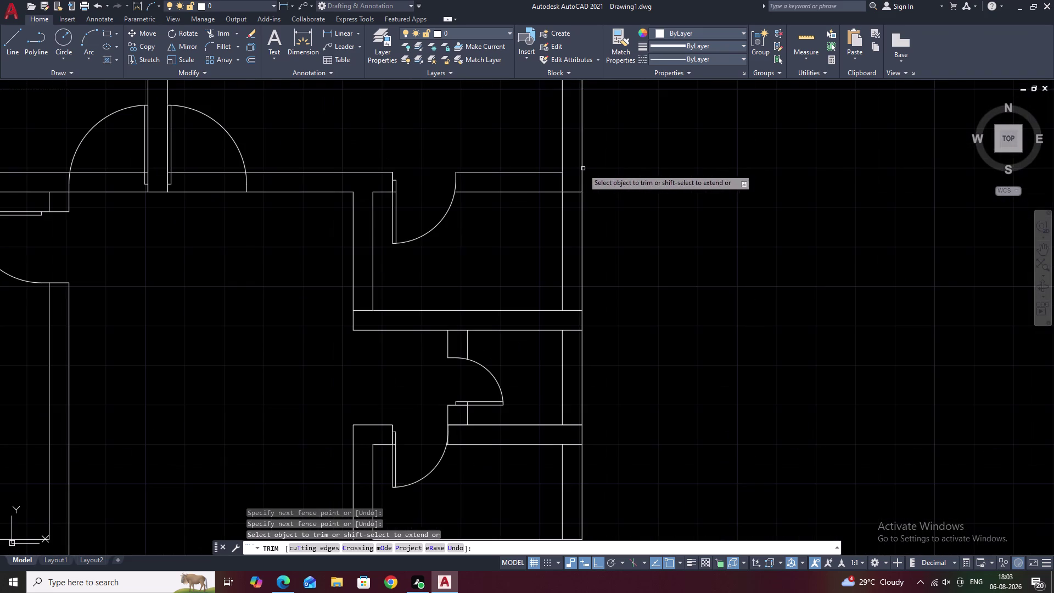
drag(574, 178, 574, 207)
drag(568, 184, 555, 184)
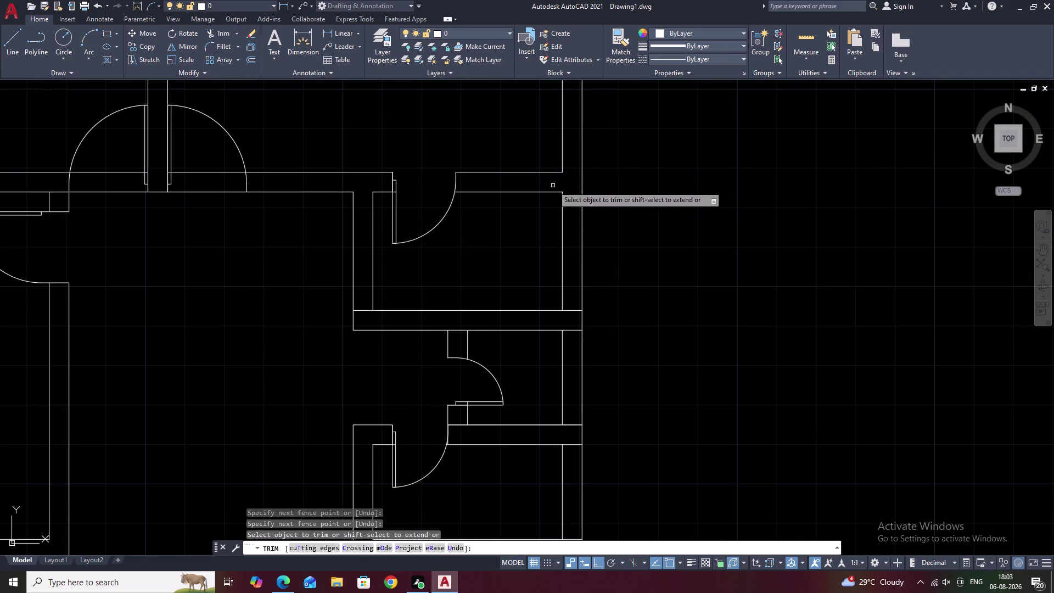
drag(568, 300, 572, 325)
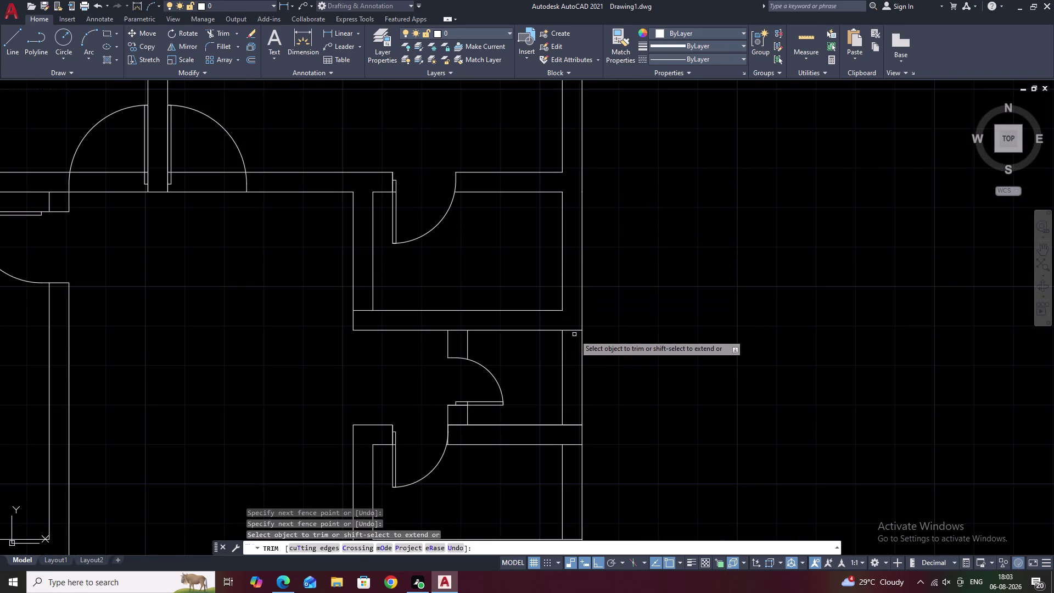
drag(573, 325, 573, 347)
scroll(down, 3)
middle_drag(574, 351, 586, 229)
scroll(up, 3)
drag(574, 307, 576, 433)
scroll(down, 3)
middle_drag(578, 415, 592, 216)
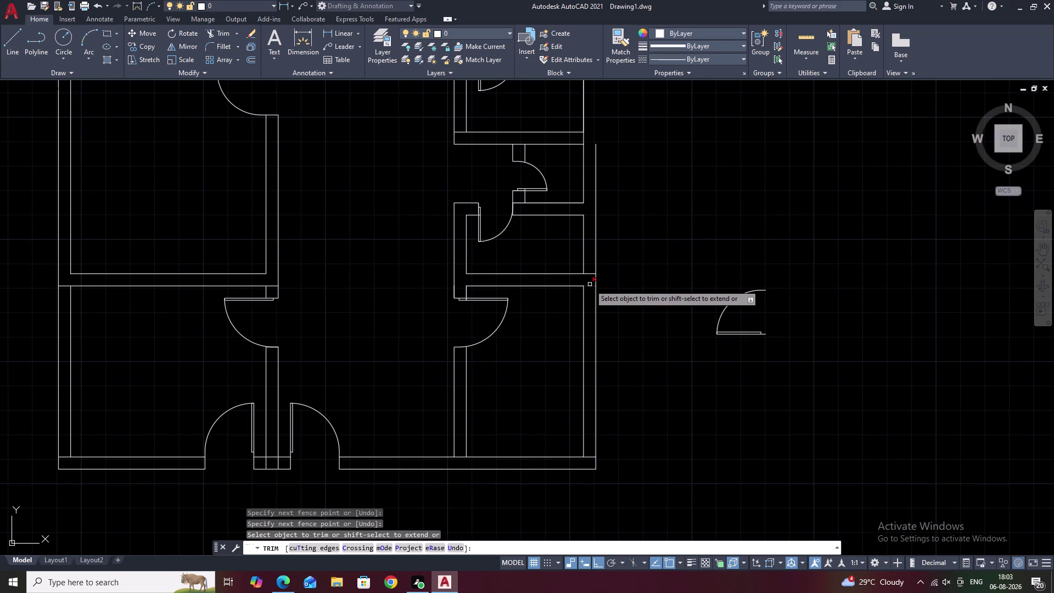
Undo wrong cuts on the right wall and trim the remaining segments individually.
key(ctrl+z)
scroll(down, 3)
middle_drag(567, 315, 571, 203)
scroll(up, 3)
scroll(up, 3)
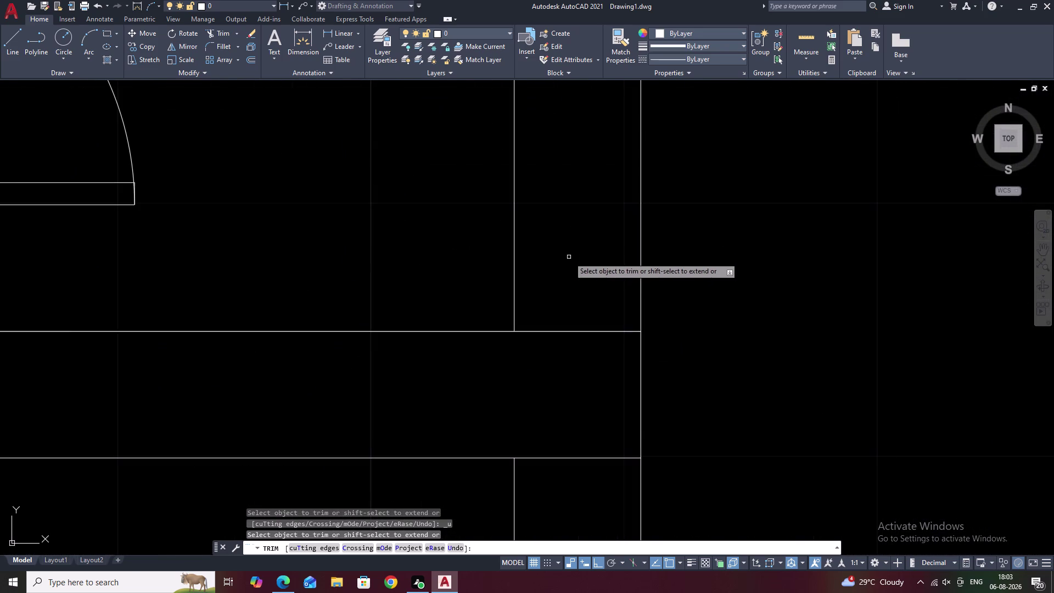
drag(569, 257, 568, 462)
scroll(down, 3)
middle_drag(569, 441, 584, 229)
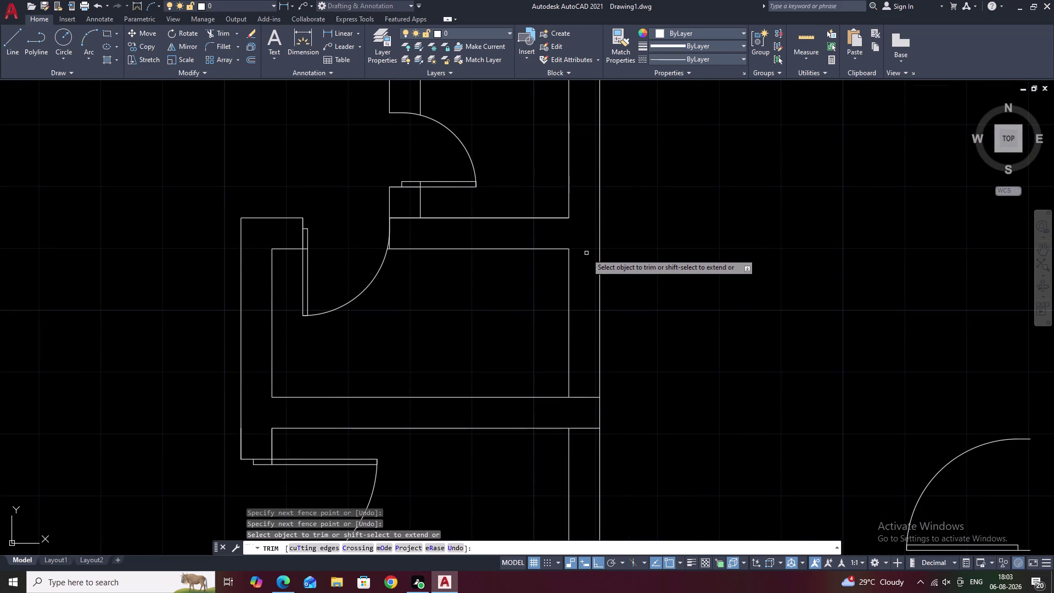
key(ctrl+z)
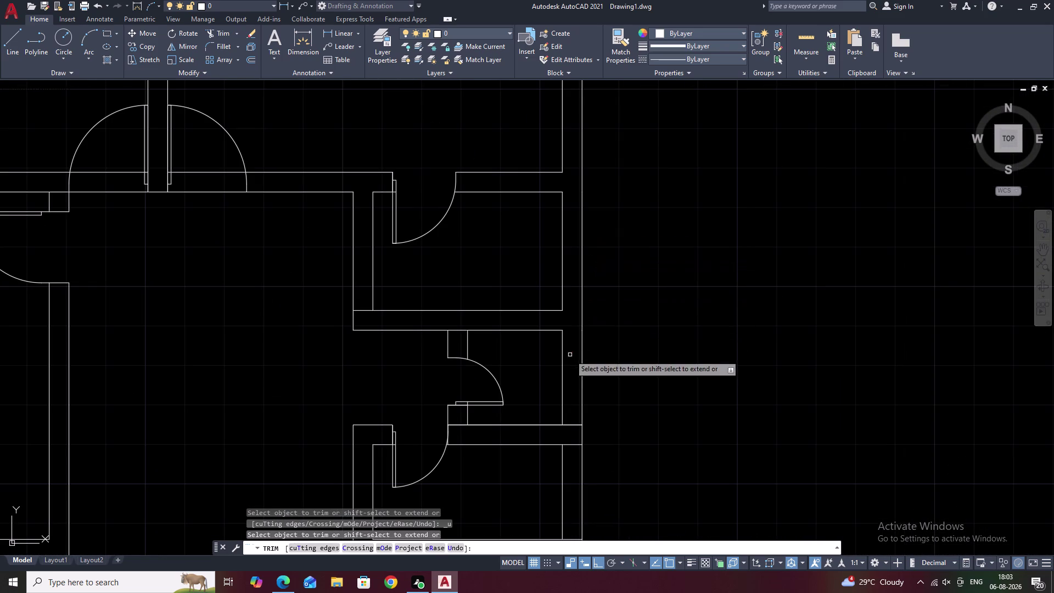
click(574, 426)
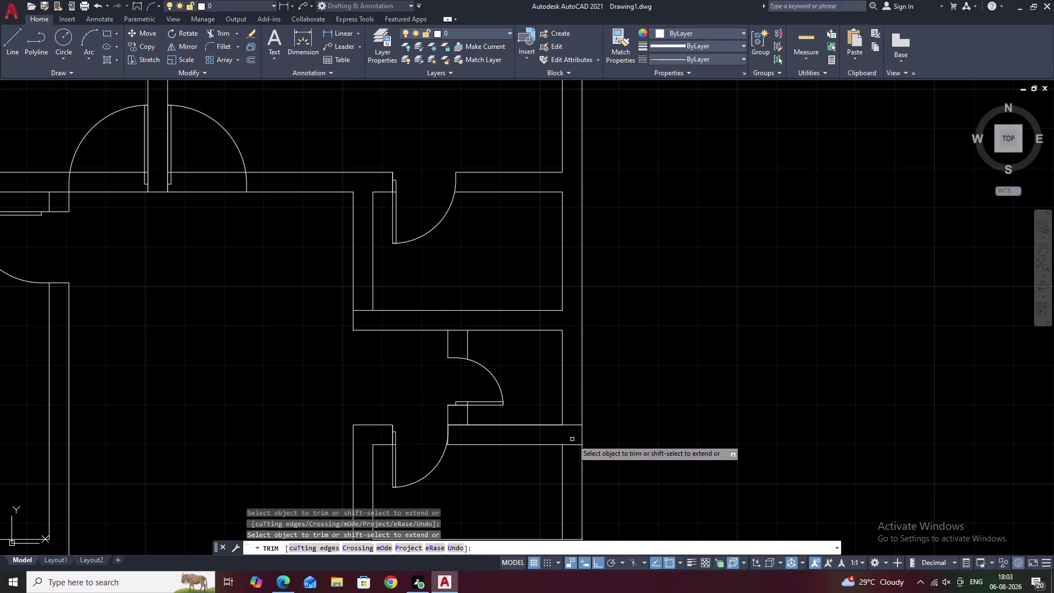
click(572, 445)
click(575, 425)
Trim wall line ends on the right side and at the bottom corner.
scroll(down, 3)
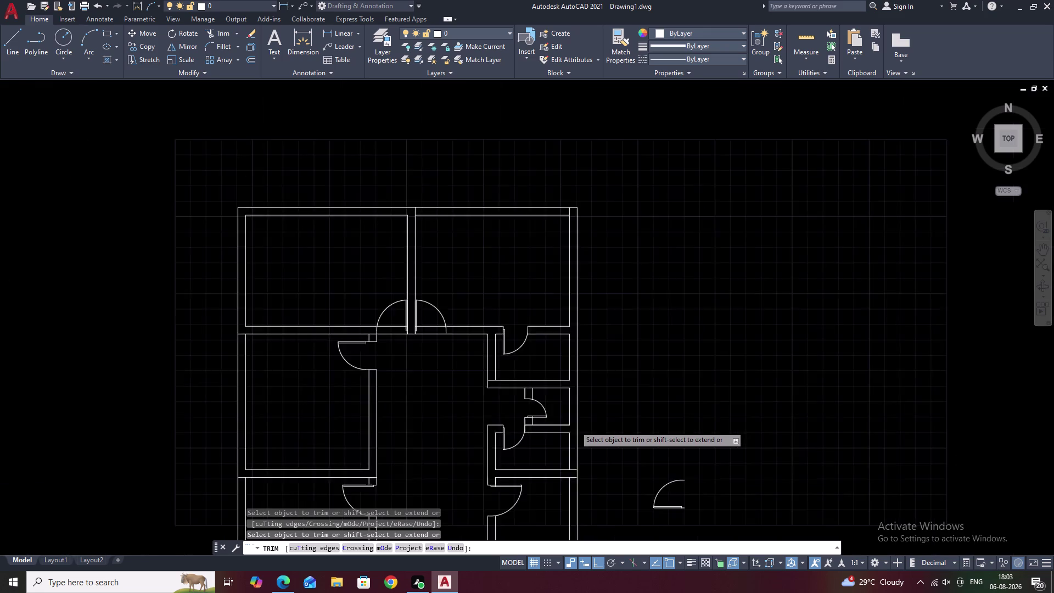
scroll(down, 3)
middle_drag(594, 420, 601, 359)
scroll(up, 3)
middle_drag(589, 400, 618, 191)
scroll(down, 3)
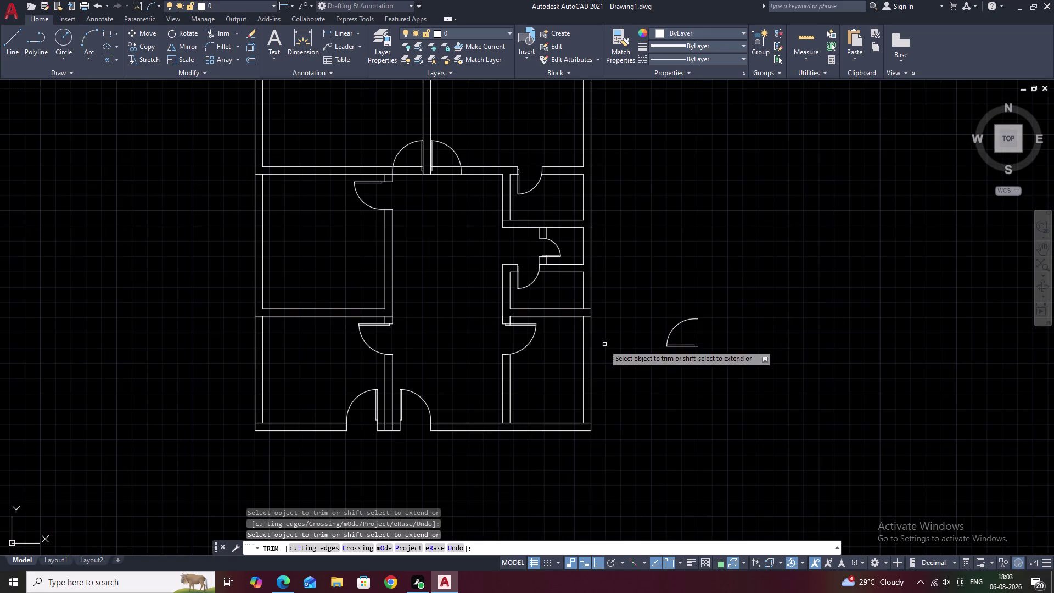
scroll(up, 3)
click(562, 289)
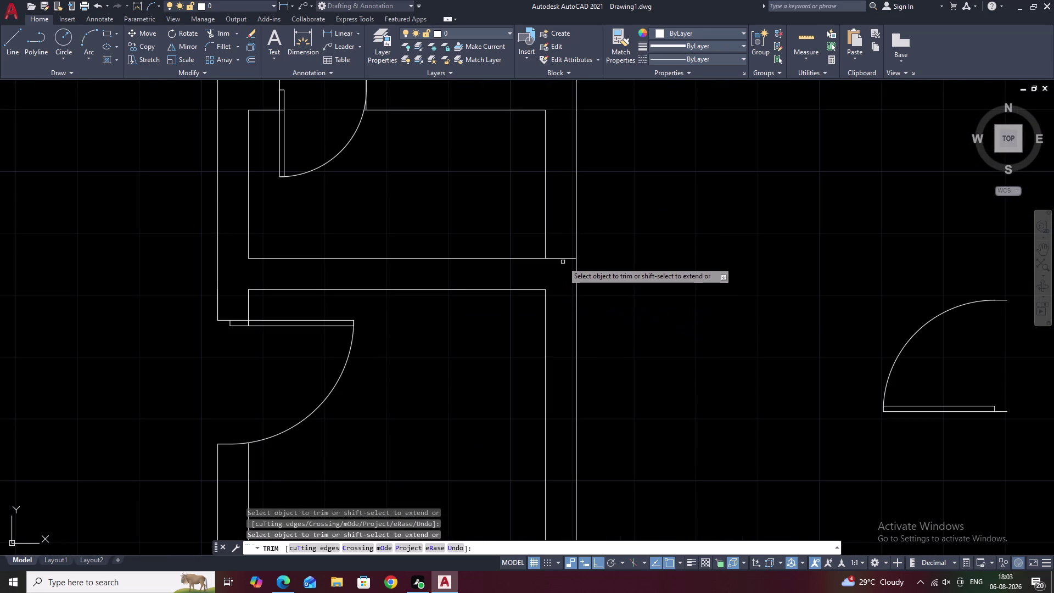
click(563, 257)
scroll(down, 3)
middle_drag(628, 343, 644, 291)
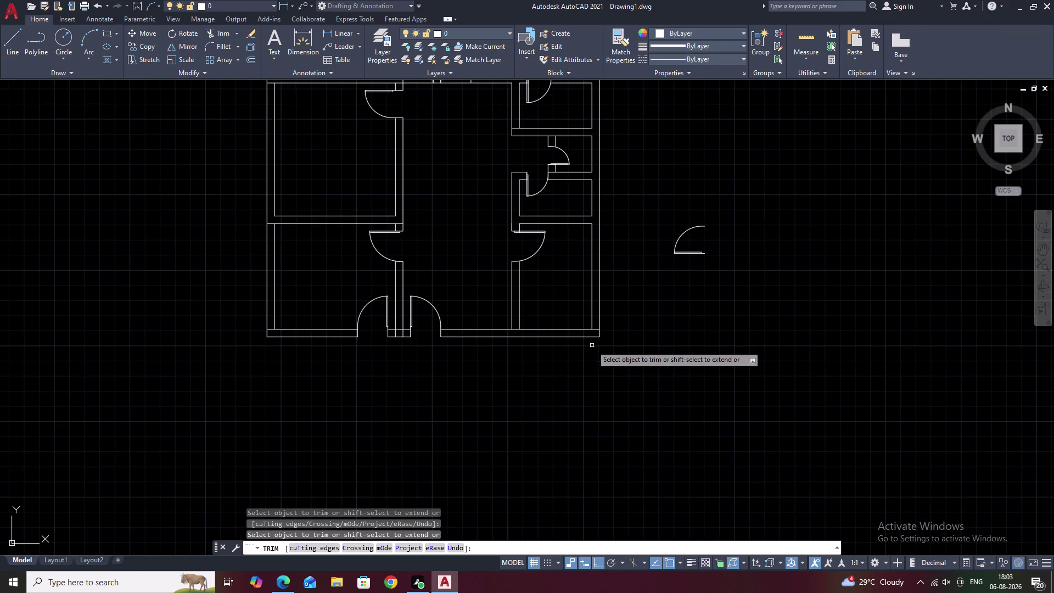
scroll(up, 3)
click(596, 311)
Fence-trim lines along the bottom exterior wall.
scroll(down, 3)
middle_drag(402, 309, 657, 308)
scroll(up, 3)
drag(675, 307, 621, 309)
drag(643, 299, 646, 282)
scroll(down, 3)
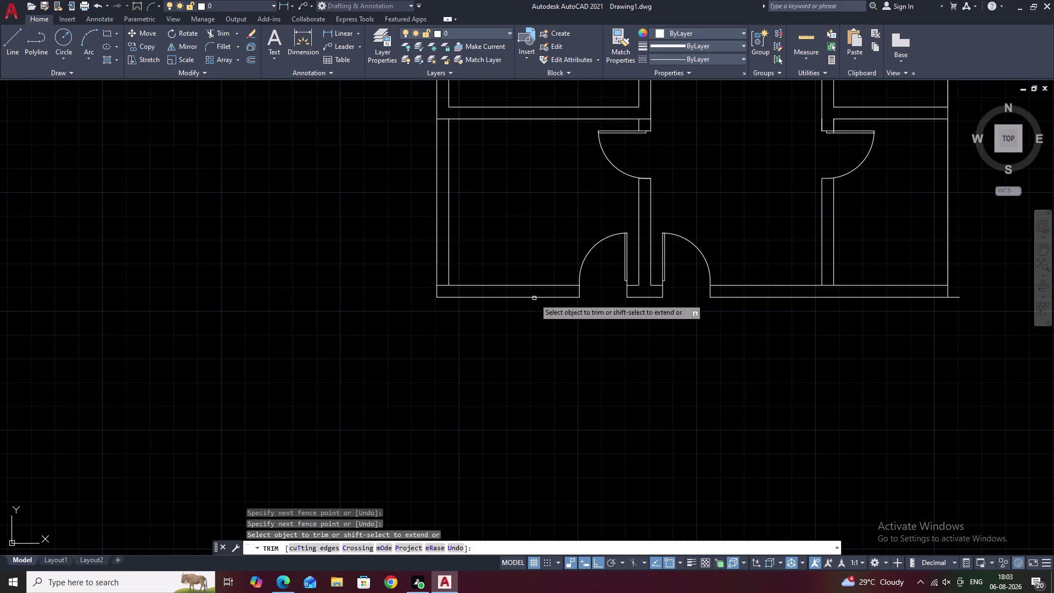
Fence-trim the bottom wall near the entrance doors and the left exterior corner.
scroll(up, 3)
drag(443, 277, 443, 285)
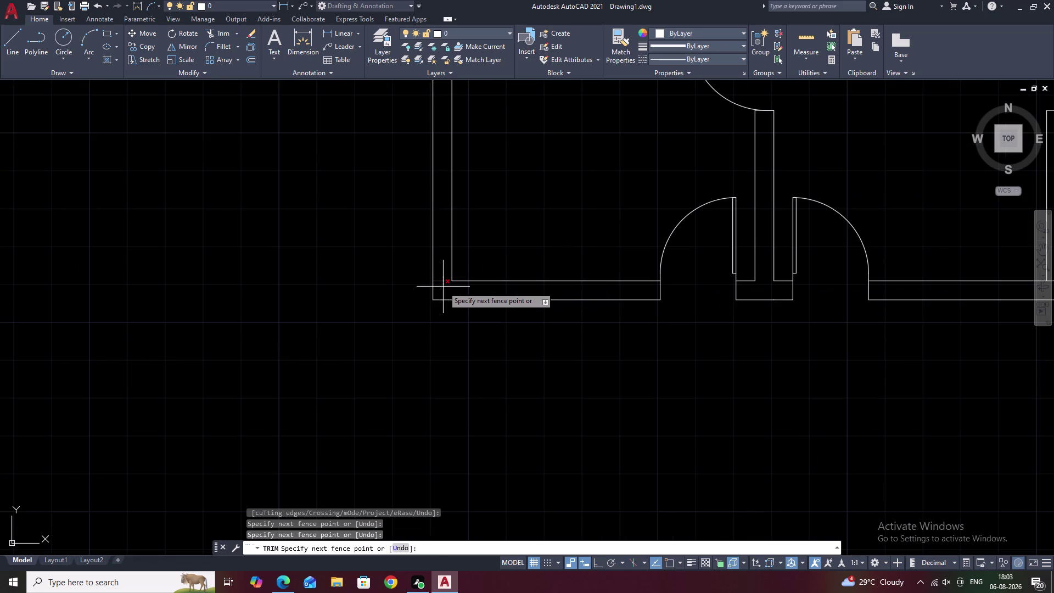
click(443, 286)
scroll(down, 3)
middle_drag(467, 255, 471, 323)
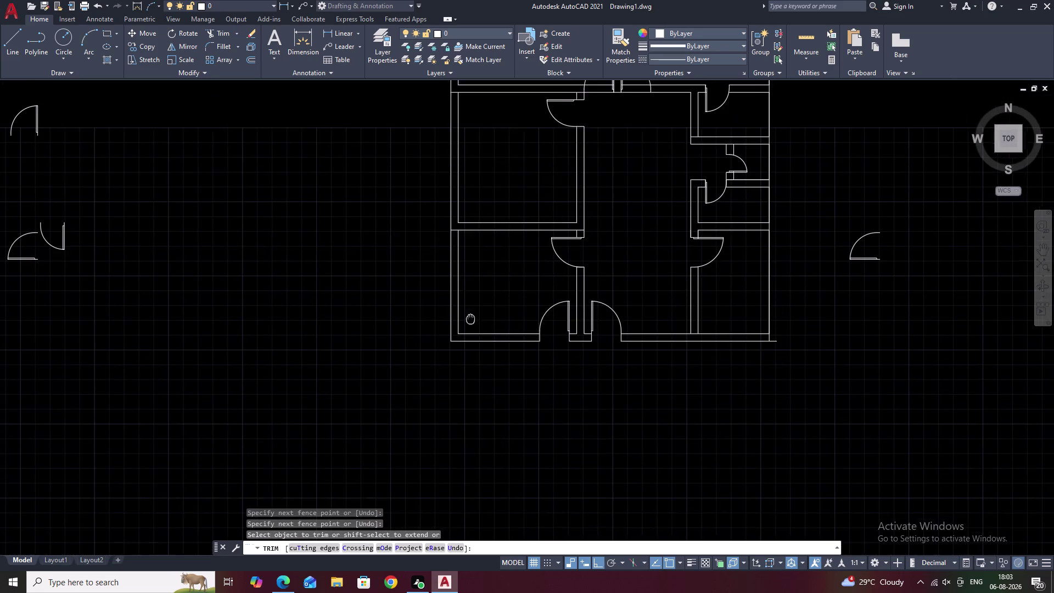
middle_drag(478, 254, 482, 322)
scroll(up, 3)
drag(431, 287, 428, 299)
Fence-trim wall lines on the left side by the upper rooms, then undo that trim.
scroll(down, 3)
middle_drag(446, 296, 460, 393)
middle_drag(441, 250, 439, 269)
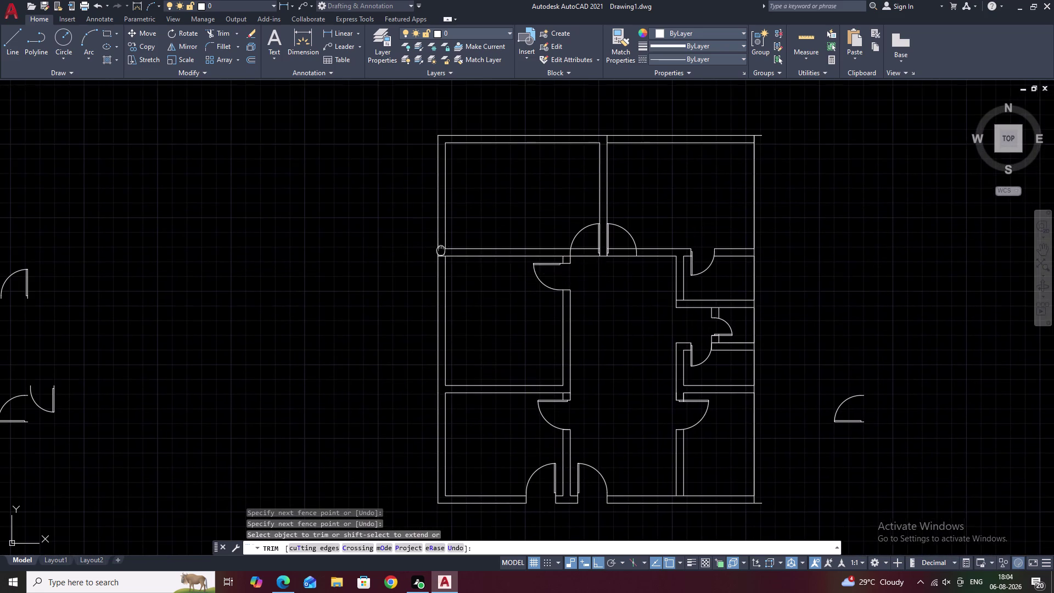
middle_drag(439, 269, 438, 304)
scroll(up, 3)
drag(439, 309, 435, 334)
scroll(down, 3)
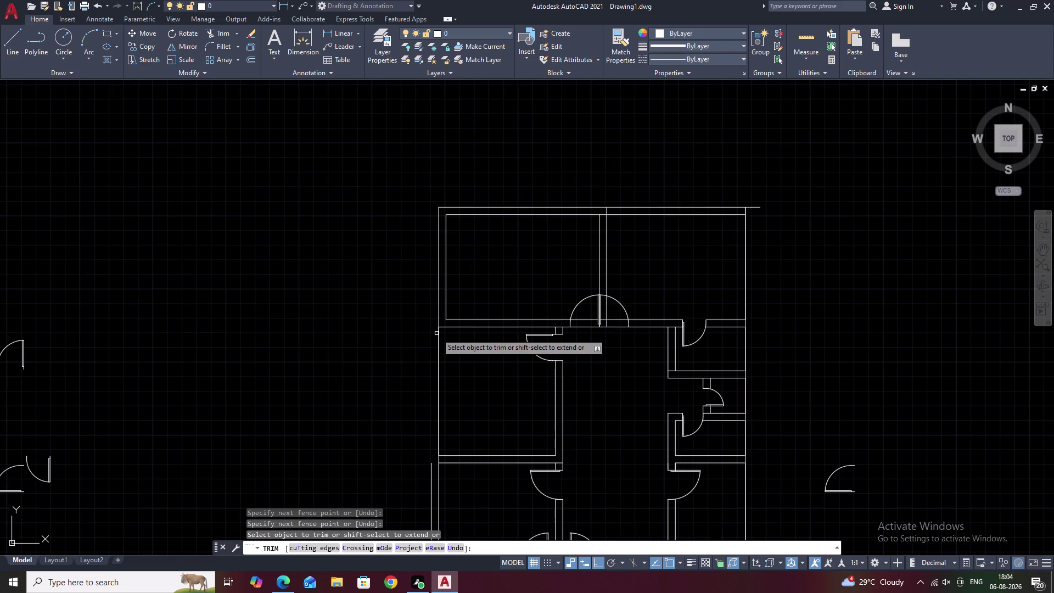
key(ctrl+z)
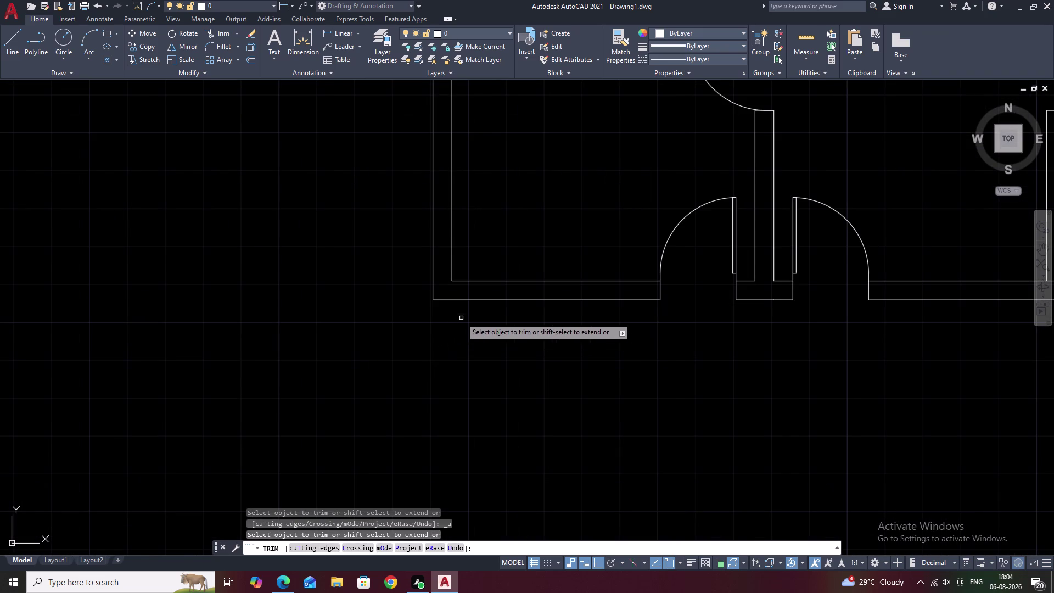
Trim the upper-left and lower-left wall ends and a top wall line.
scroll(down, 3)
middle_drag(487, 273, 493, 397)
scroll(up, 3)
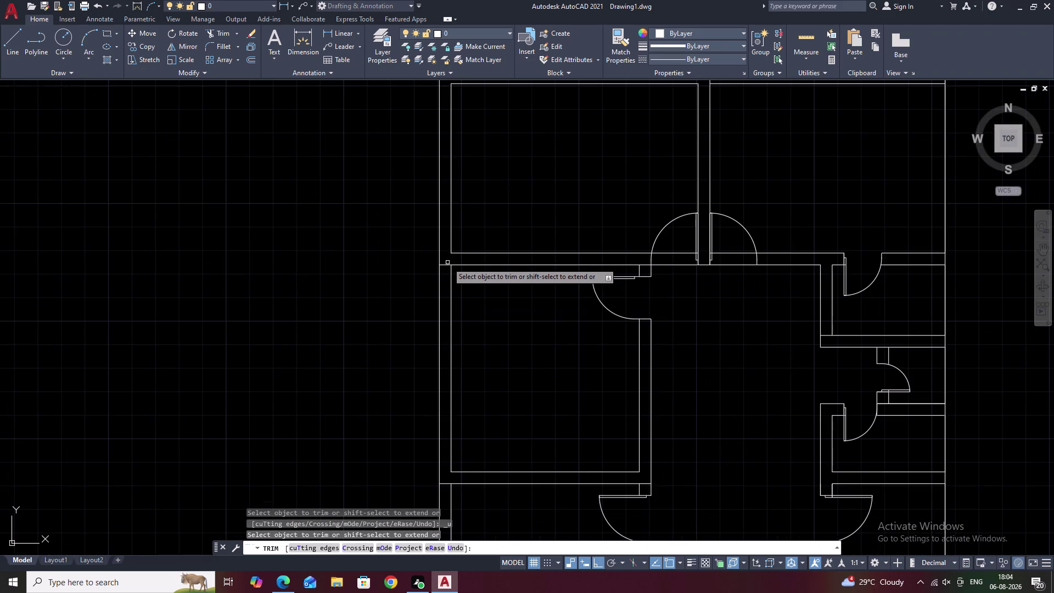
click(445, 266)
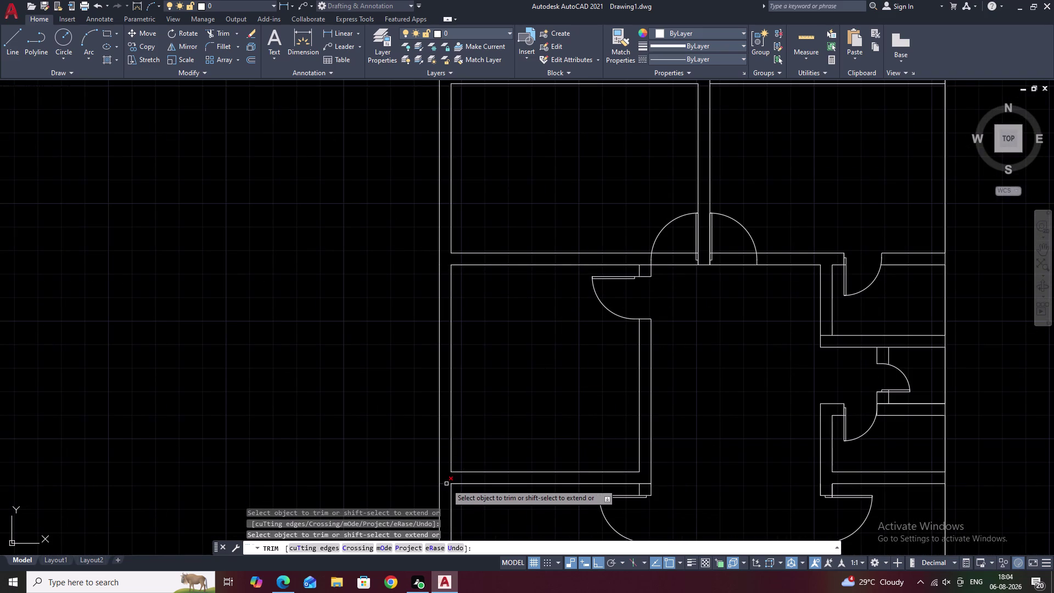
click(446, 483)
middle_drag(498, 342, 484, 458)
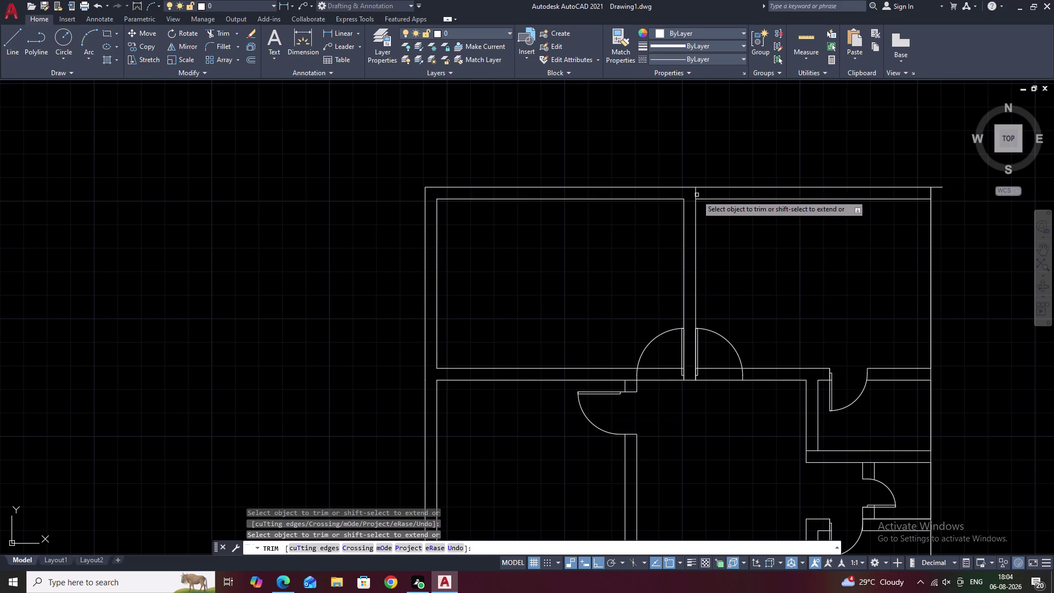
click(696, 192)
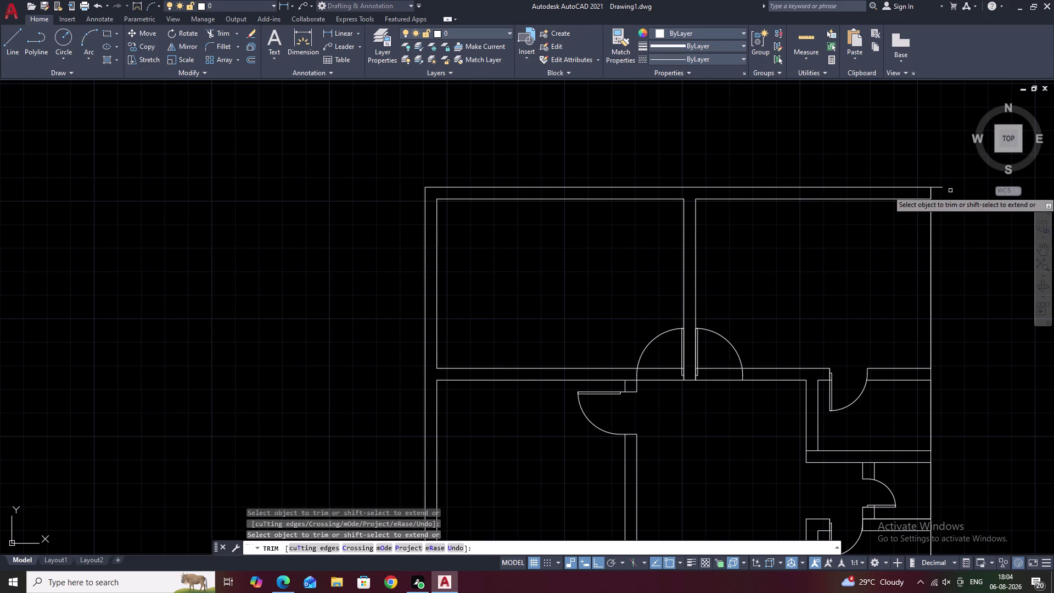
Undo the last seven trims.
scroll(down, 3)
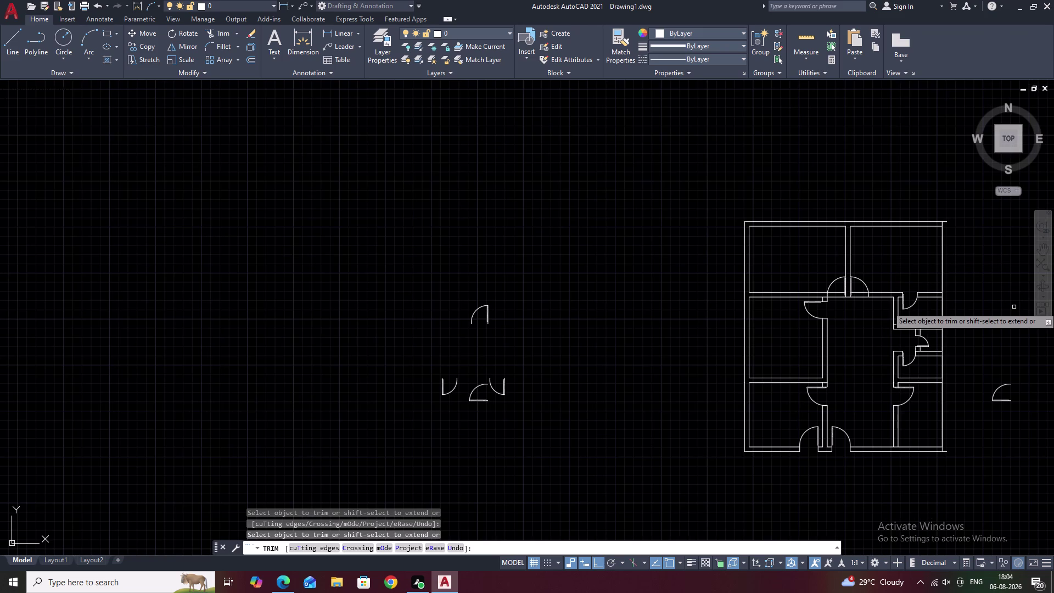
key(ctrl+z)
key(ctrl+z)
key(ctrl+z)
scroll(down, 3)
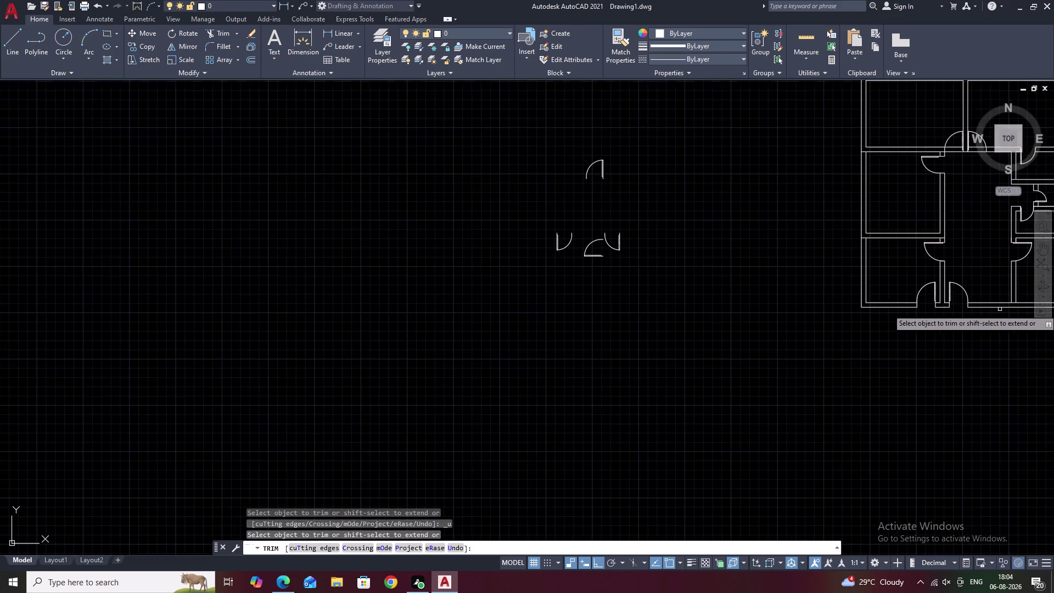
middle_drag(1002, 315, 644, 362)
key(ctrl+z)
key(ctrl+z)
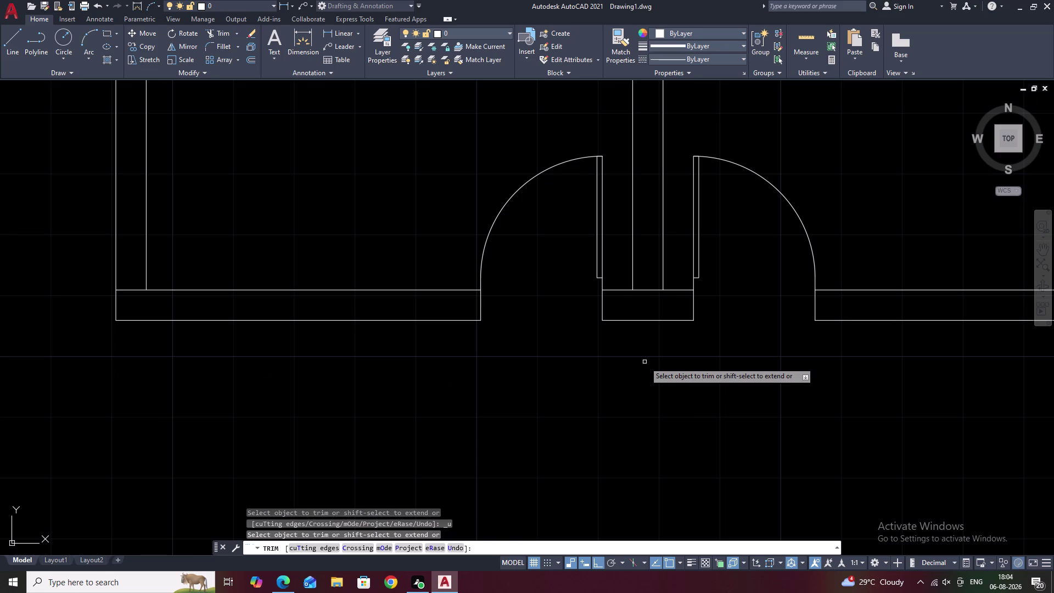
scroll(down, 3)
key(ctrl+z)
key(ctrl+z)
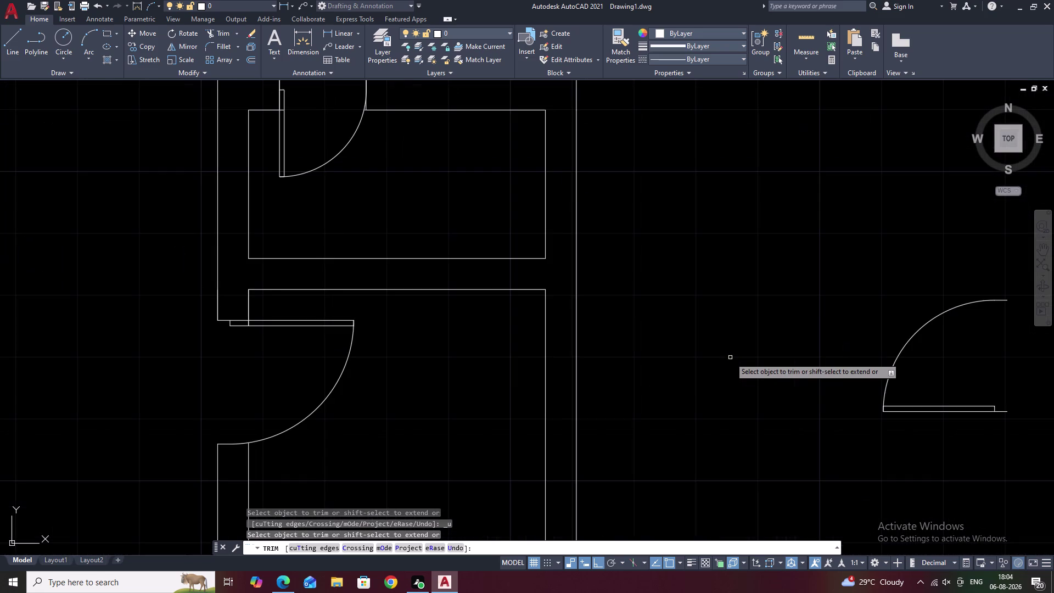
scroll(down, 3)
Trim wall line ends near doorways and a leftover wall segment in the right rooms.
middle_drag(731, 357, 725, 303)
scroll(up, 3)
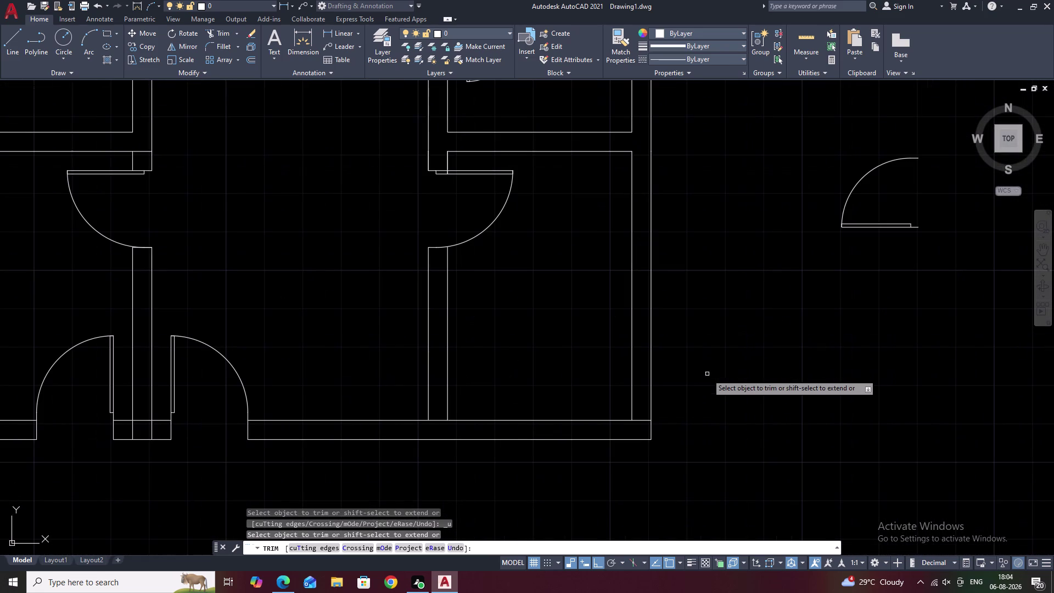
click(640, 420)
scroll(down, 3)
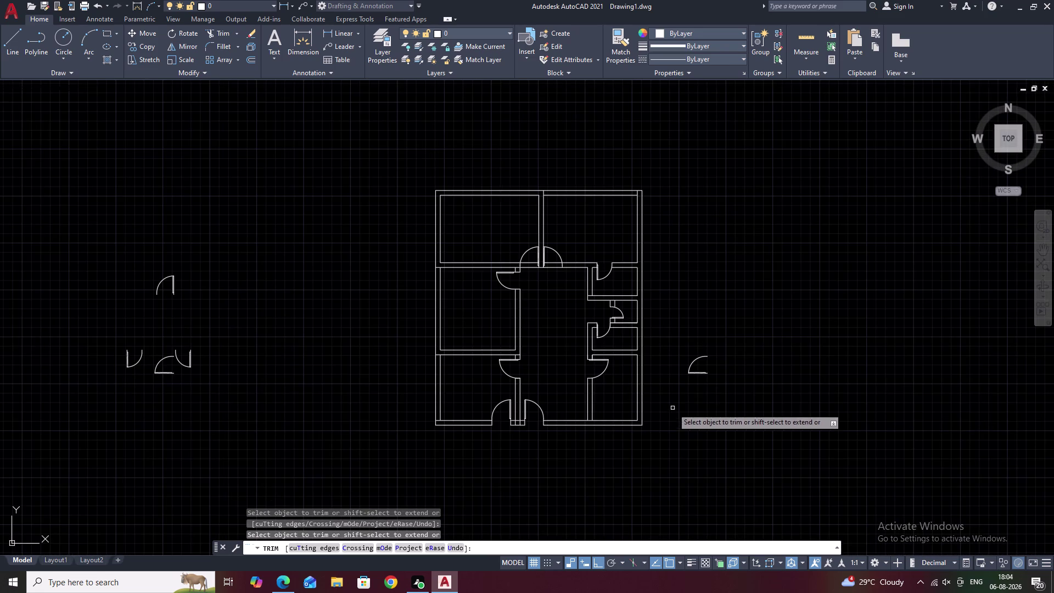
middle_drag(675, 408, 817, 385)
scroll(up, 3)
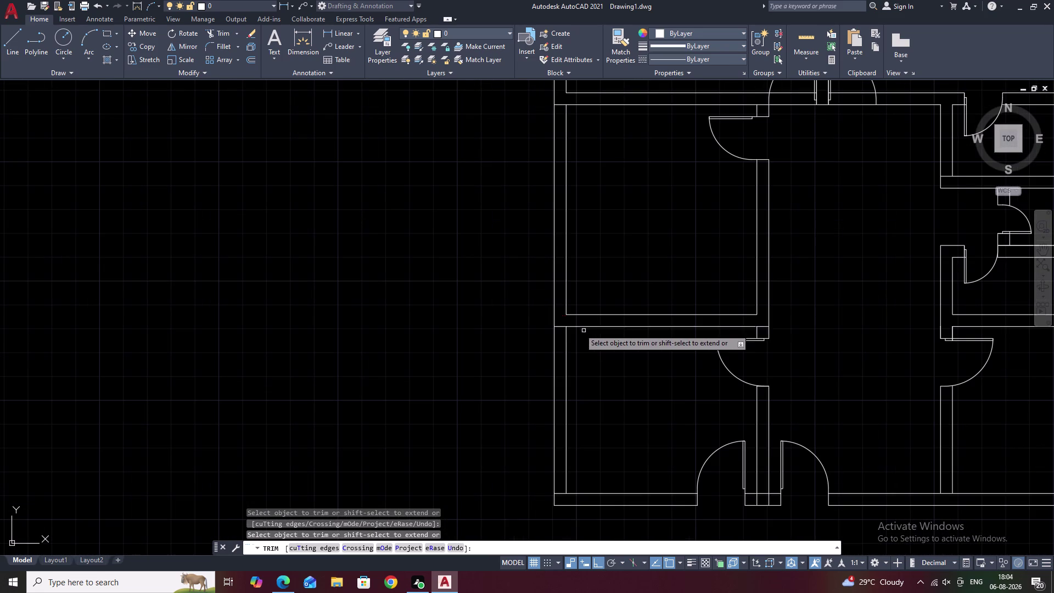
click(559, 327)
scroll(down, 3)
middle_drag(571, 296, 570, 351)
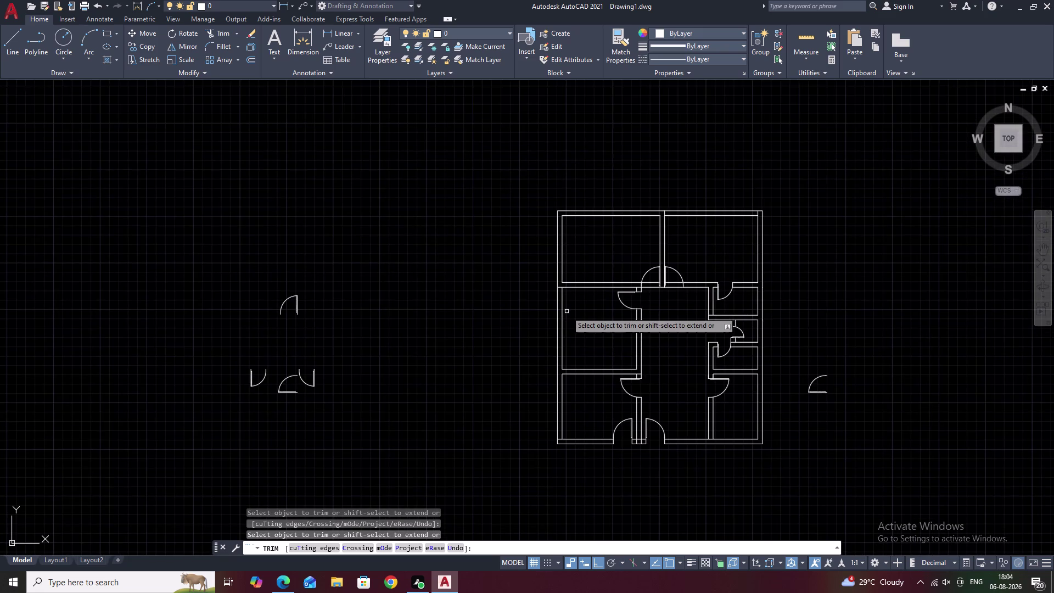
scroll(up, 3)
click(548, 270)
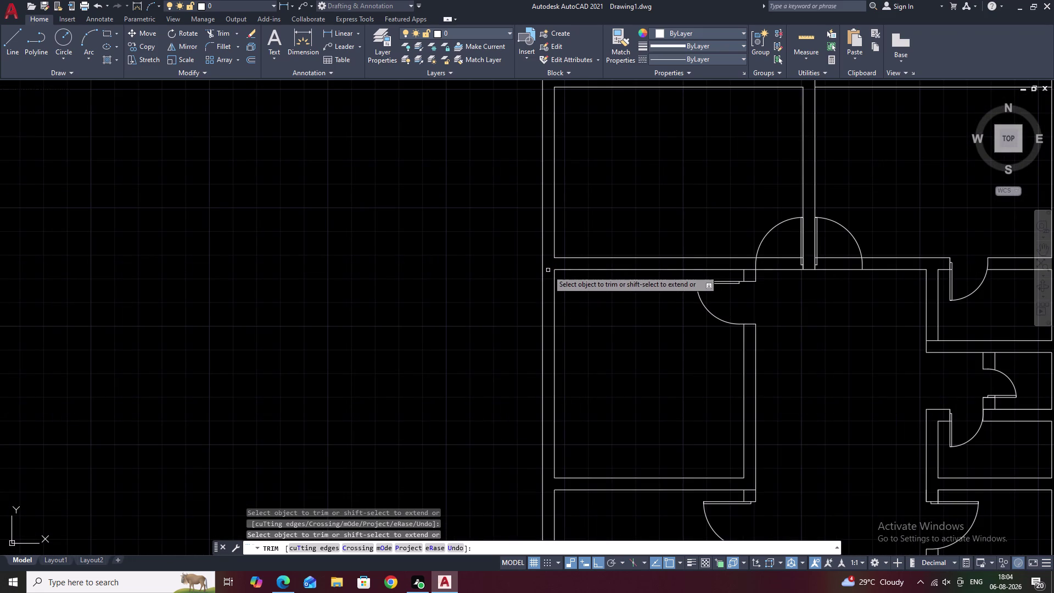
Trim a room's top wall line and a wall line corner.
scroll(down, 3)
scroll(up, 3)
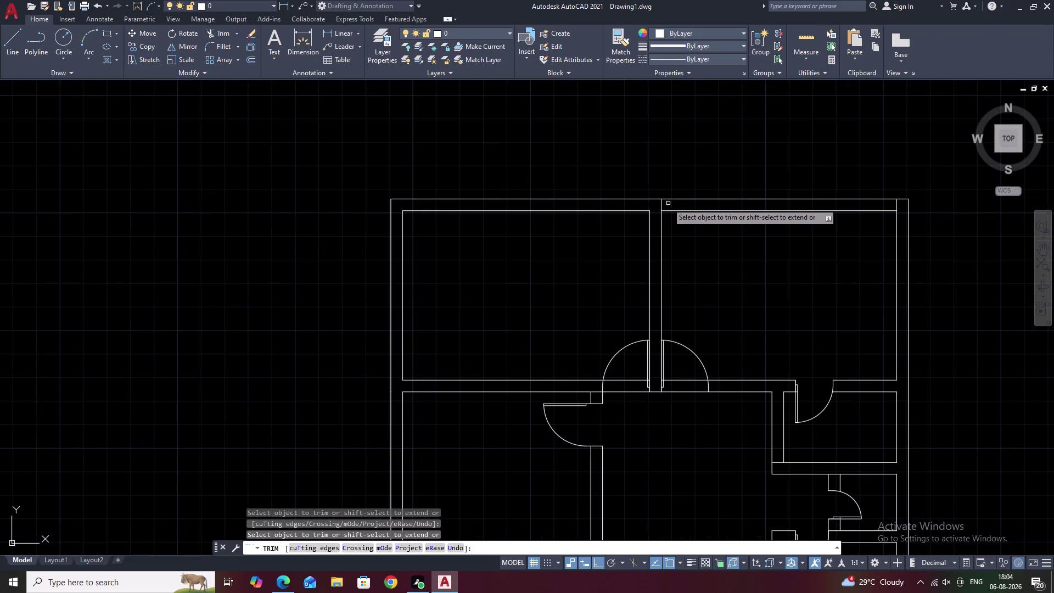
click(662, 205)
scroll(down, 3)
middle_drag(681, 250, 693, 224)
scroll(up, 3)
click(766, 184)
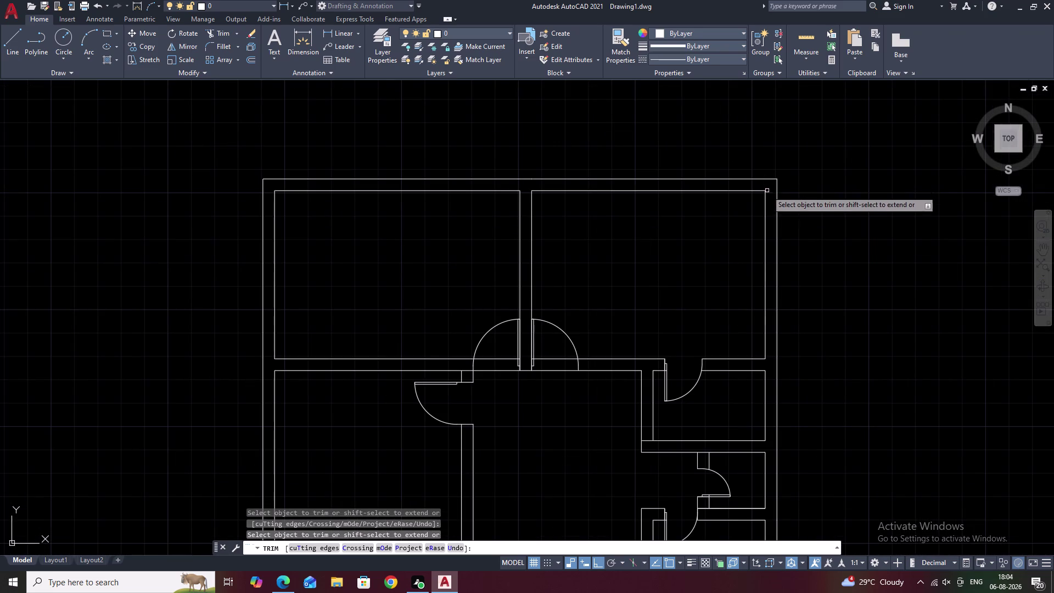
Fence-trim wall lines near the entrance, then undo two trims.
scroll(down, 3)
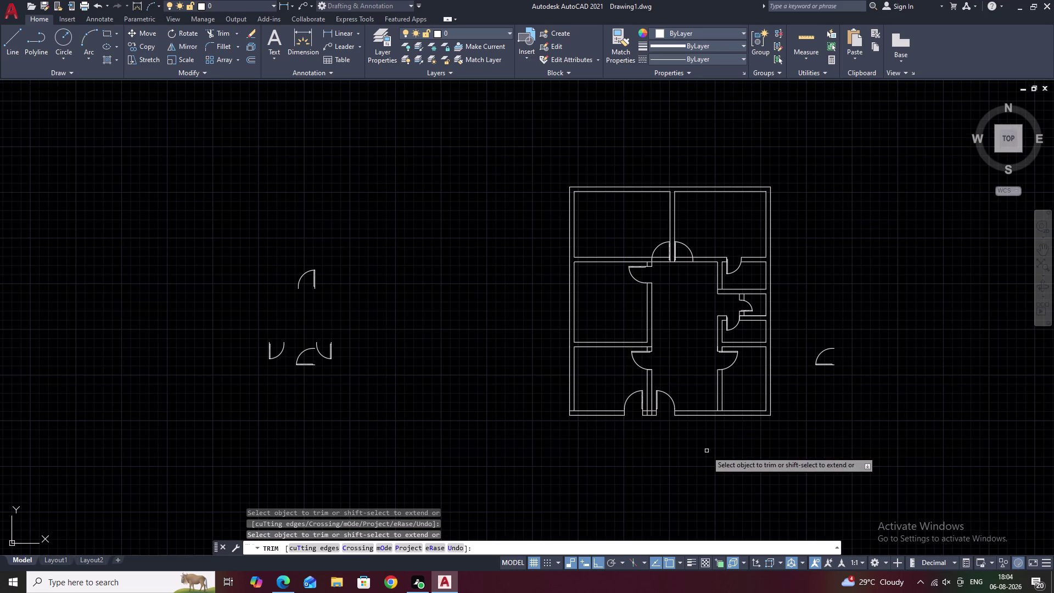
scroll(up, 3)
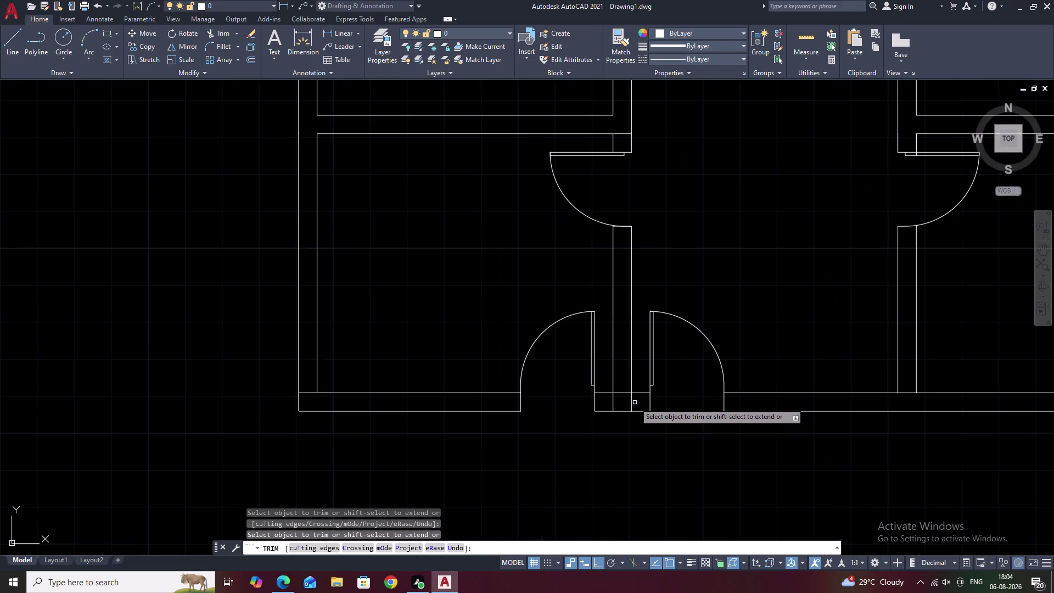
drag(635, 402, 607, 402)
drag(627, 395, 626, 382)
scroll(down, 3)
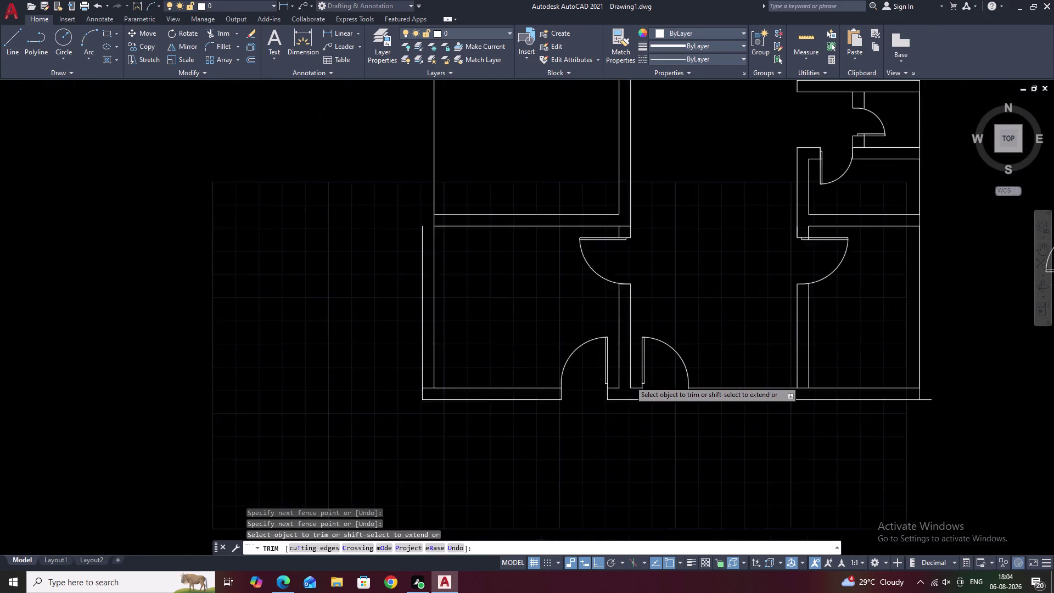
scroll(down, 3)
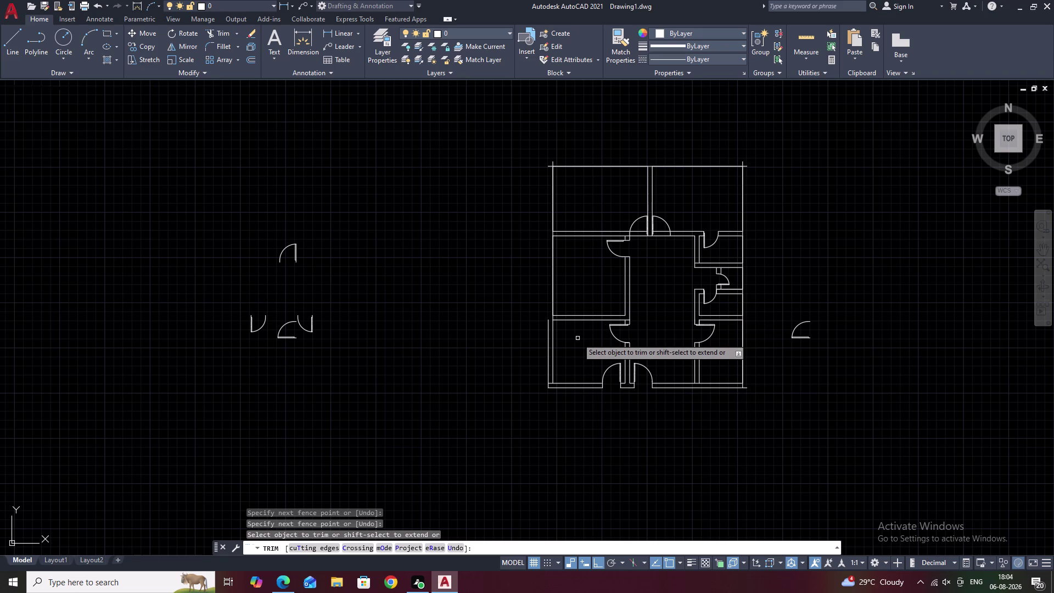
key(ctrl+z)
key(ctrl+z)
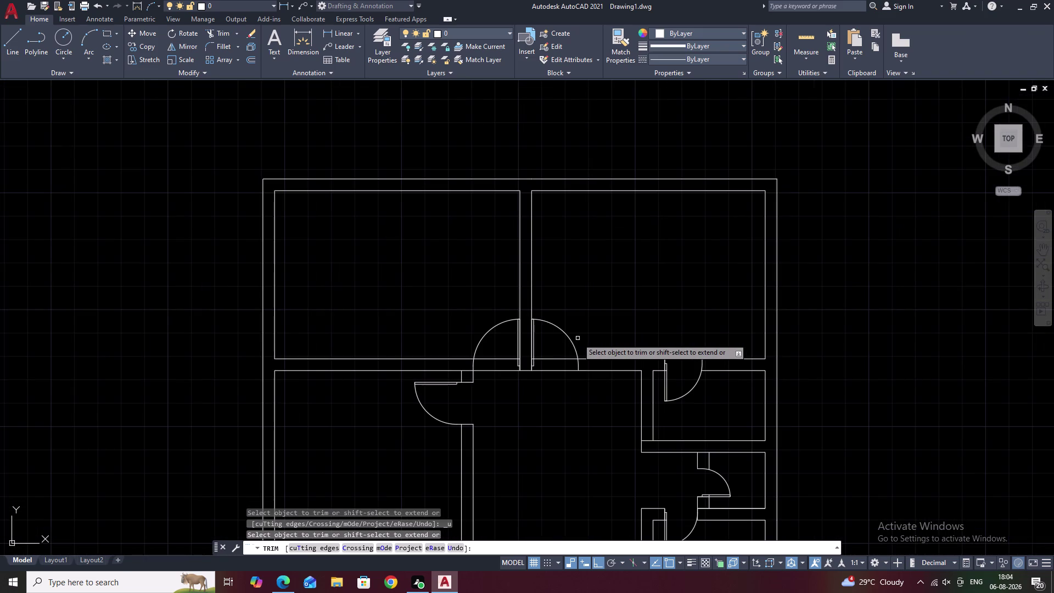
scroll(down, 3)
scroll(up, 3)
scroll(up, 3)
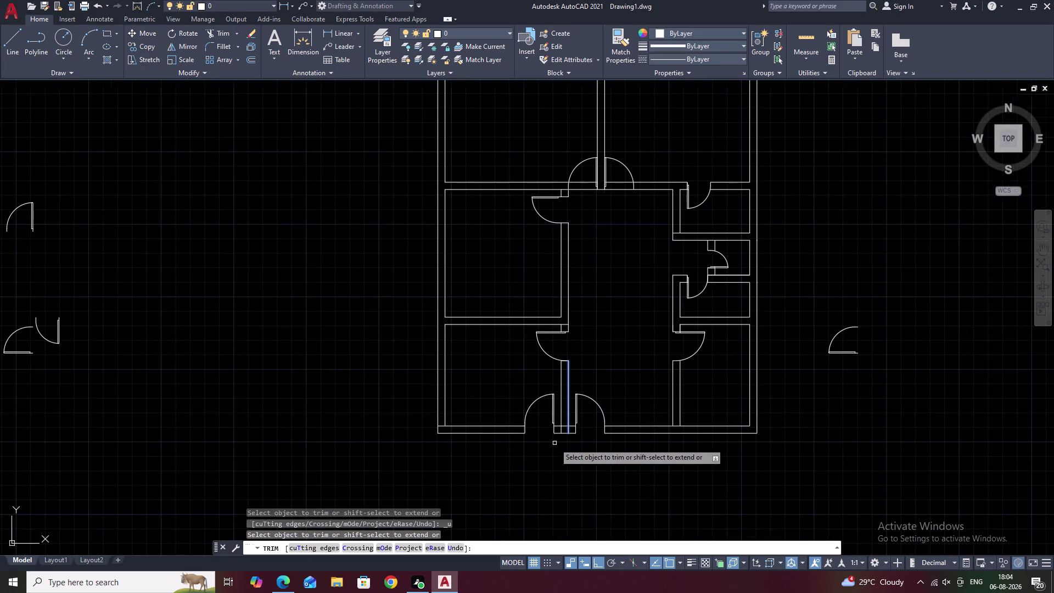
scroll(up, 3)
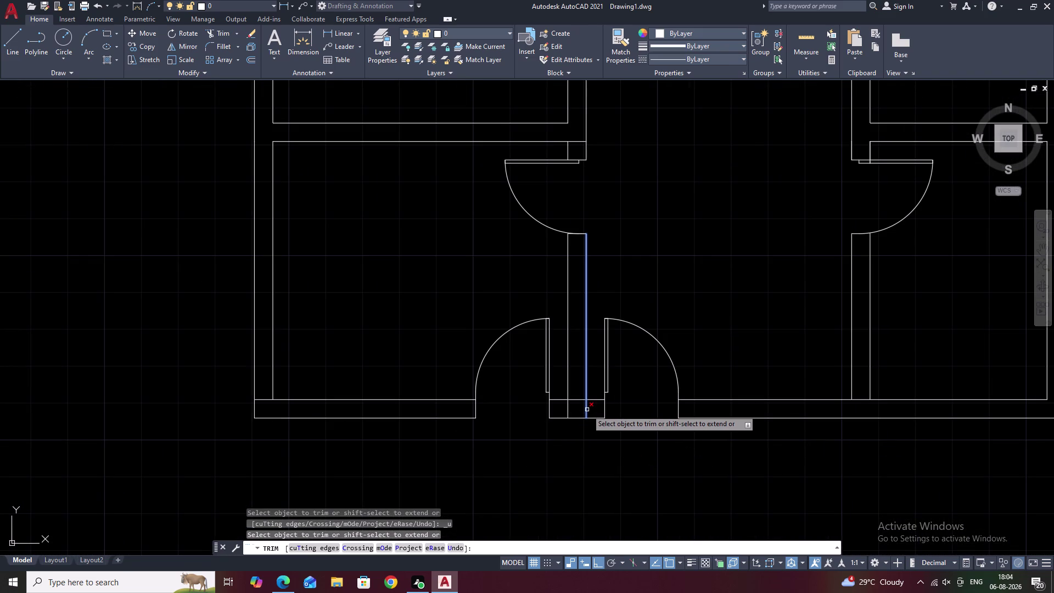
Restart trimming and cut the wall lines between and below the entrance doors.
key(Escape)
key(space)
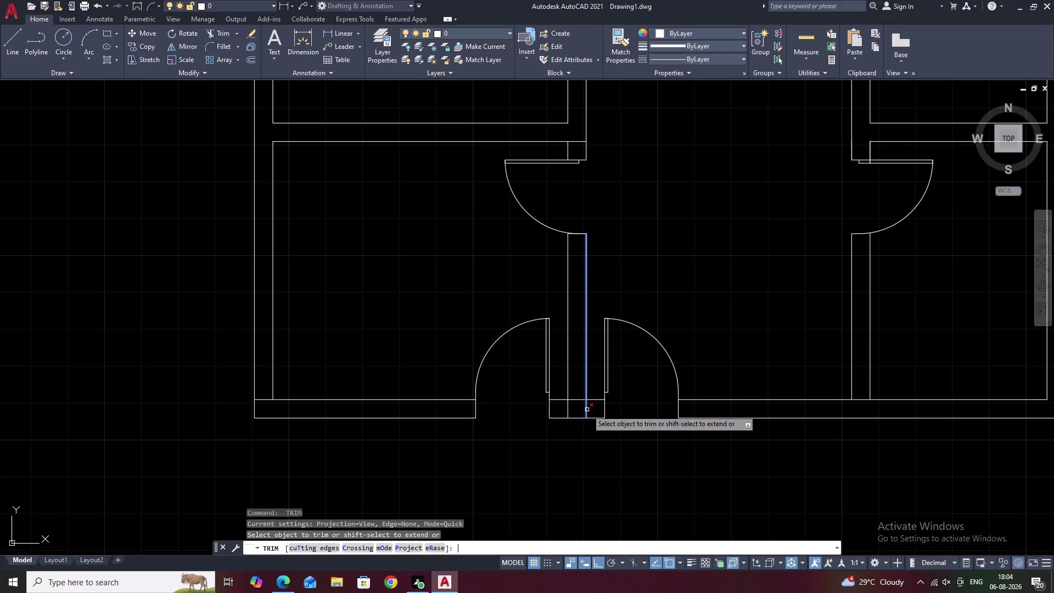
click(587, 410)
click(585, 405)
key(Escape)
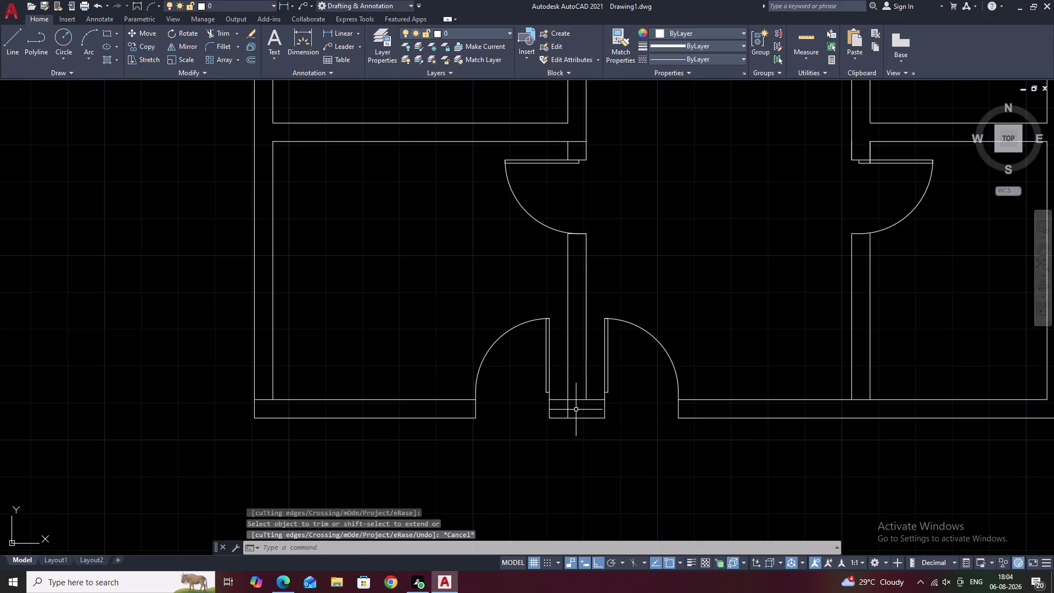
key(space)
click(567, 407)
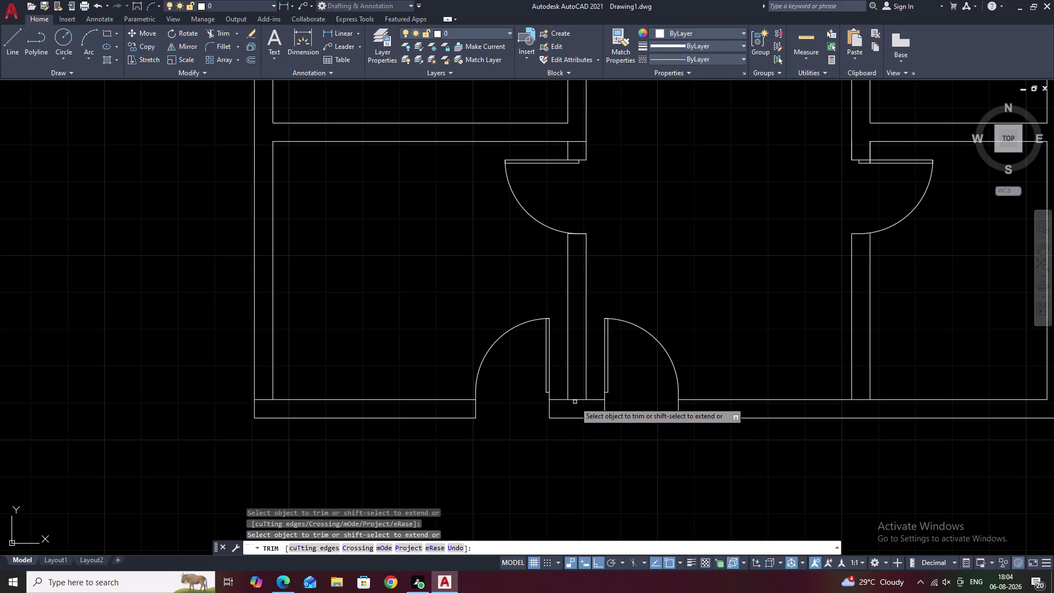
click(575, 399)
Trim wall lines at the hallway door, double door opening, and right door.
scroll(down, 3)
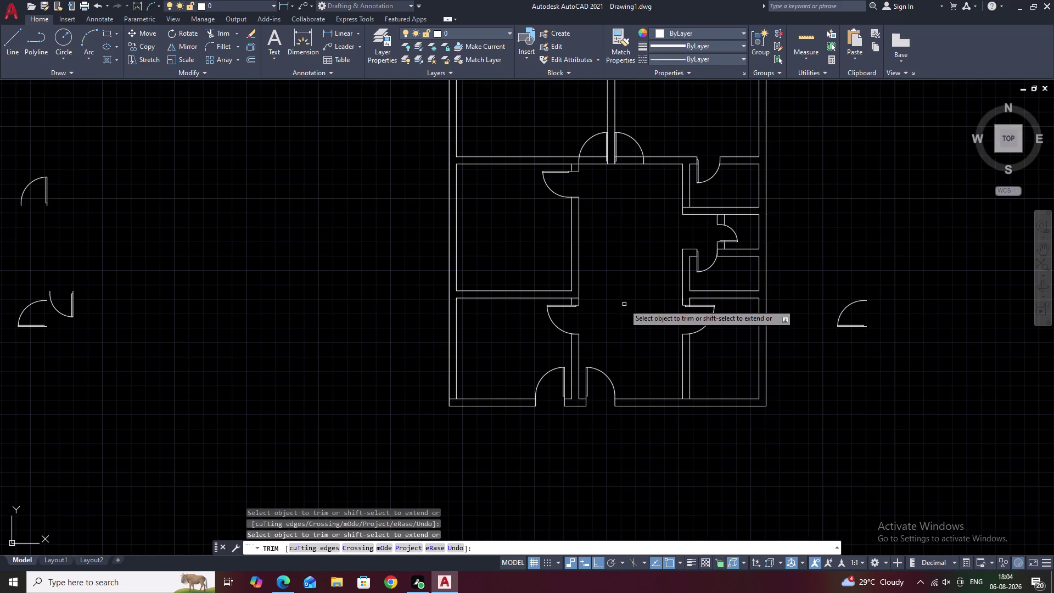
middle_drag(625, 304, 596, 383)
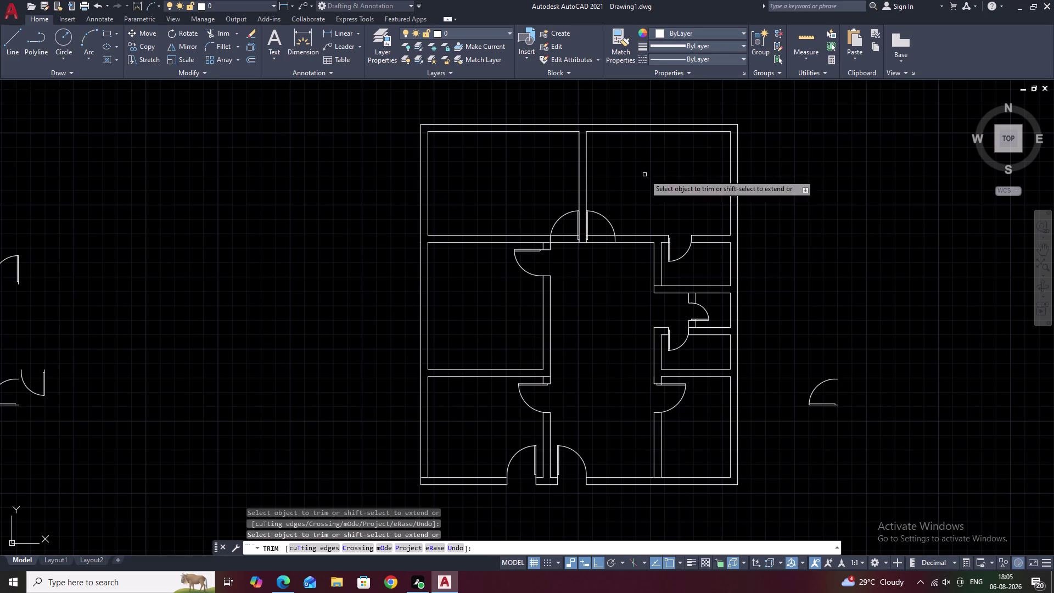
scroll(up, 3)
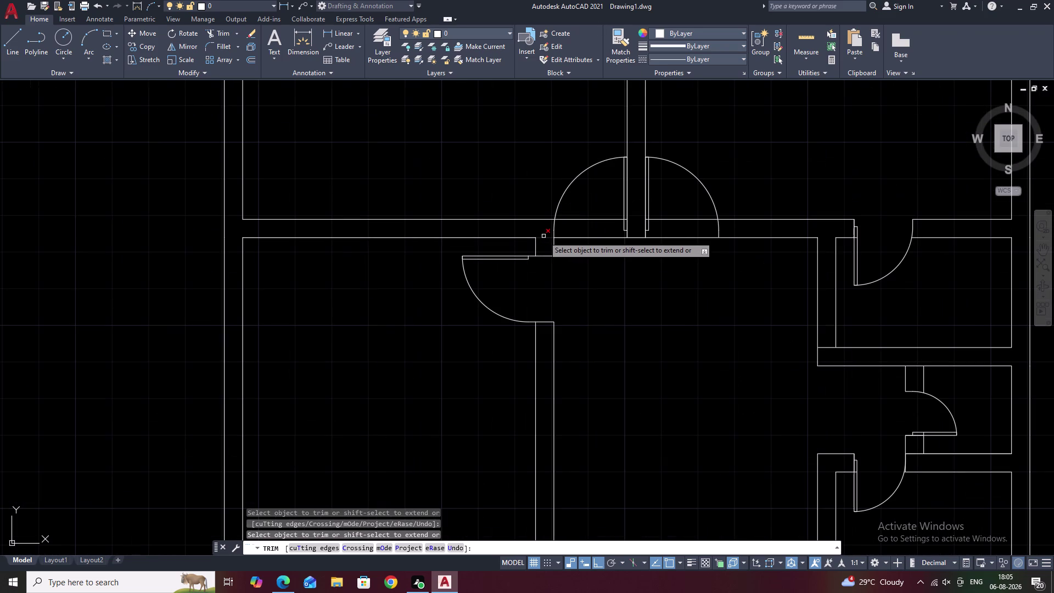
click(543, 236)
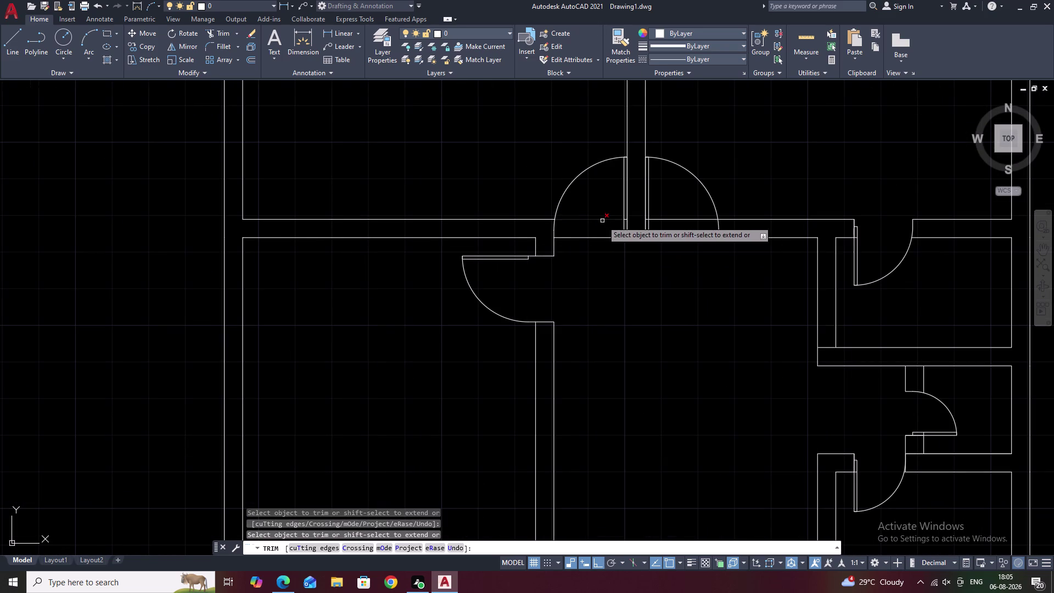
click(602, 221)
click(599, 237)
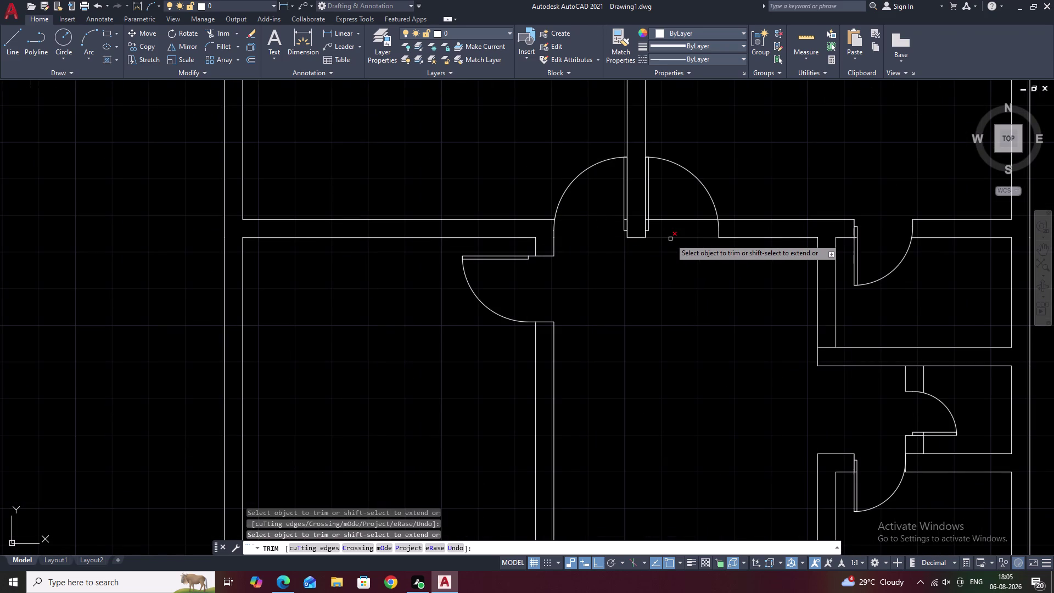
click(671, 238)
click(676, 221)
Trim a wall line at another hallway door and the bottom-left wall corner.
scroll(down, 3)
middle_drag(685, 243, 679, 246)
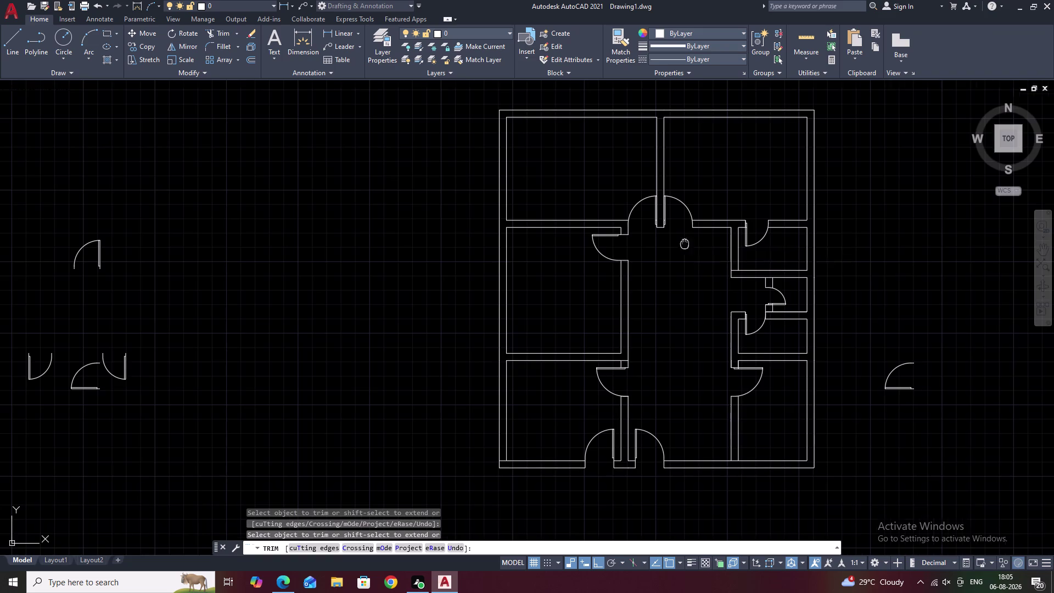
middle_drag(680, 246, 595, 252)
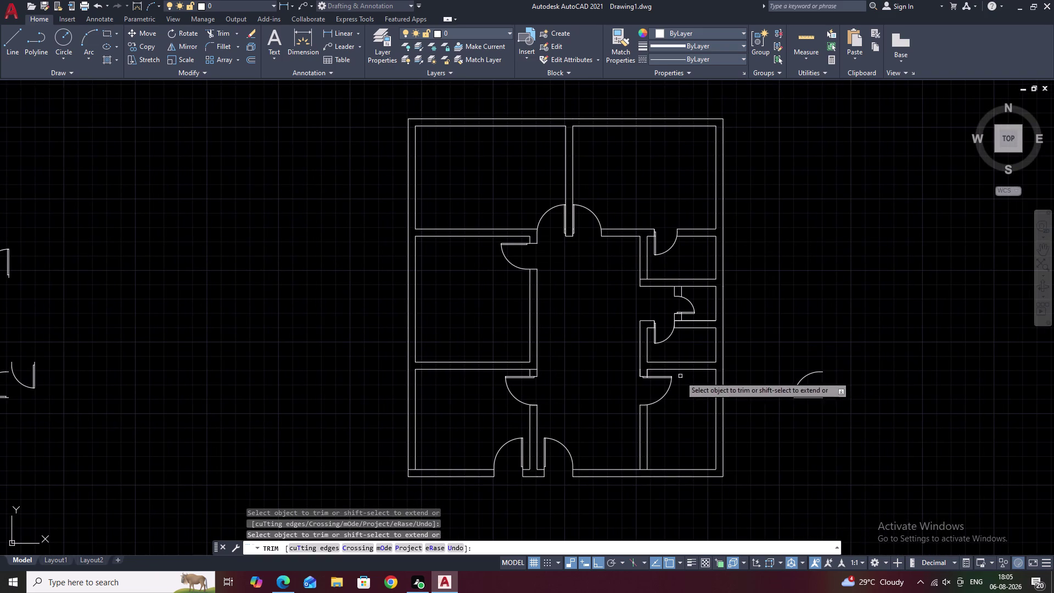
scroll(up, 3)
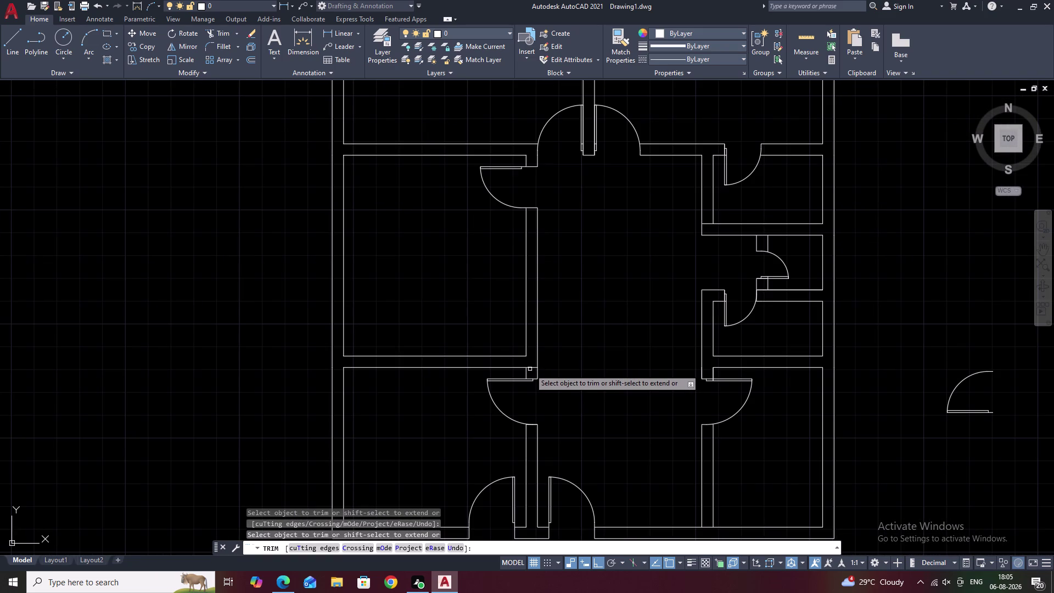
click(530, 368)
scroll(down, 3)
middle_drag(590, 387, 593, 367)
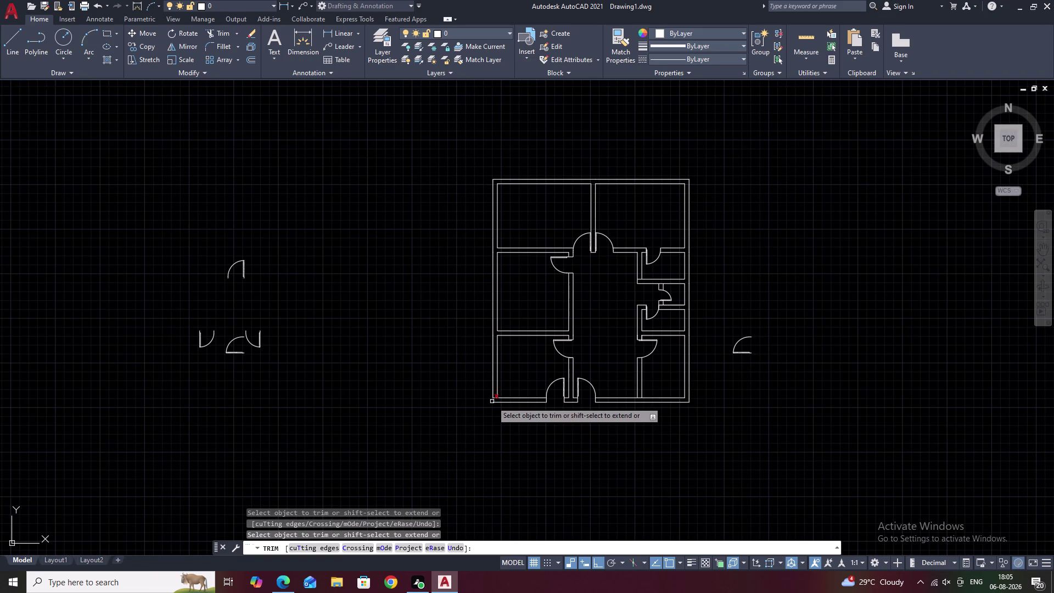
scroll(up, 3)
click(497, 394)
Begin another fence trim across the right side of the plan.
scroll(down, 3)
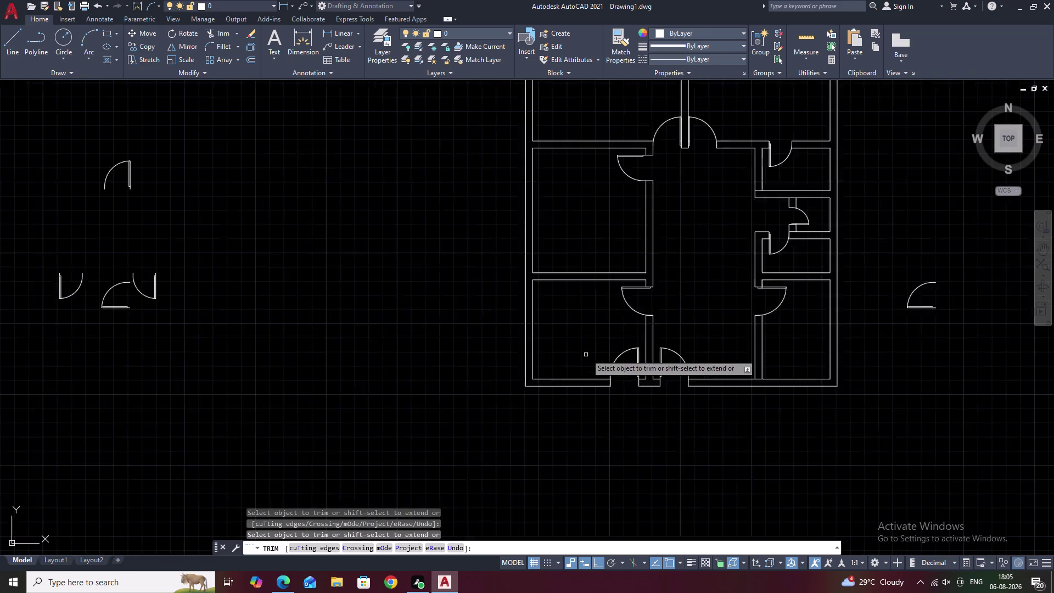
scroll(down, 3)
middle_drag(826, 294, 799, 295)
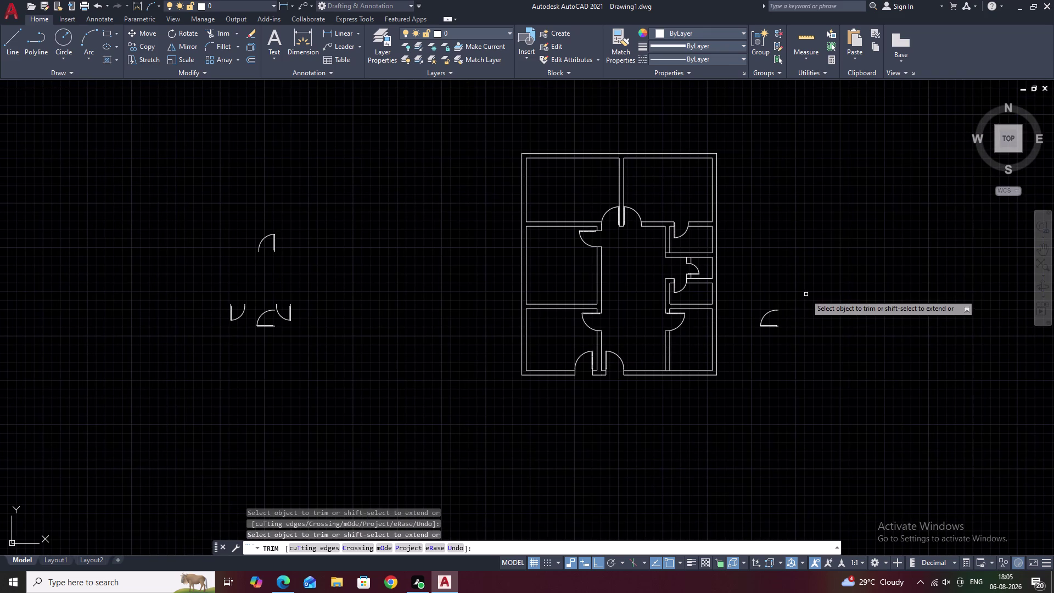
drag(795, 289, 762, 388)
click(762, 388)
right_click(761, 388)
Abandon the fence trim and undo the recent wall trims.
drag(766, 388, 773, 386)
right_drag(766, 388, 773, 387)
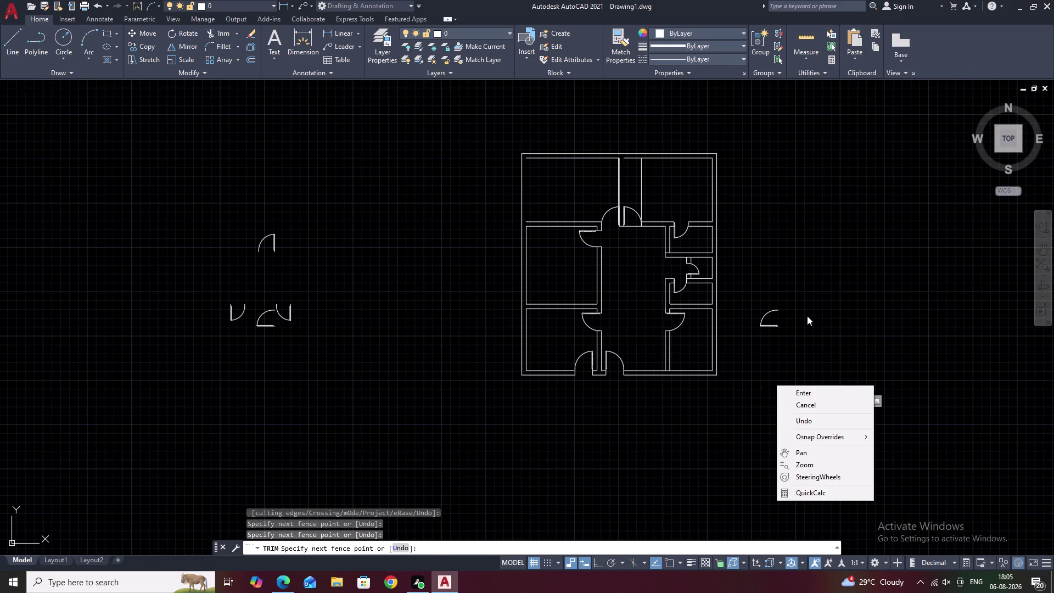
key(Escape)
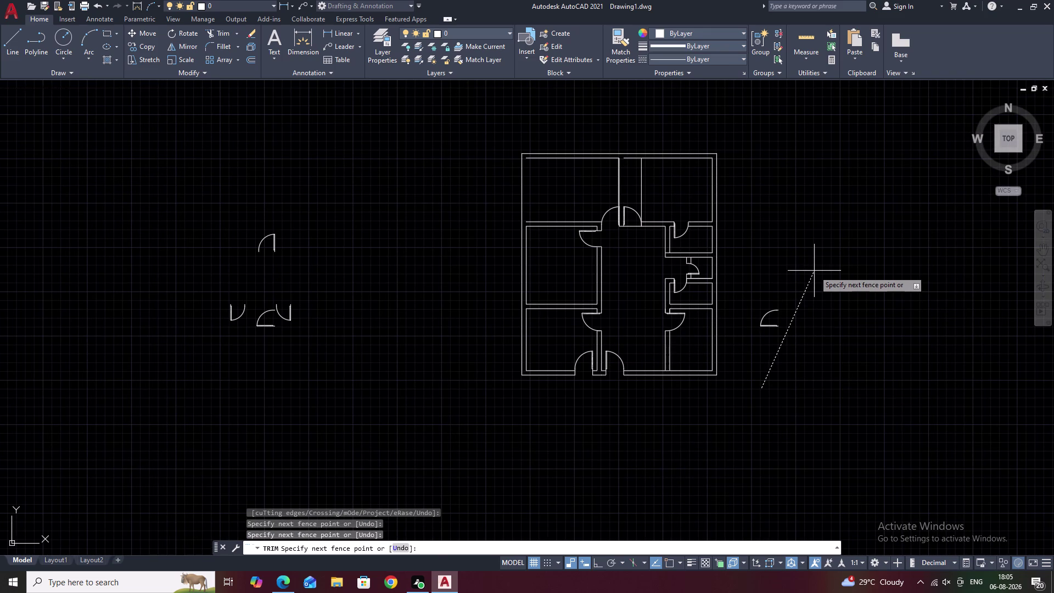
key(ctrl+z)
key(ctrl+z)
key(ctrl+z)
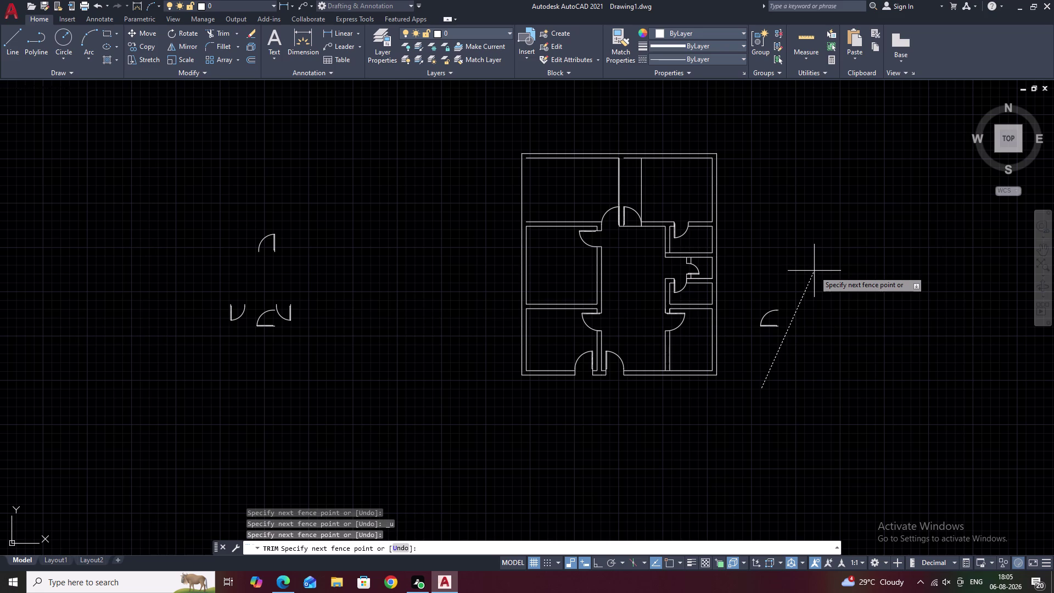
key(Escape)
key(Escape)
key(ctrl+z)
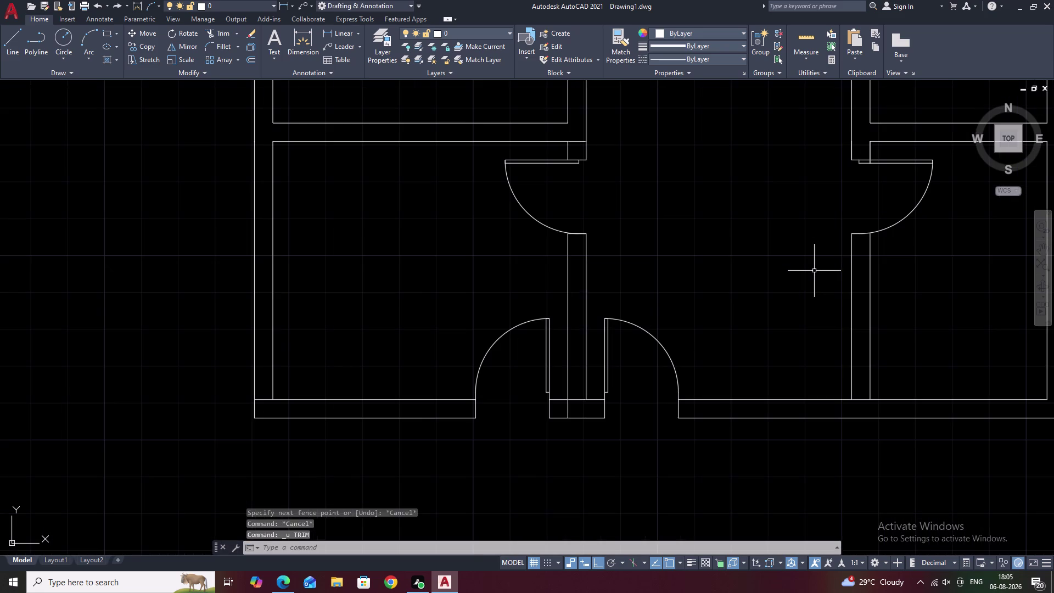
key(ctrl+z)
key(ctrl+z)
Launch a fresh Trim command with TR.
scroll(down, 3)
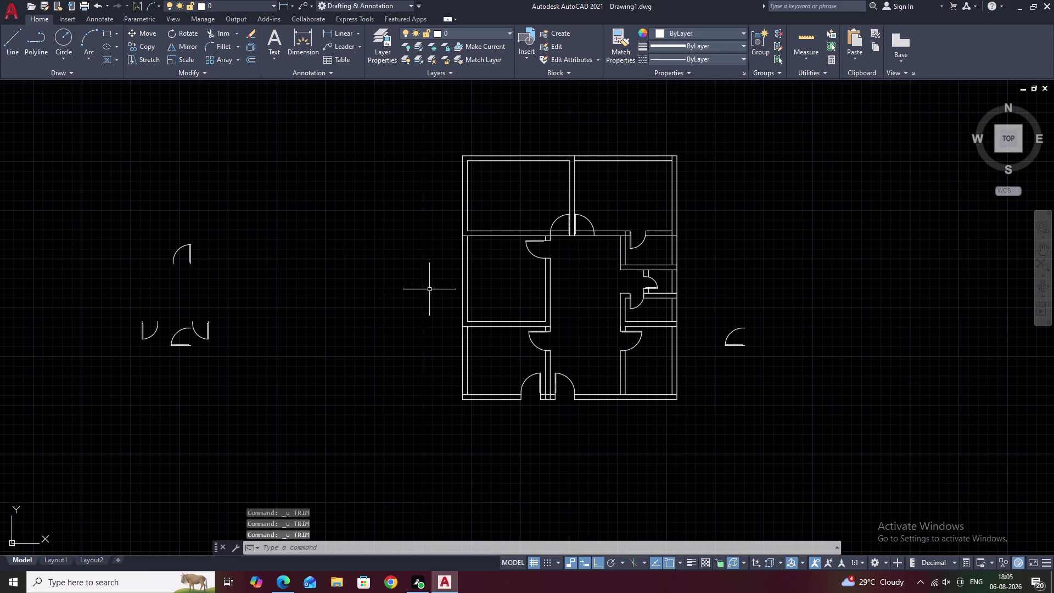
scroll(up, 3)
text(TR)
key(space)
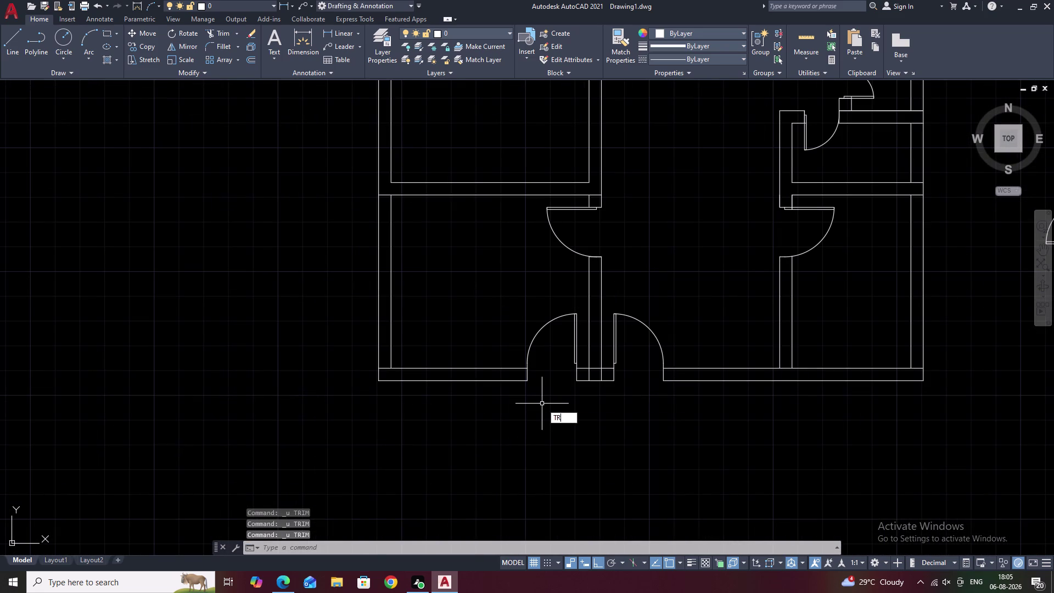
Trim the overlapping wall lines across the front entrance.
click(601, 377)
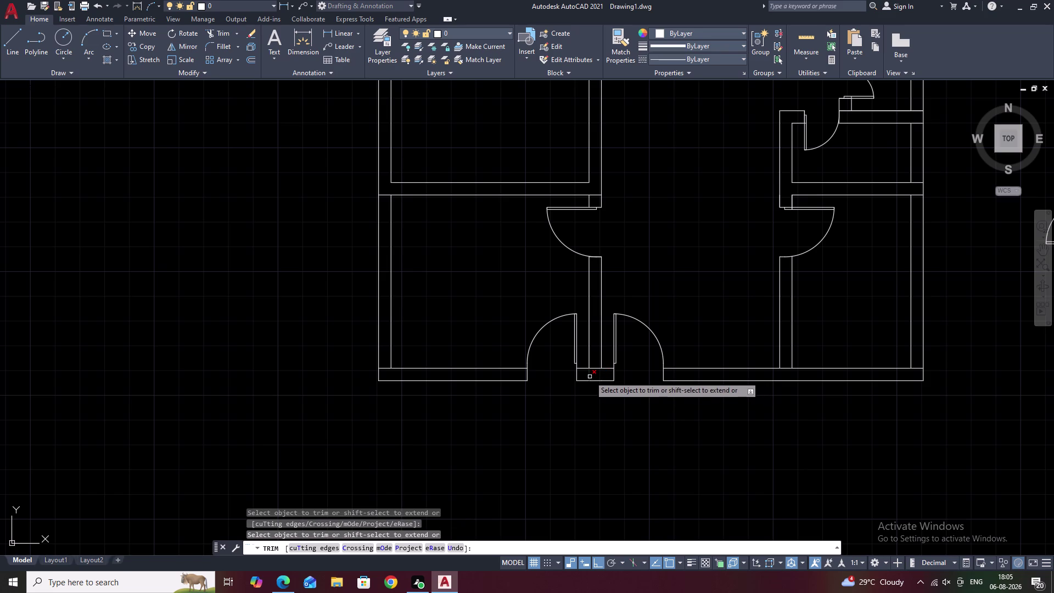
click(590, 376)
click(596, 369)
scroll(down, 3)
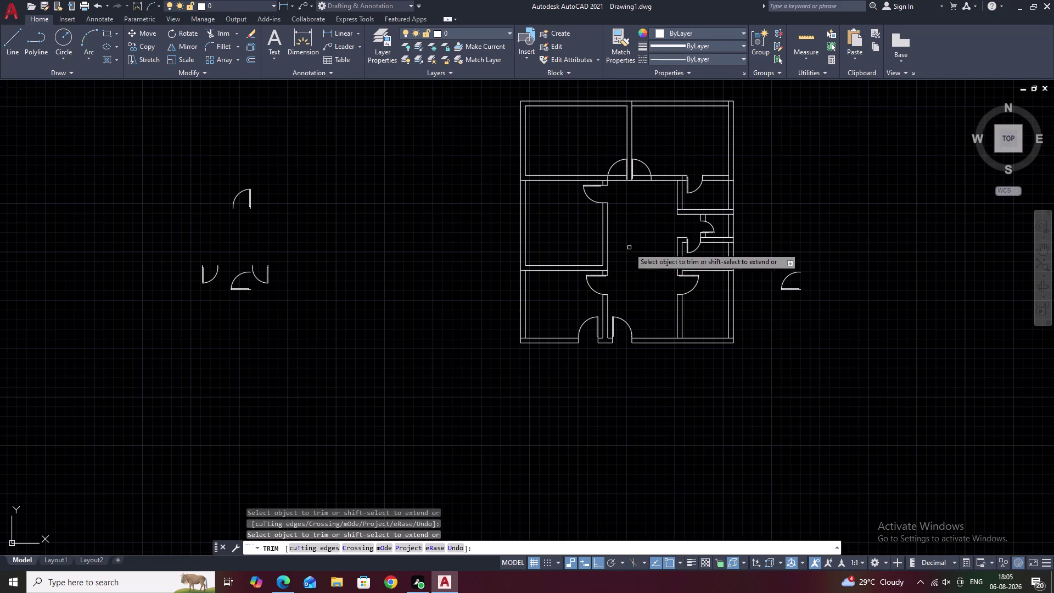
middle_drag(629, 246, 621, 317)
scroll(up, 3)
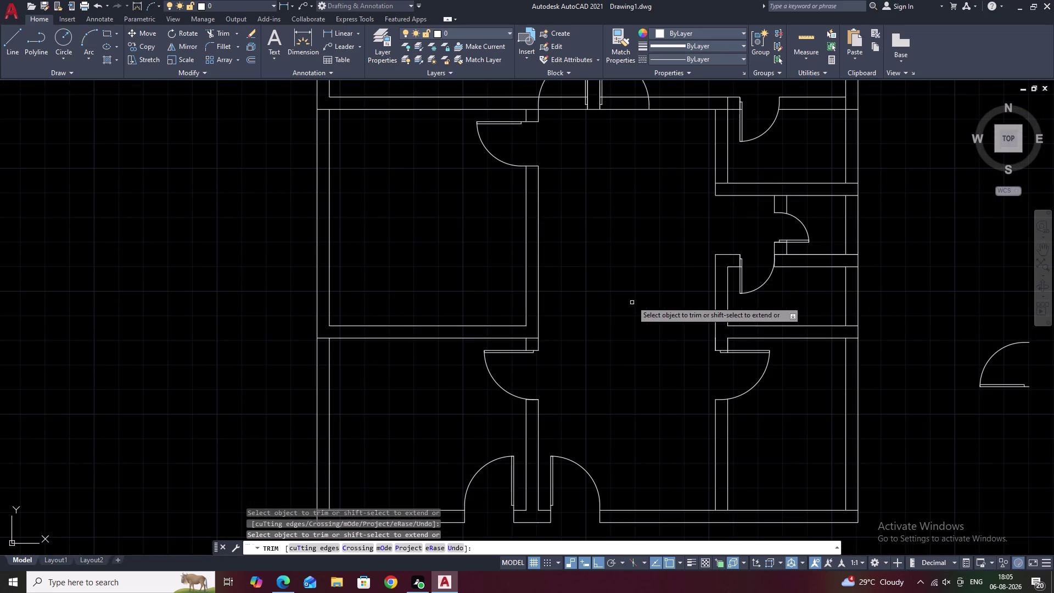
middle_drag(591, 163, 588, 428)
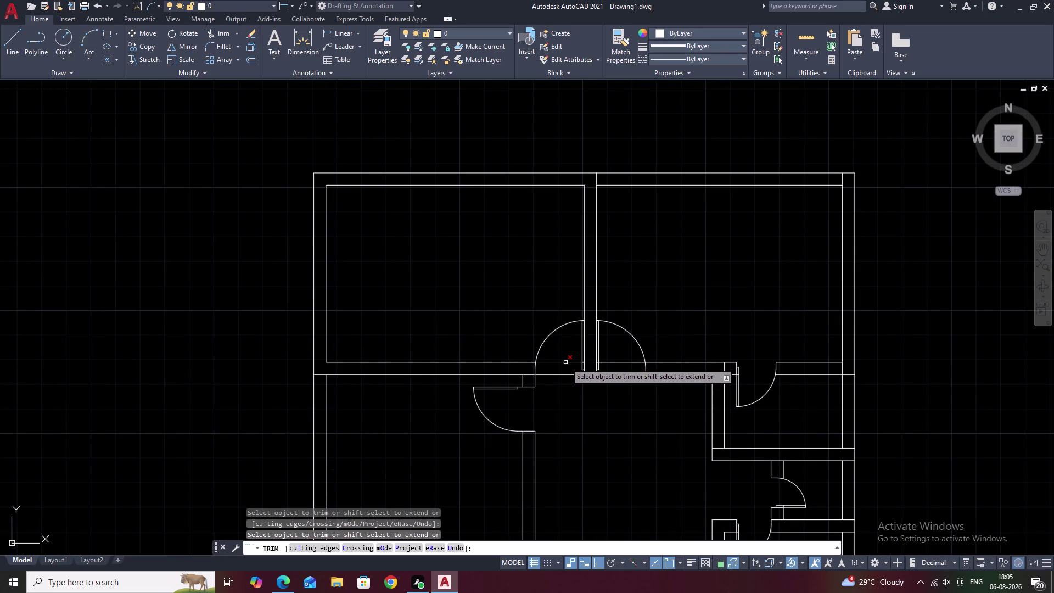
Trim wall lines in the upper, left and right doorways and at the top junction.
click(566, 363)
click(564, 376)
click(612, 374)
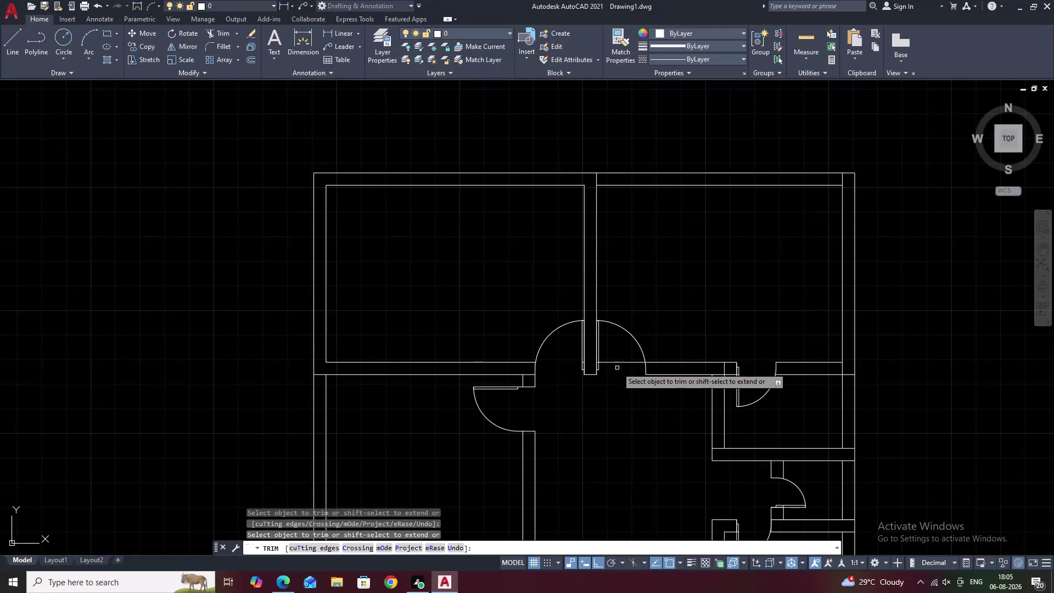
click(617, 361)
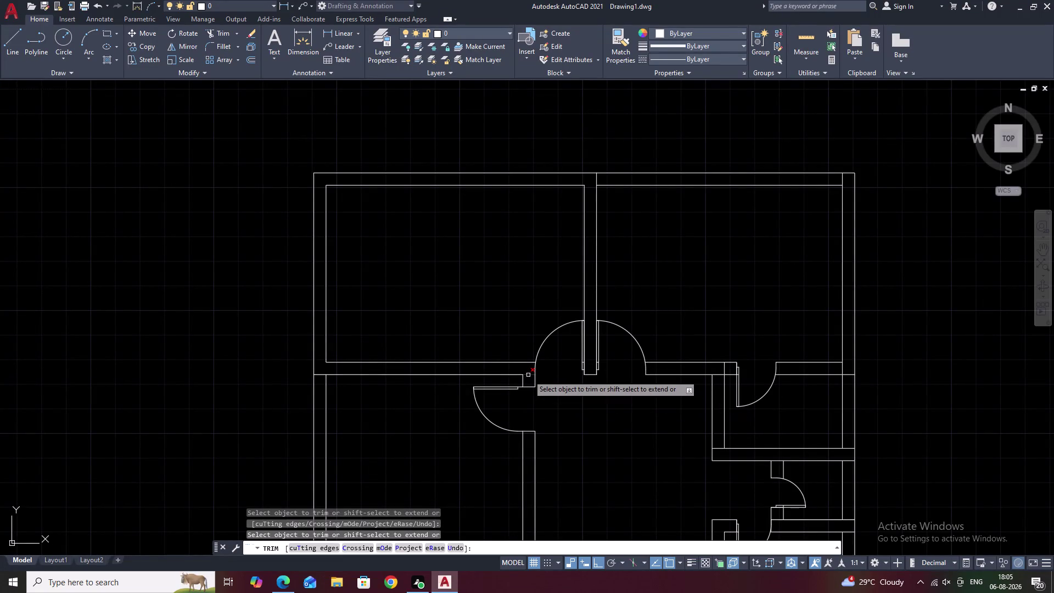
click(528, 375)
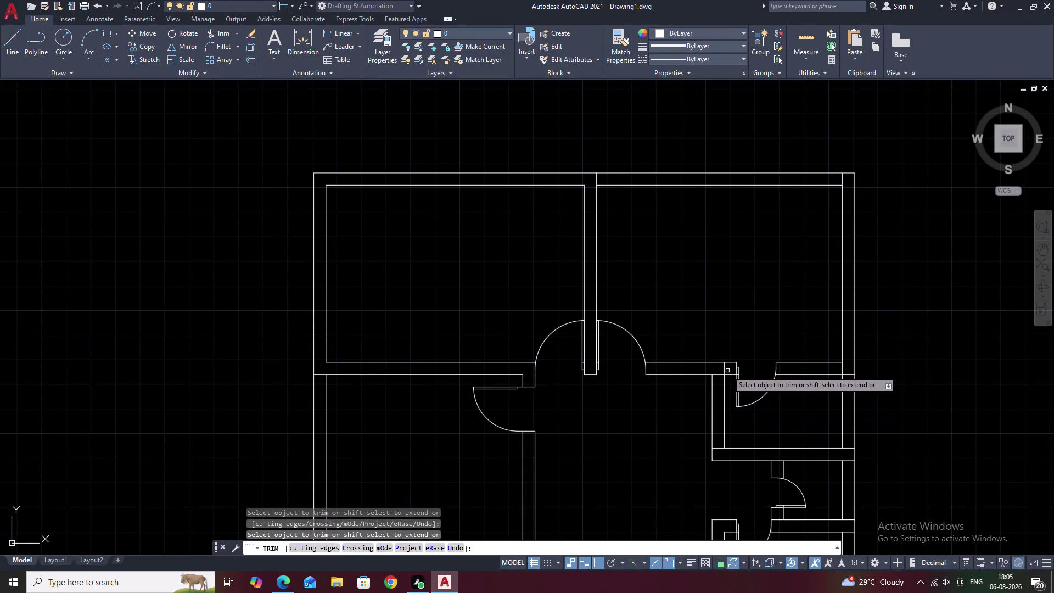
click(723, 369)
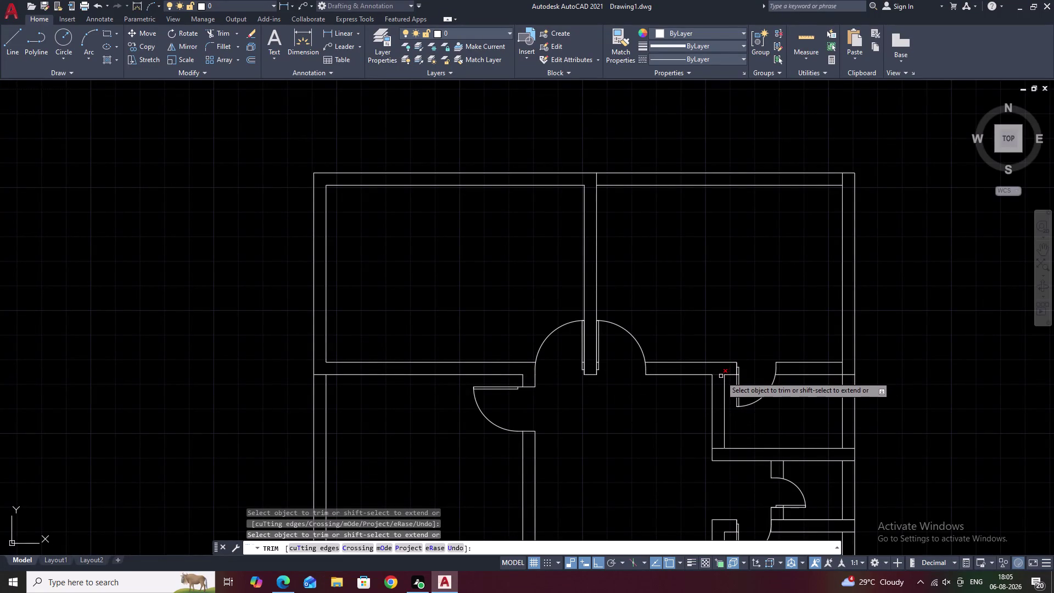
click(721, 376)
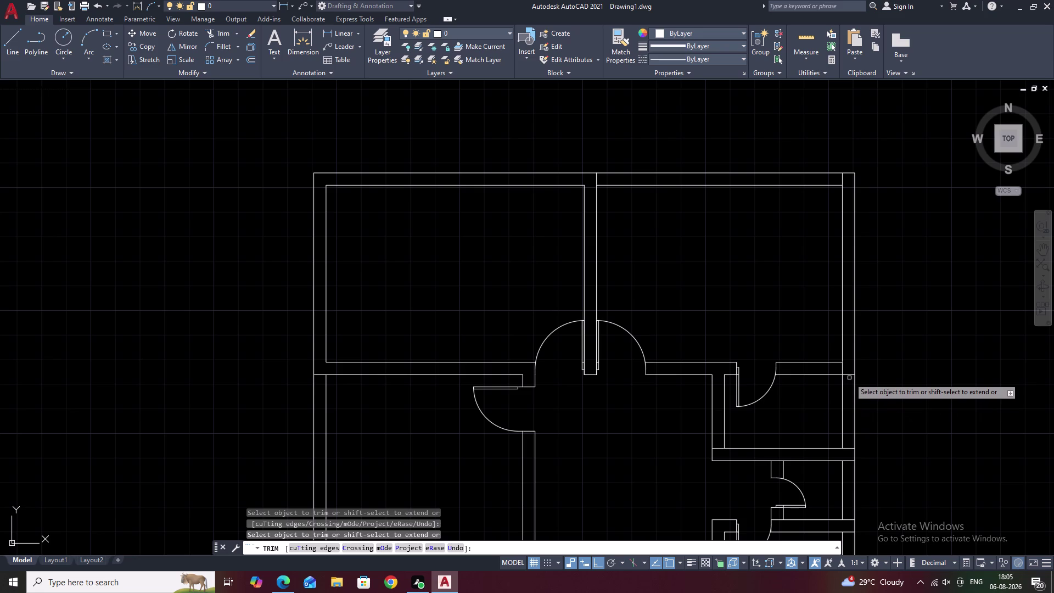
click(850, 375)
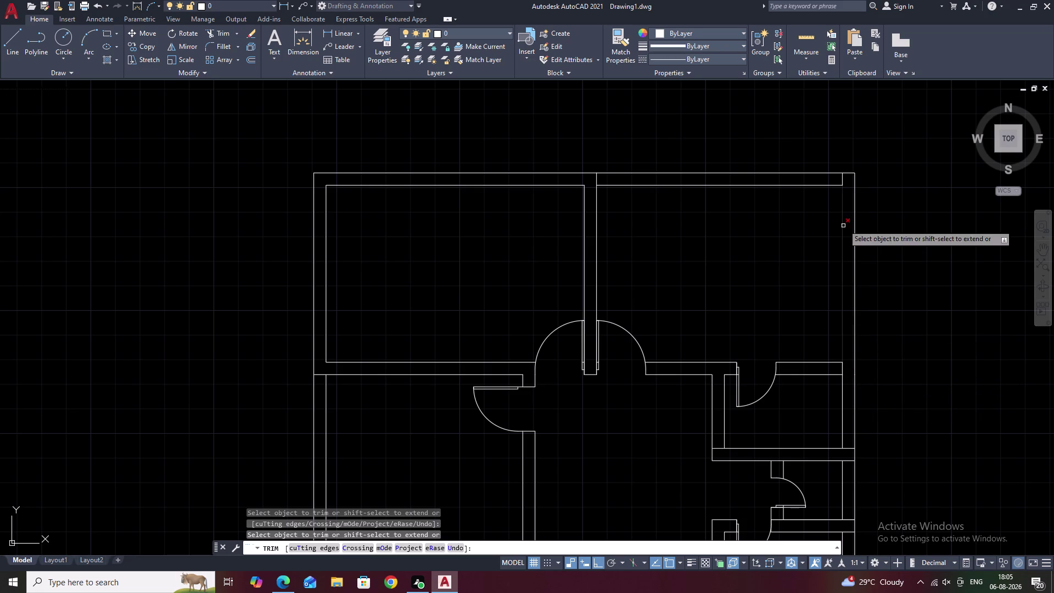
click(842, 179)
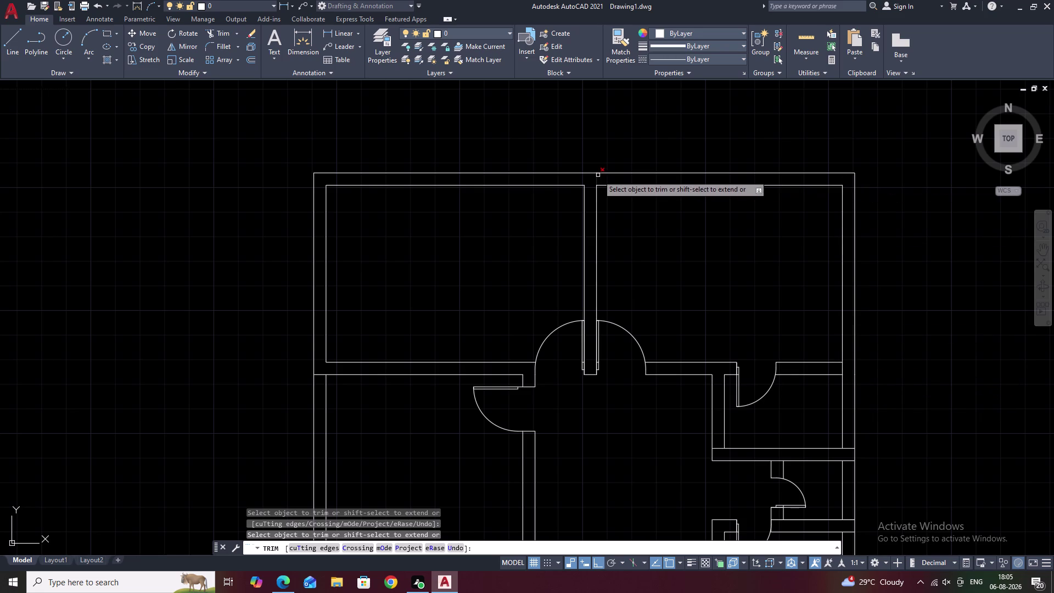
click(598, 178)
Trim the lines where interior walls meet the exterior wall in the right-side rooms.
scroll(down, 3)
middle_drag(690, 248, 650, 189)
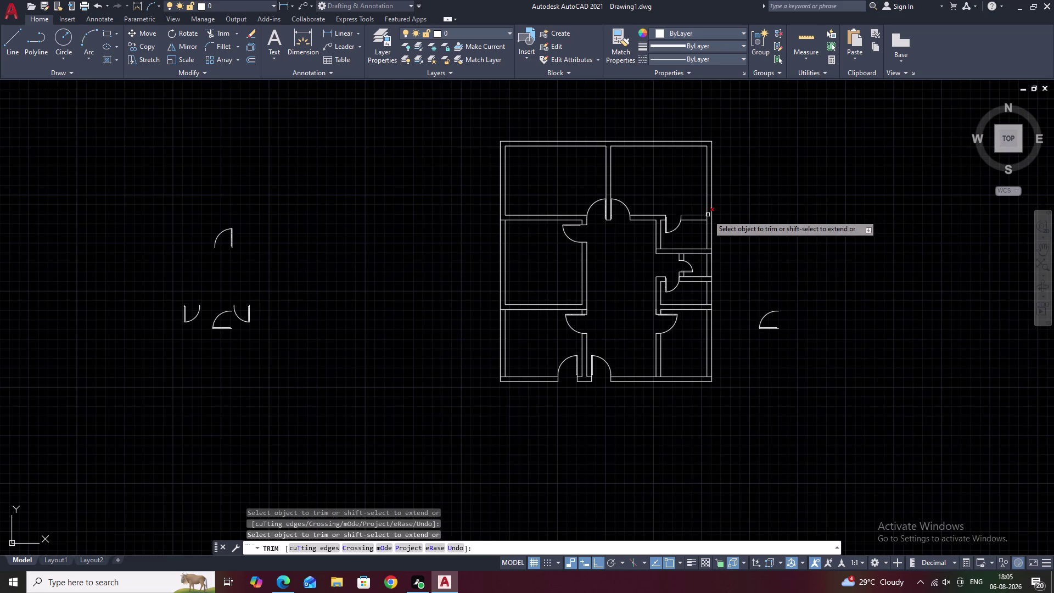
scroll(up, 3)
scroll(up, 3)
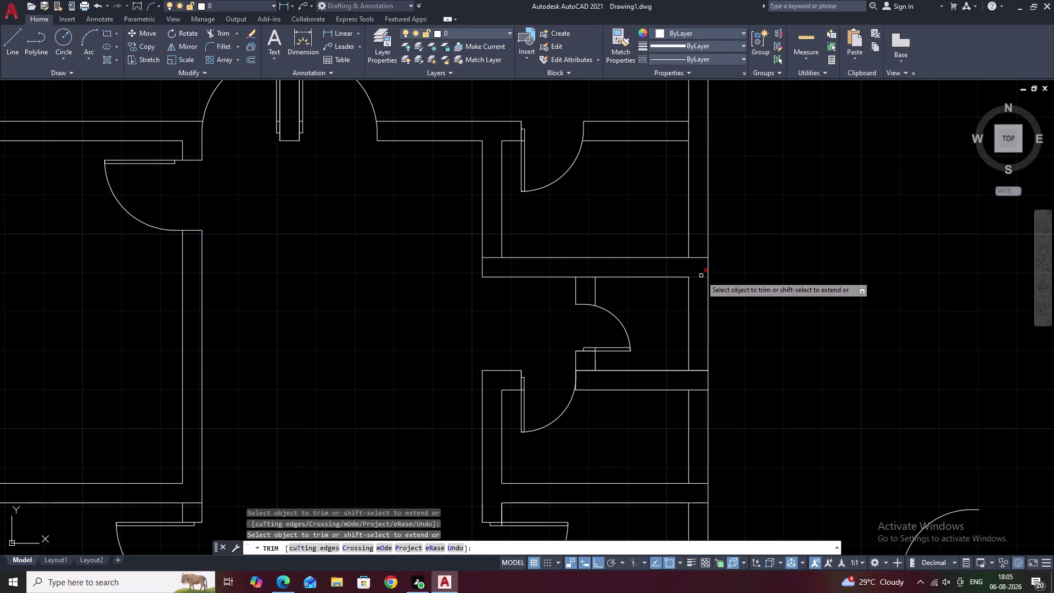
click(702, 276)
click(701, 257)
click(699, 371)
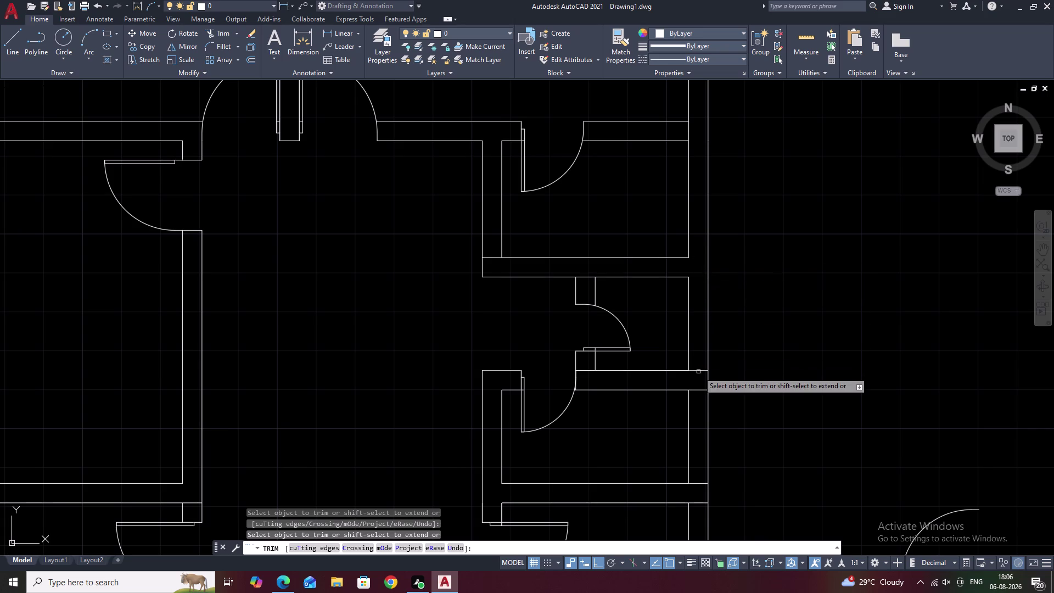
click(697, 392)
click(700, 369)
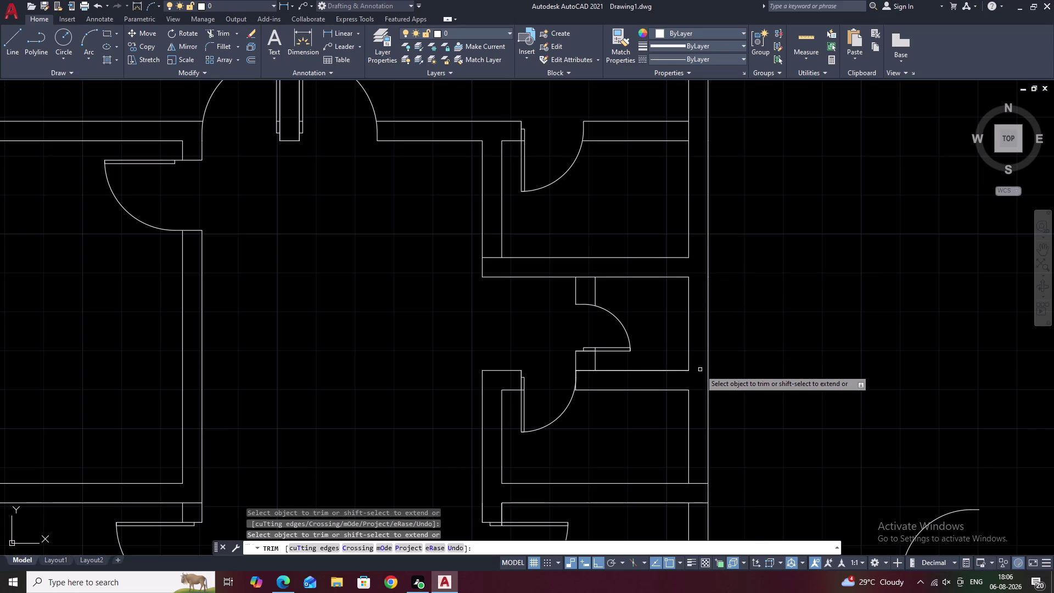
Trim the right-side wall junction and the bottom-right corner lines.
scroll(down, 3)
middle_drag(726, 407, 722, 344)
scroll(up, 3)
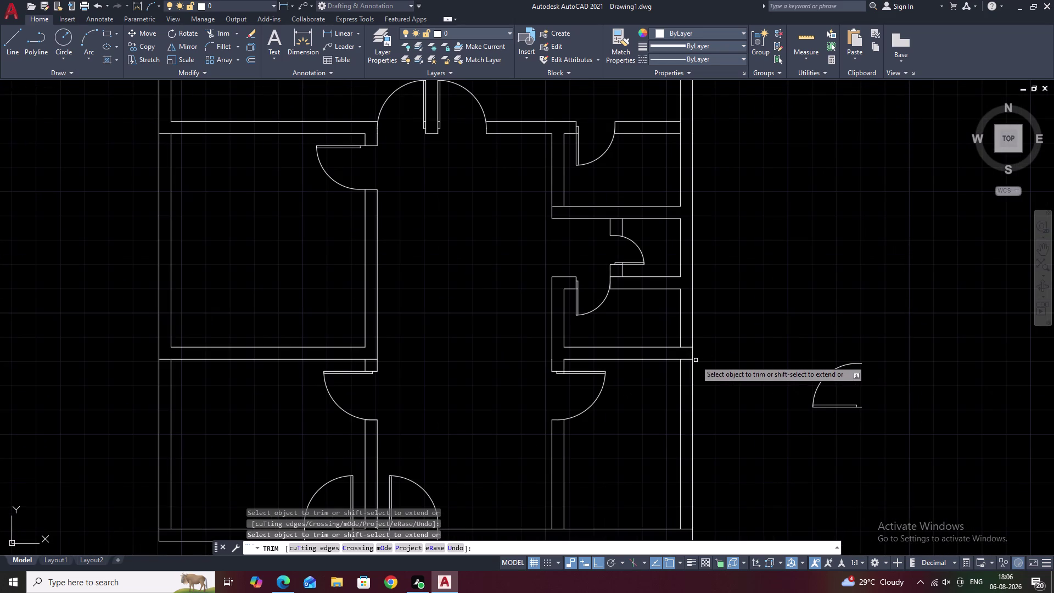
click(688, 360)
click(687, 346)
scroll(down, 3)
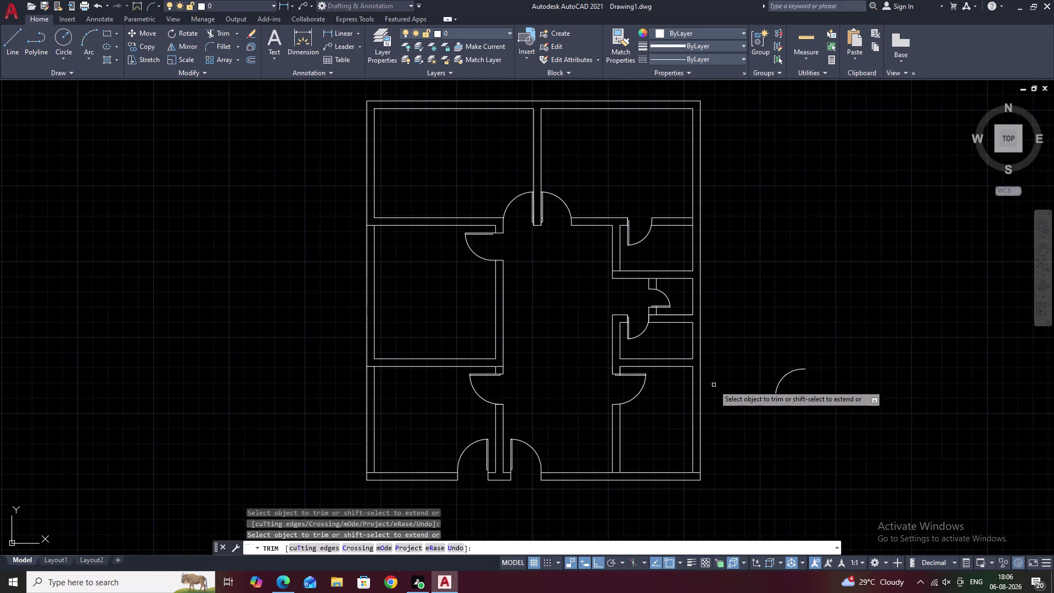
middle_drag(719, 405, 720, 296)
scroll(up, 3)
click(695, 358)
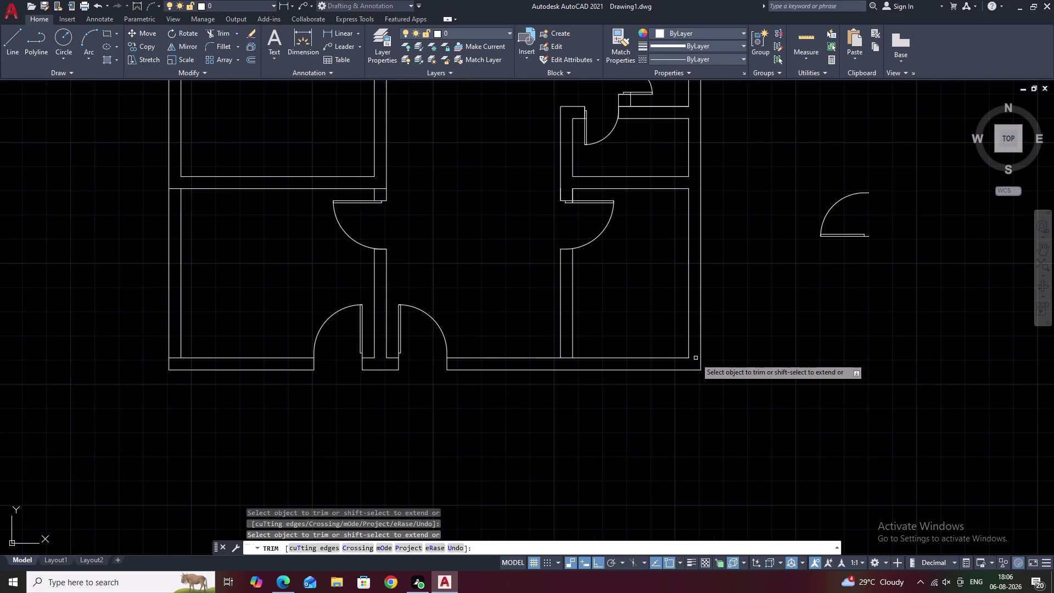
Abandon a fence trim and undo the previous round of trimming.
middle_drag(279, 386, 731, 473)
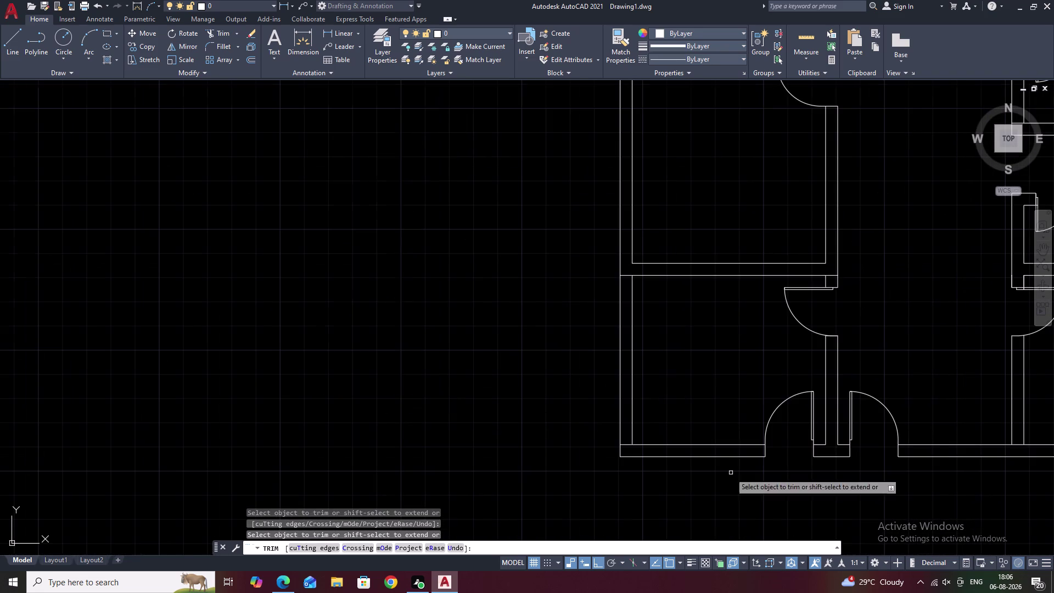
click(626, 272)
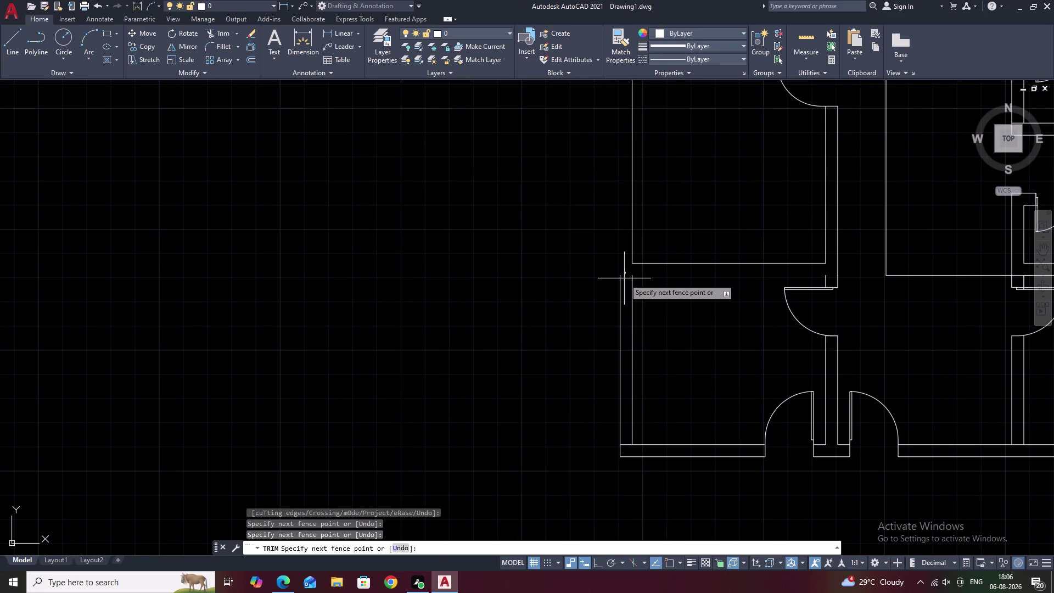
key(ctrl+z)
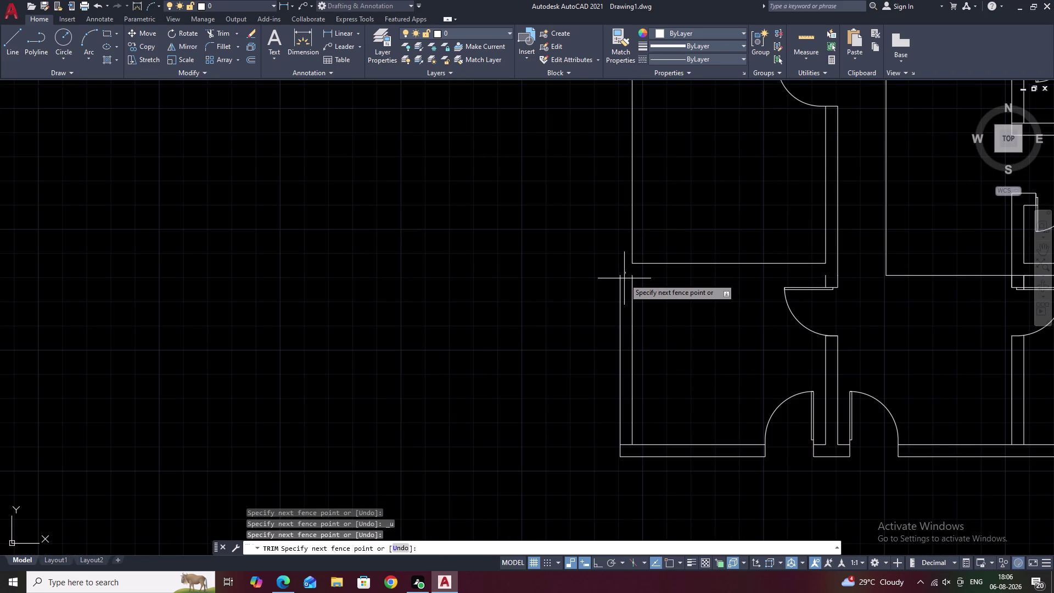
key(ctrl+z)
key(Escape)
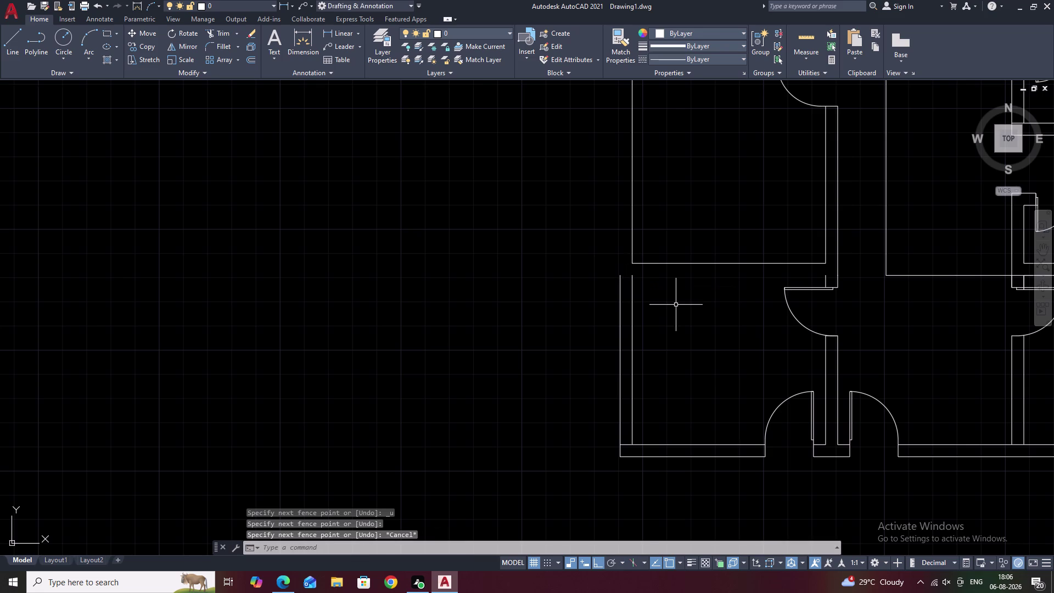
key(ctrl+z)
scroll(down, 3)
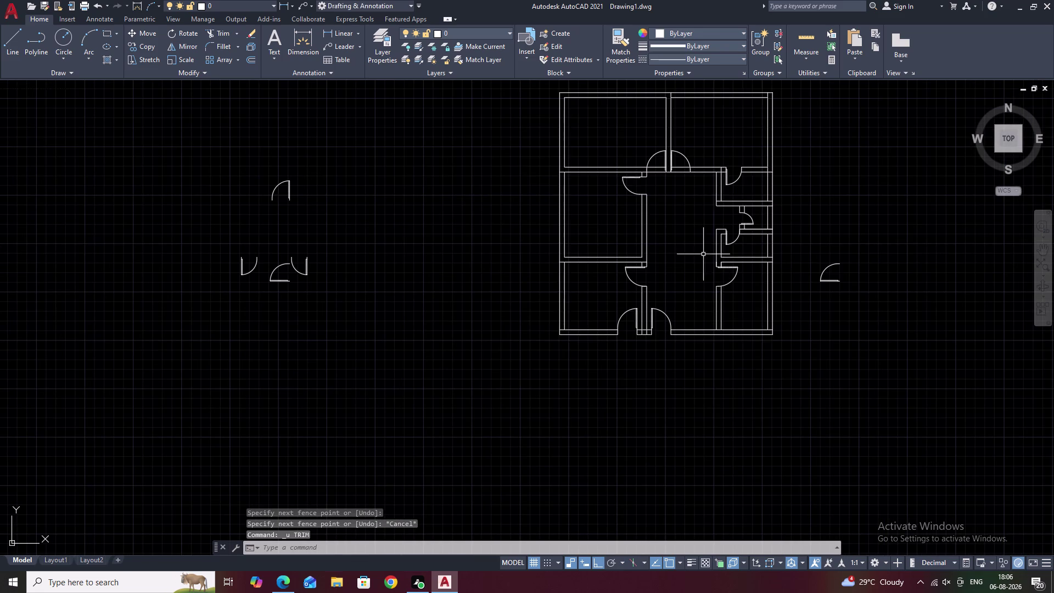
middle_drag(700, 146, 649, 242)
scroll(up, 3)
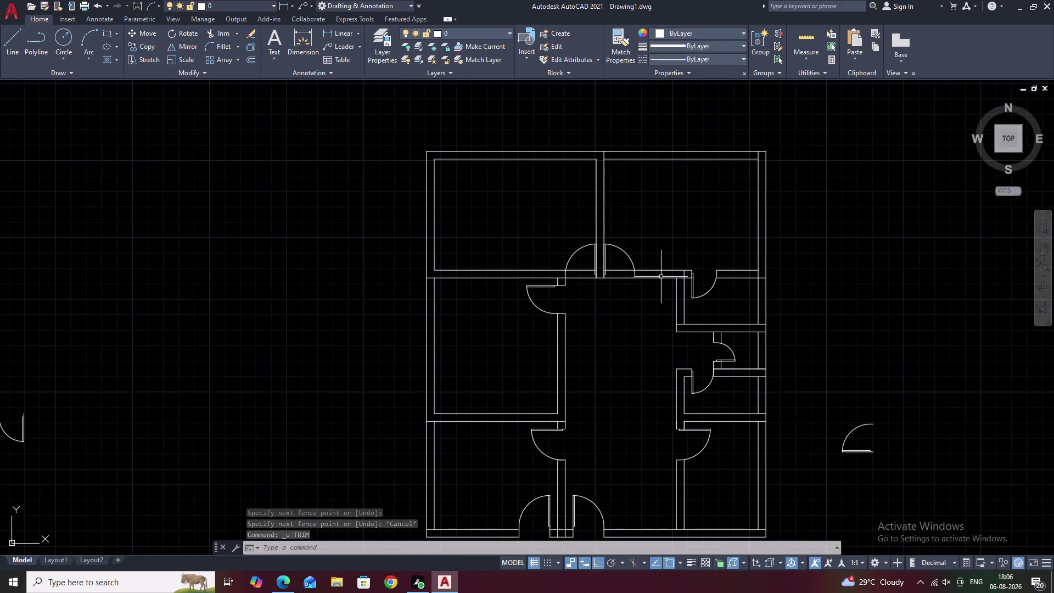
Restart TRIM and clean the upper central doorway lines out to the left exterior wall.
text(TR)
key(space)
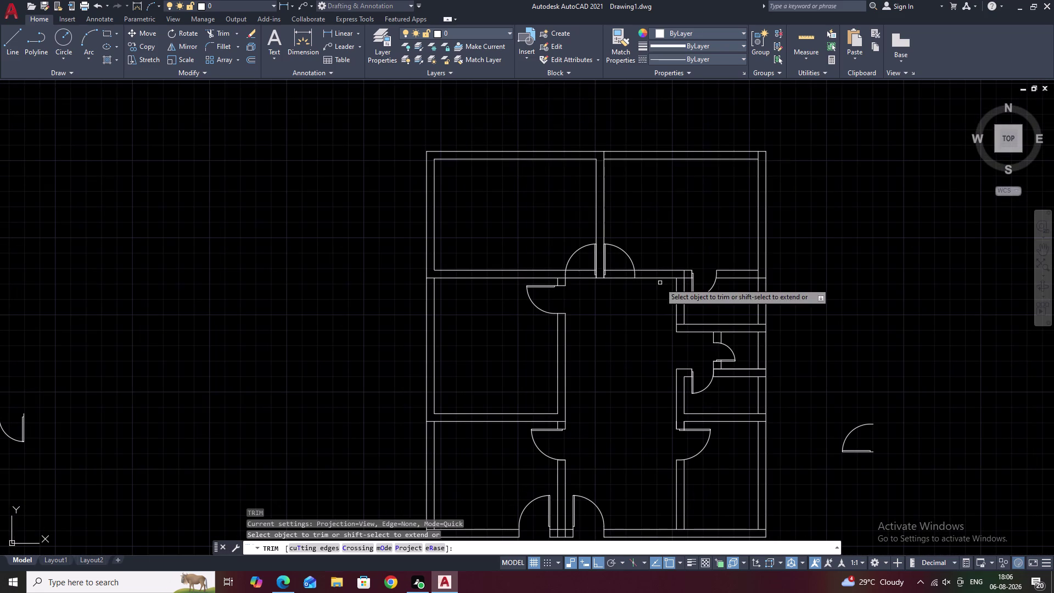
click(584, 271)
click(584, 277)
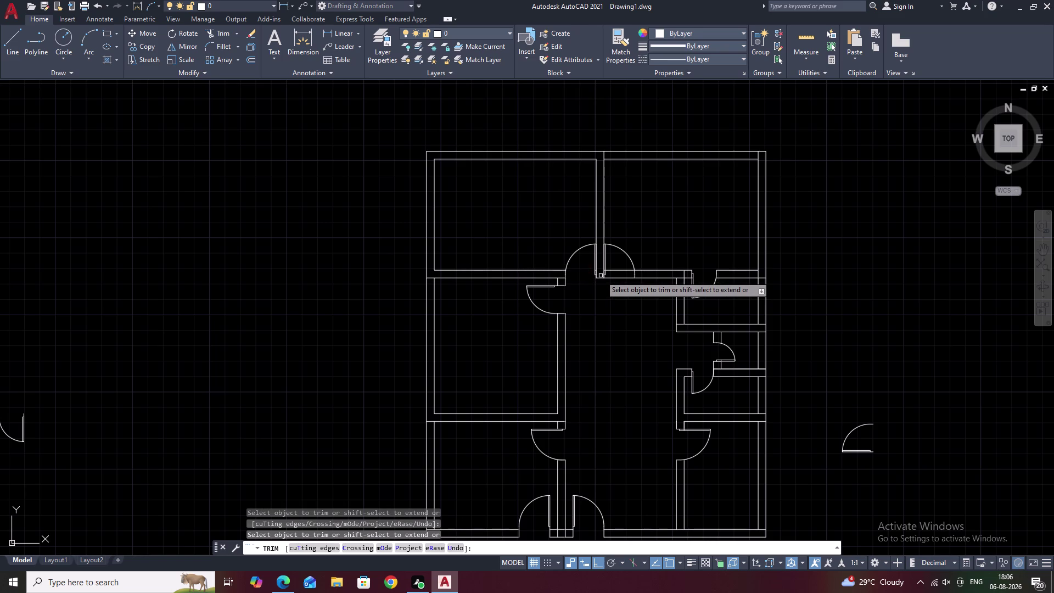
click(614, 277)
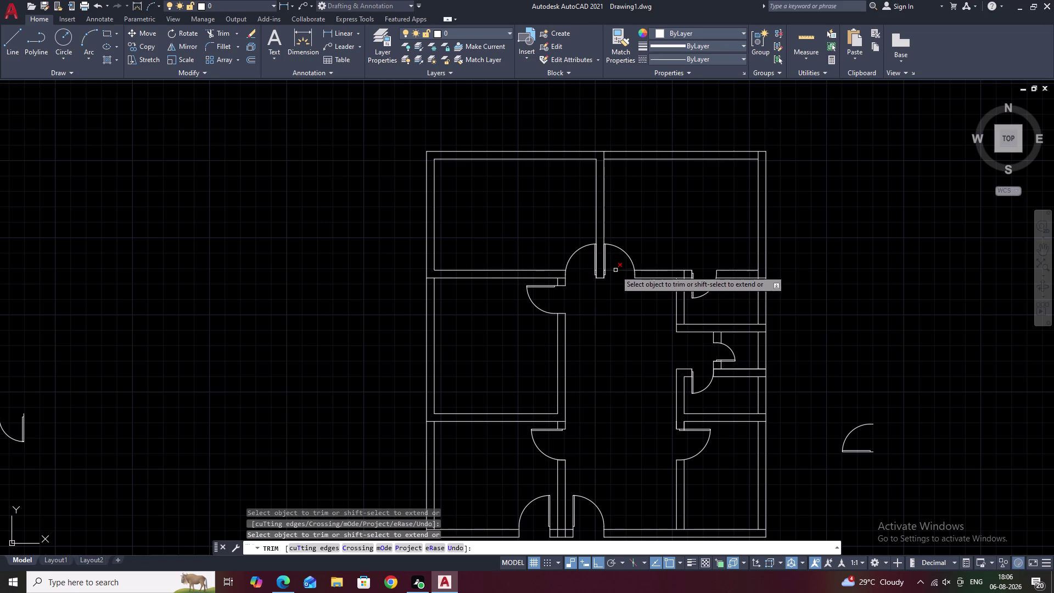
click(615, 270)
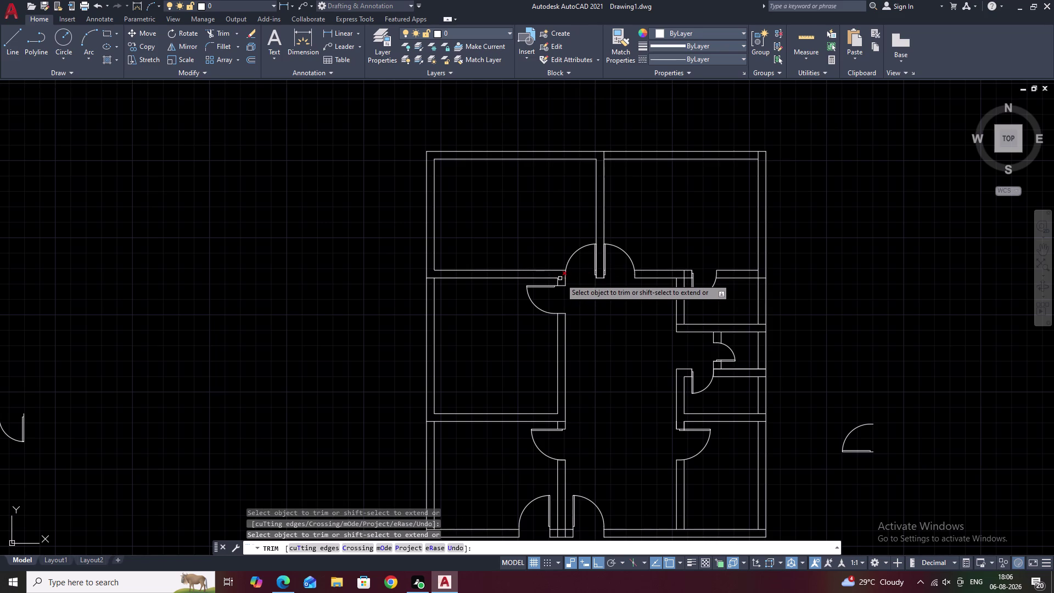
click(561, 279)
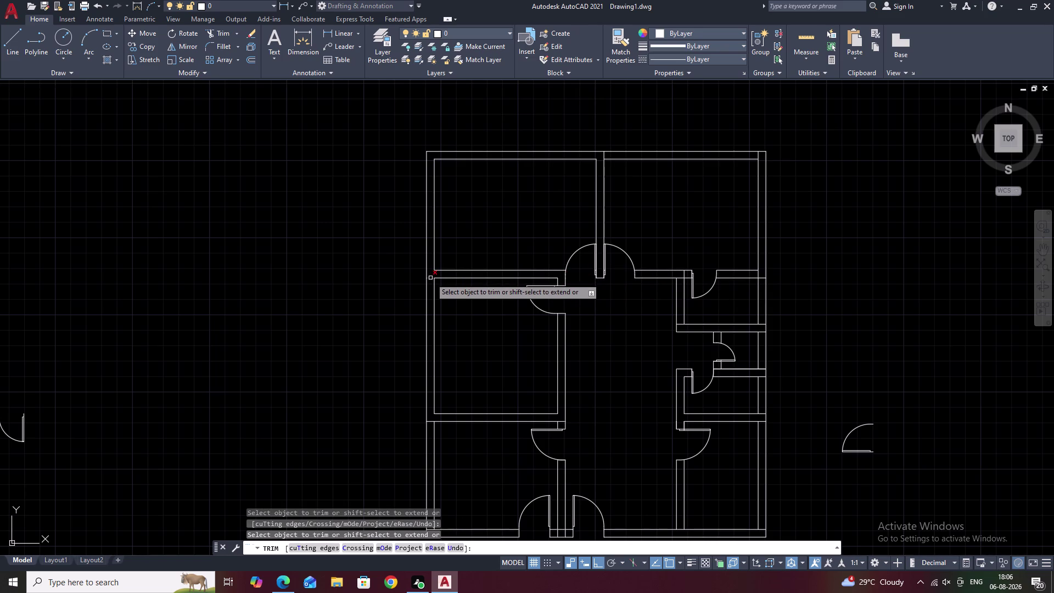
click(431, 278)
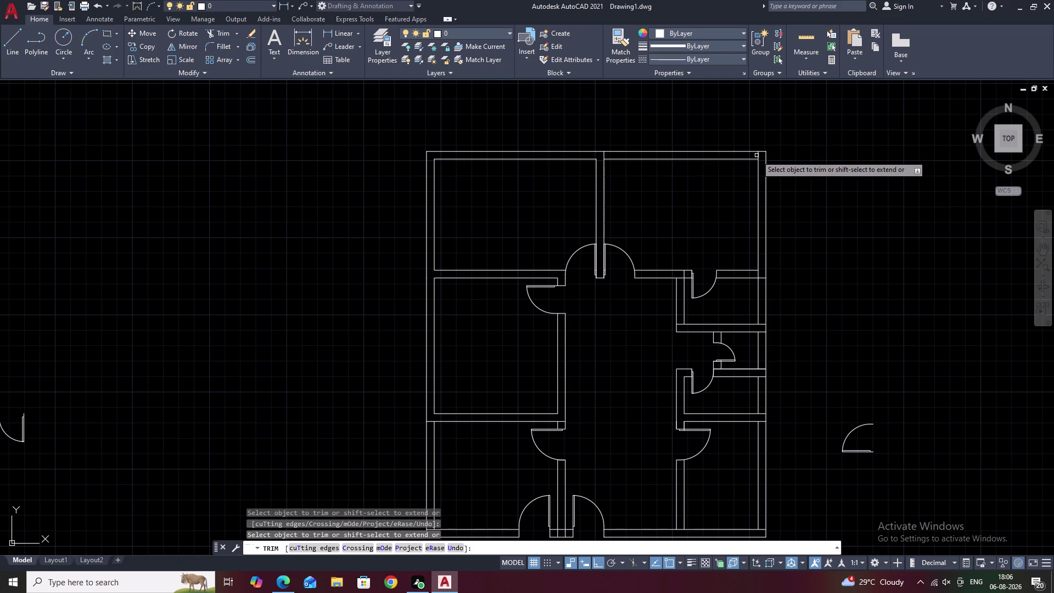
Trim wall line ends in the top-right room and along the right exterior wall junctions.
click(759, 156)
click(604, 155)
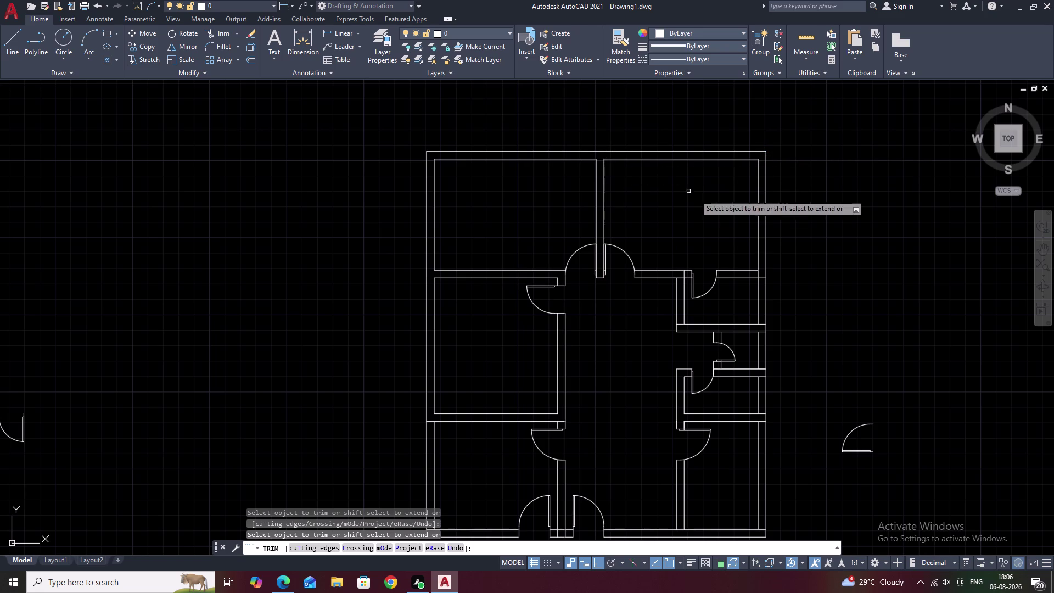
click(763, 279)
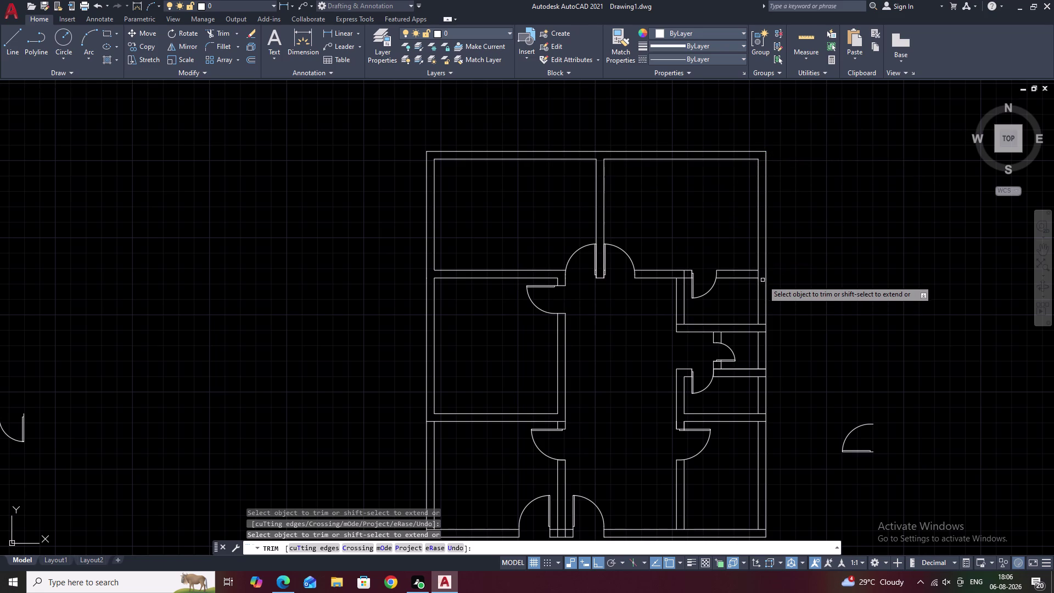
click(758, 275)
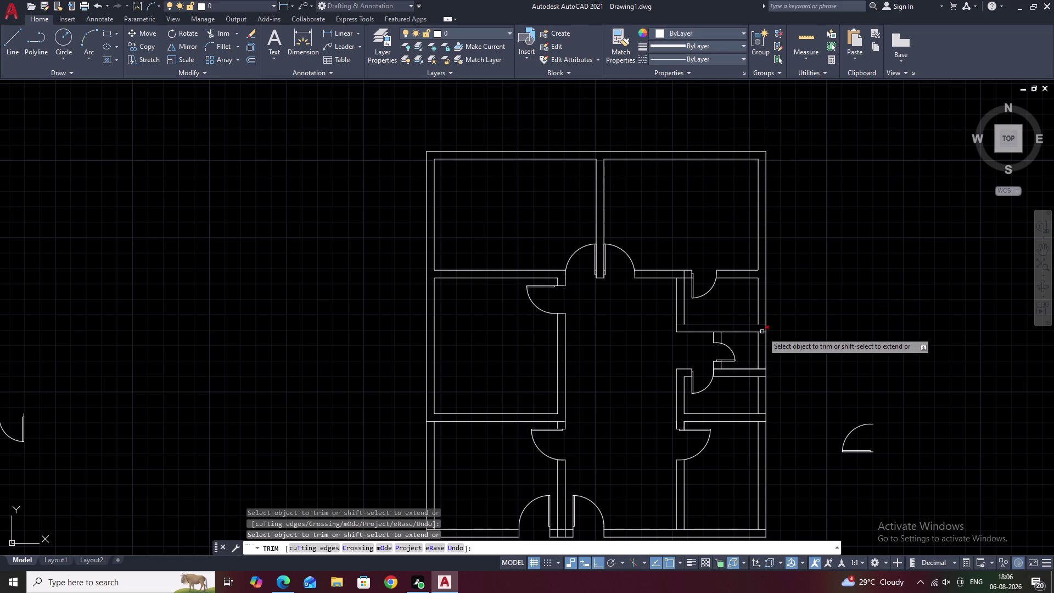
click(763, 331)
click(764, 323)
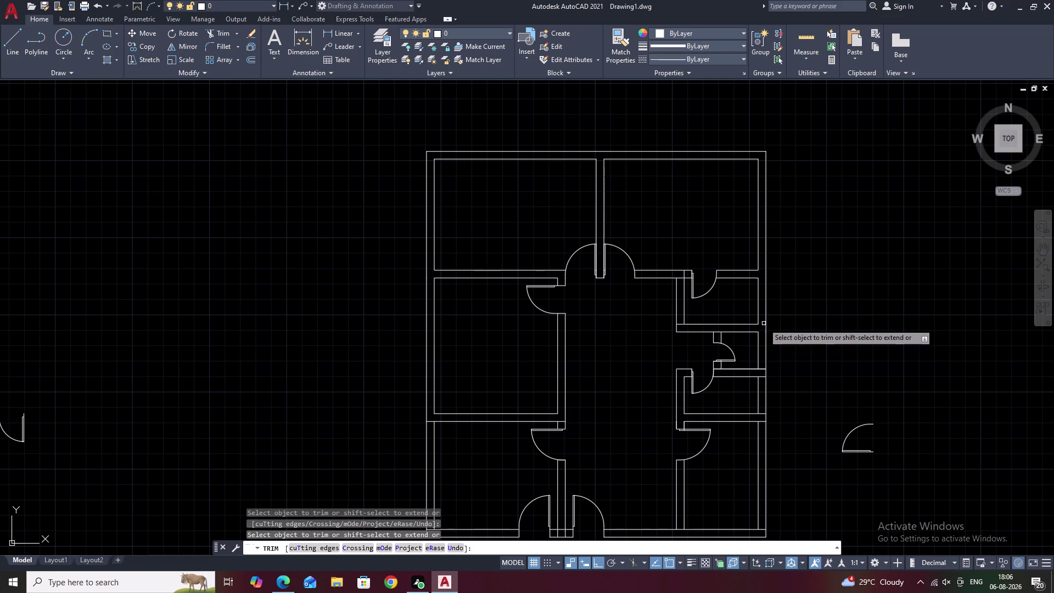
click(763, 378)
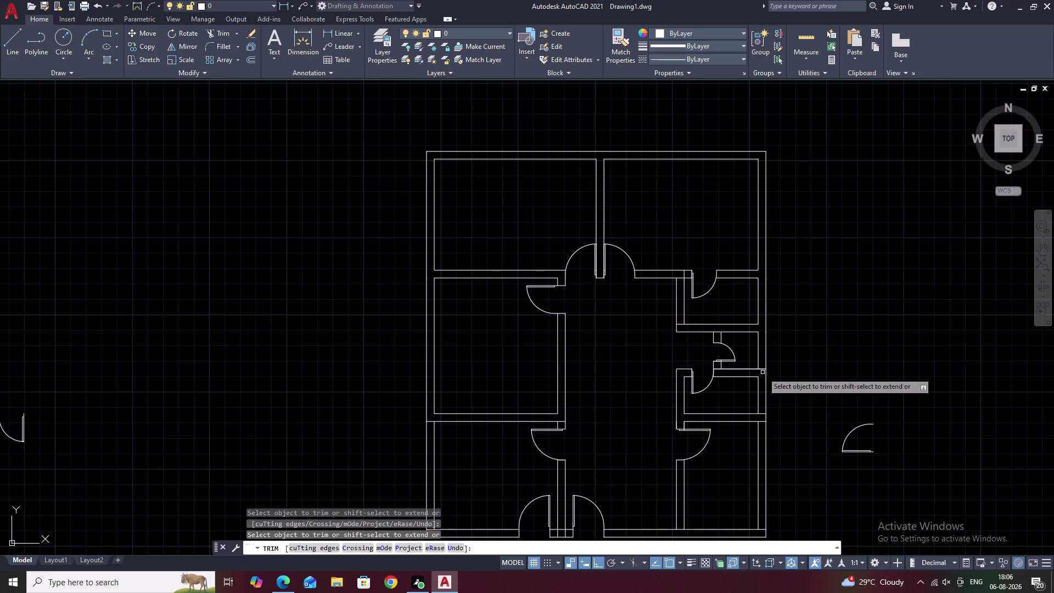
click(763, 370)
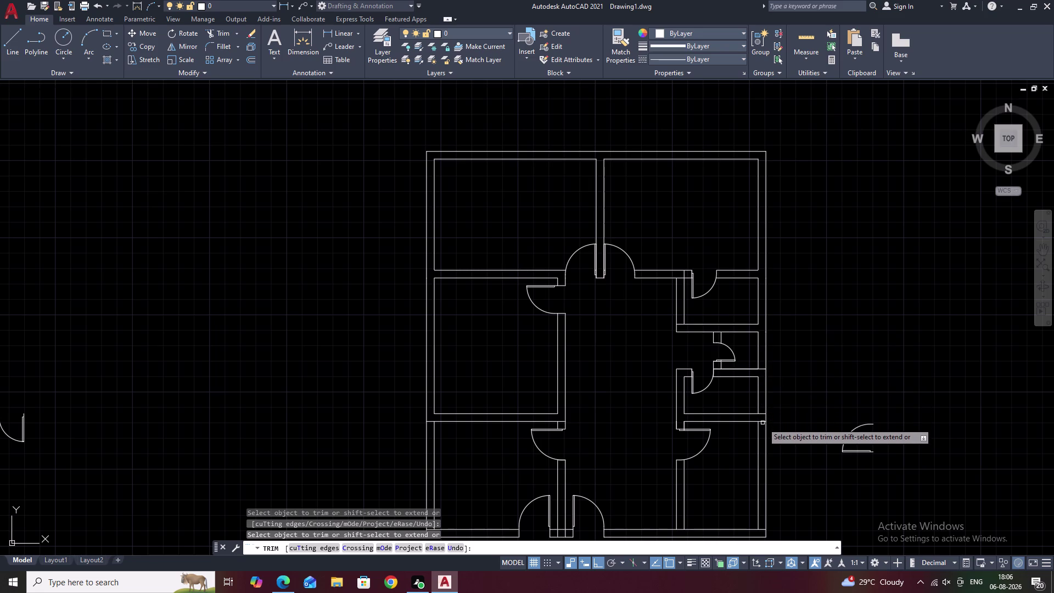
click(762, 422)
click(761, 415)
Trim the bottom corners, entrance doorway lines and left-side wall junctions.
middle_drag(822, 479, 791, 383)
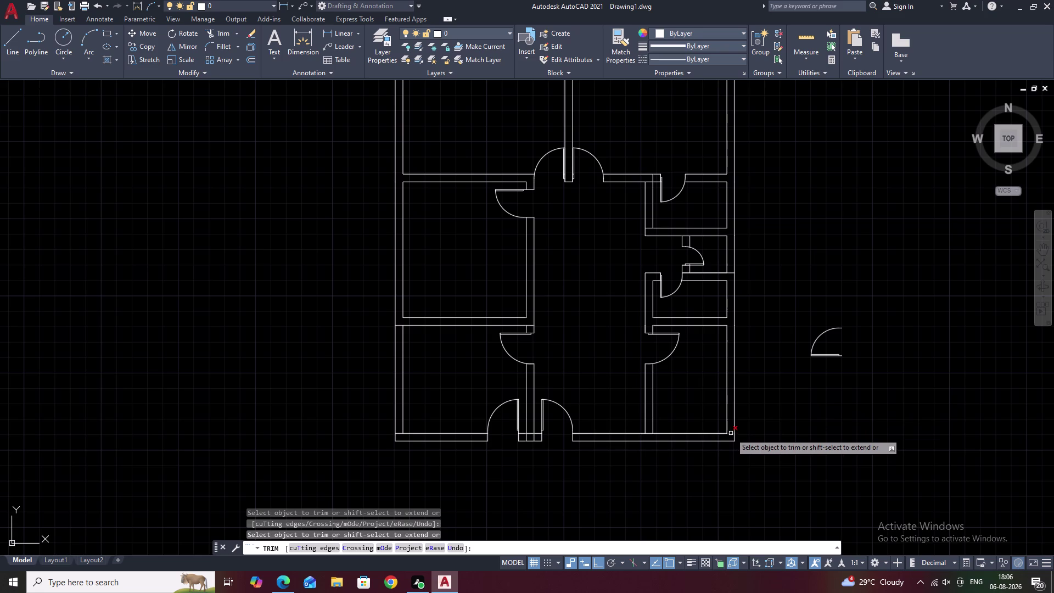
click(731, 433)
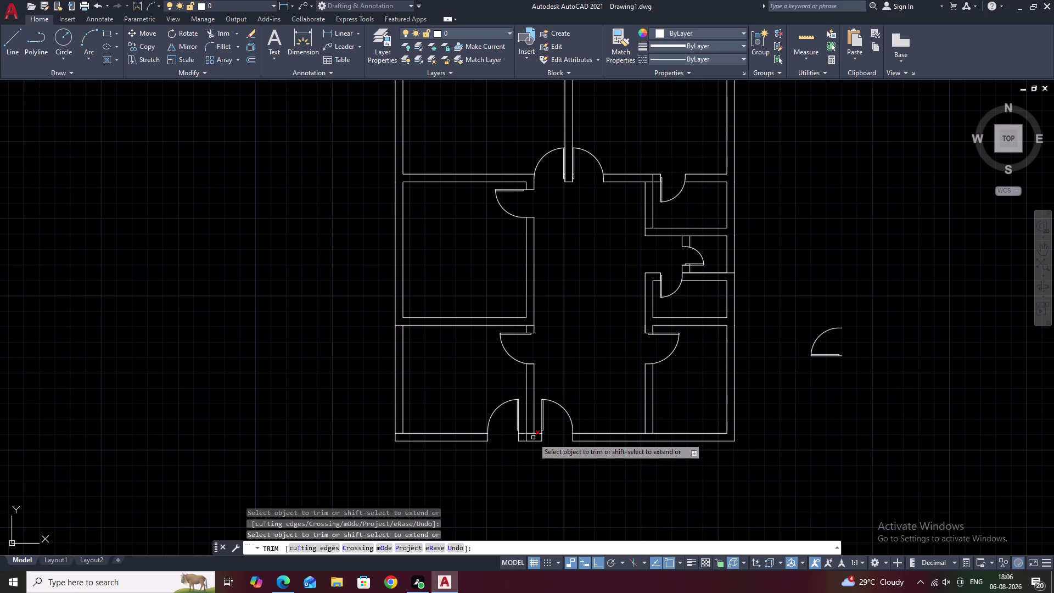
click(533, 437)
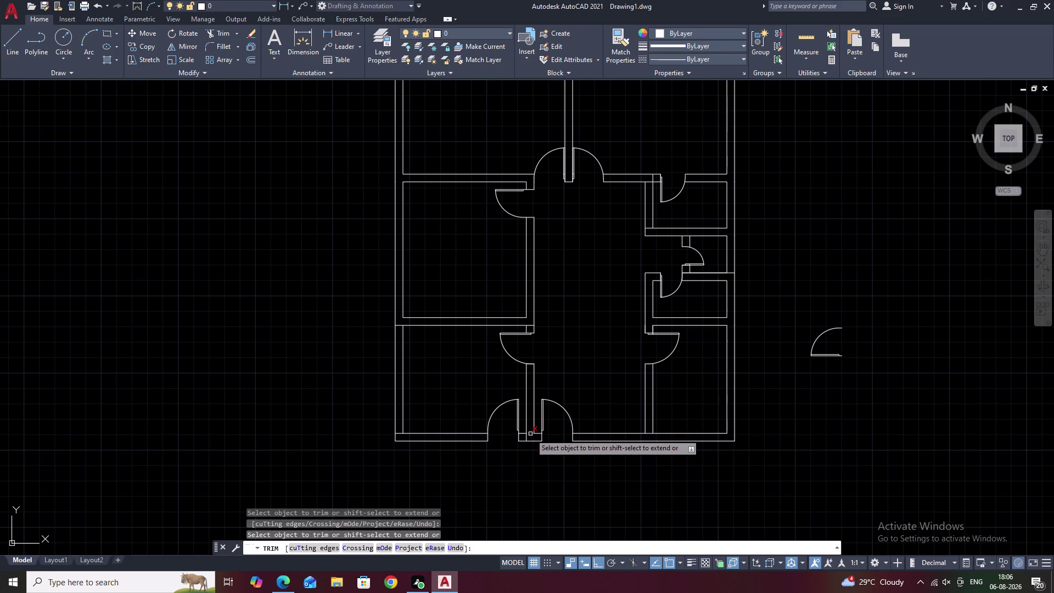
click(531, 434)
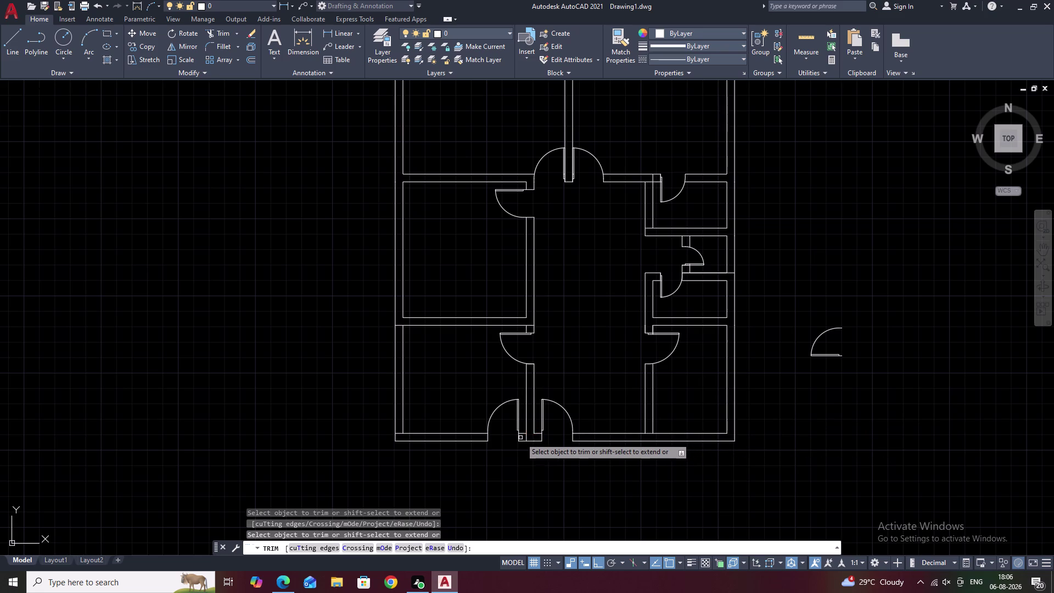
click(526, 438)
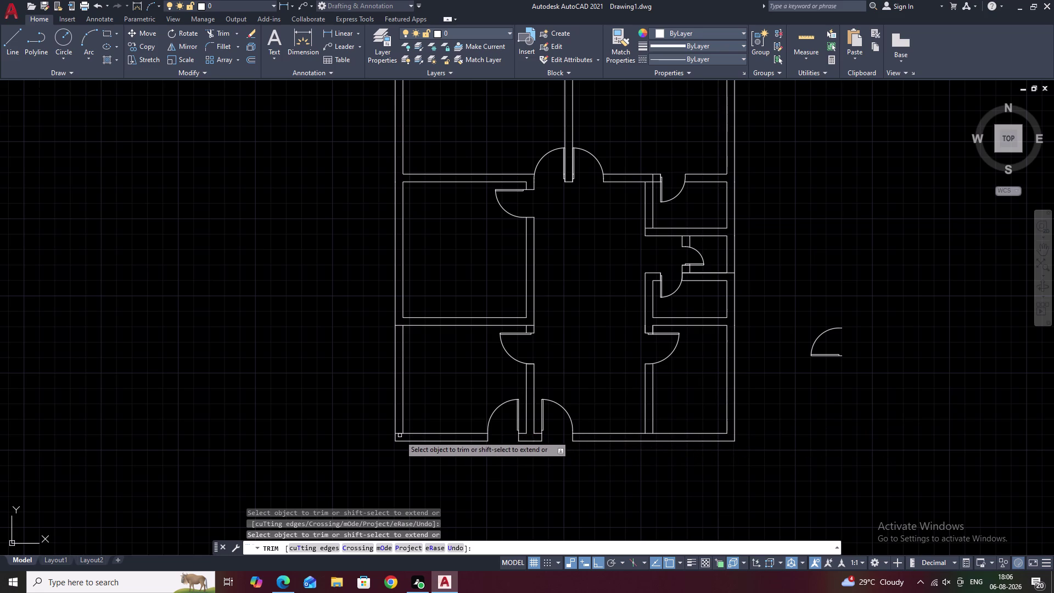
click(400, 434)
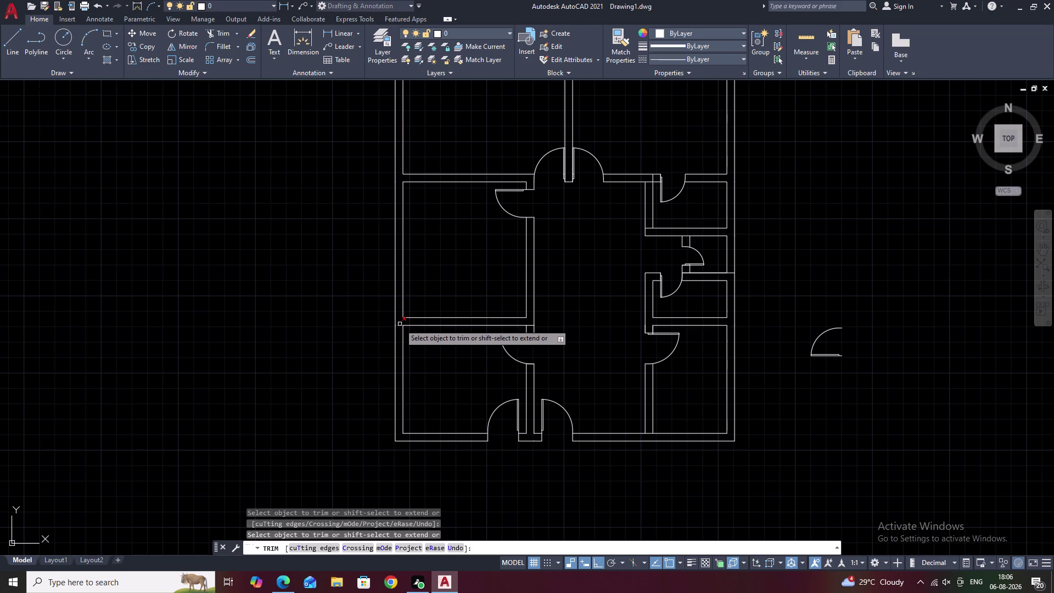
click(399, 324)
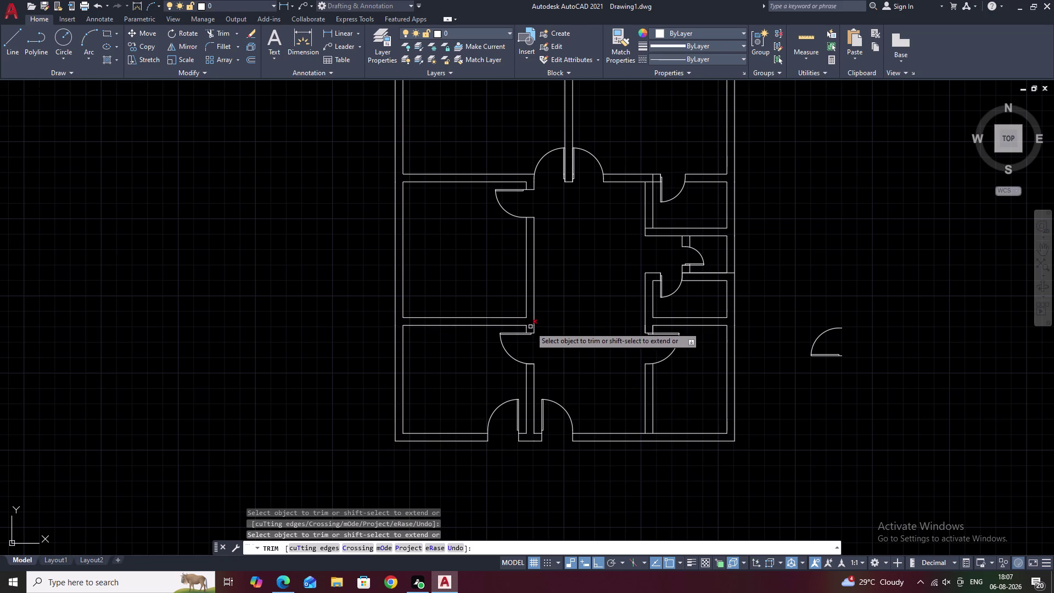
click(530, 326)
middle_drag(563, 313, 598, 434)
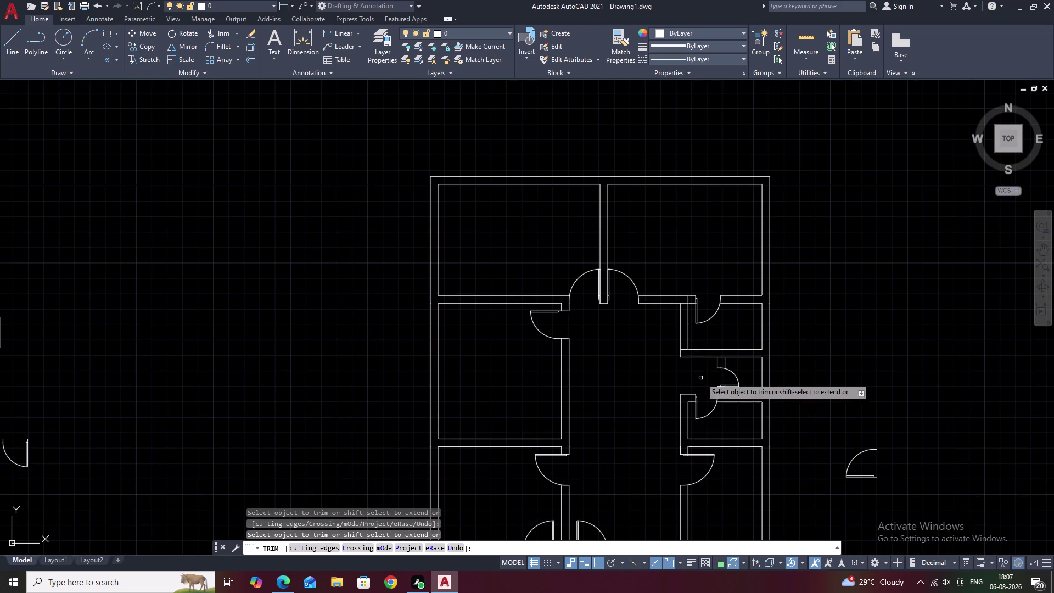
Trim the wall lines in the small bathroom and near its door, then end TRIM.
click(689, 300)
click(685, 304)
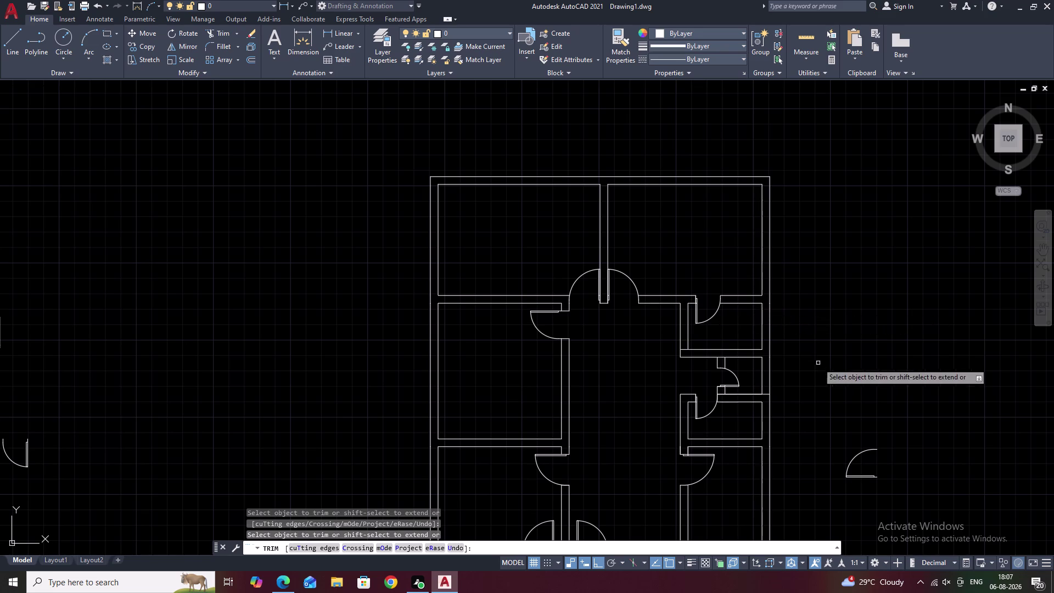
middle_drag(818, 363, 816, 292)
click(718, 287)
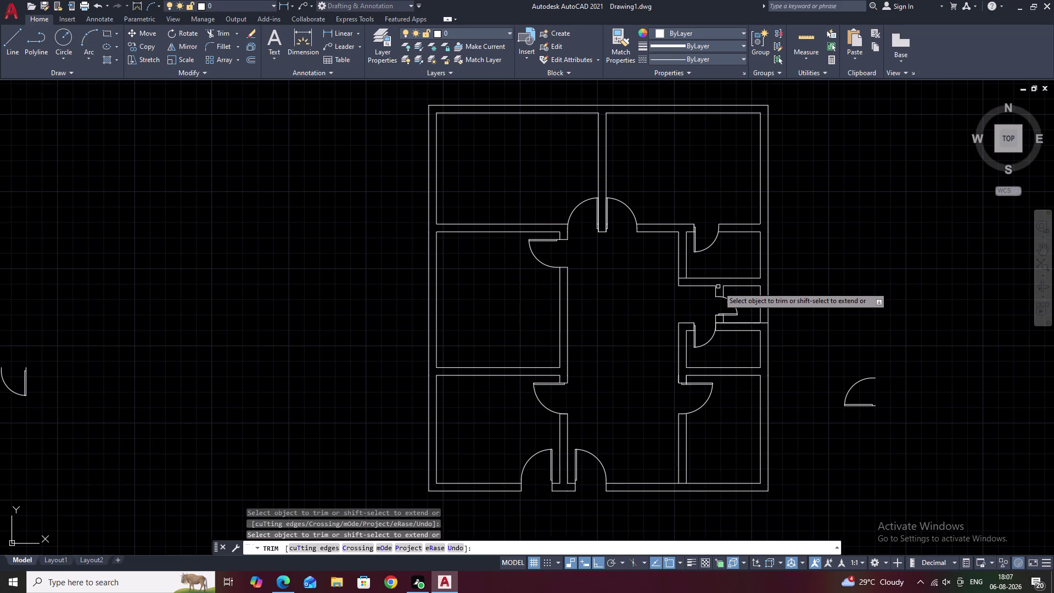
click(721, 323)
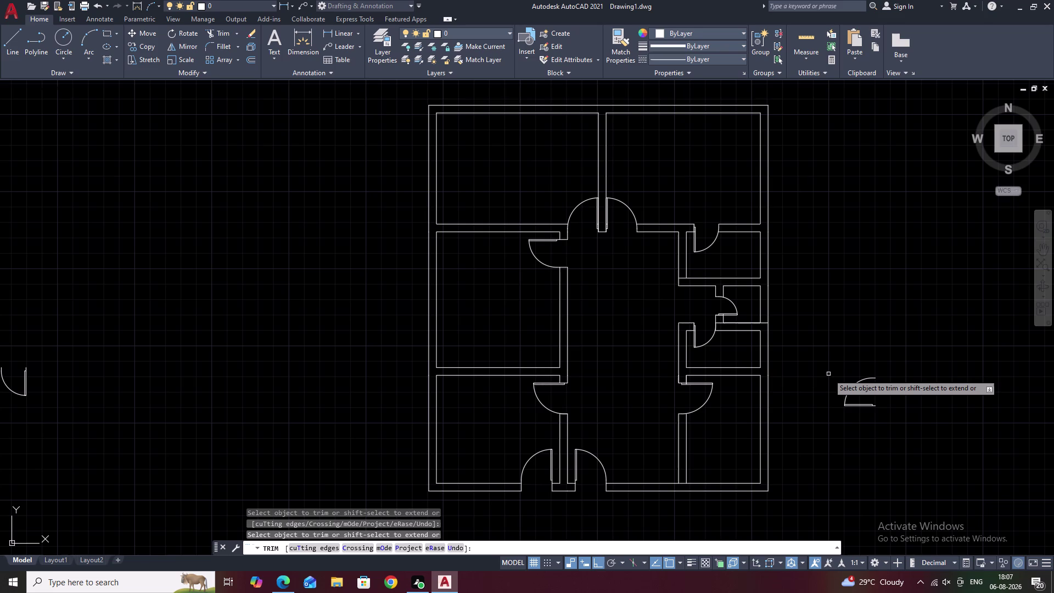
key(Escape)
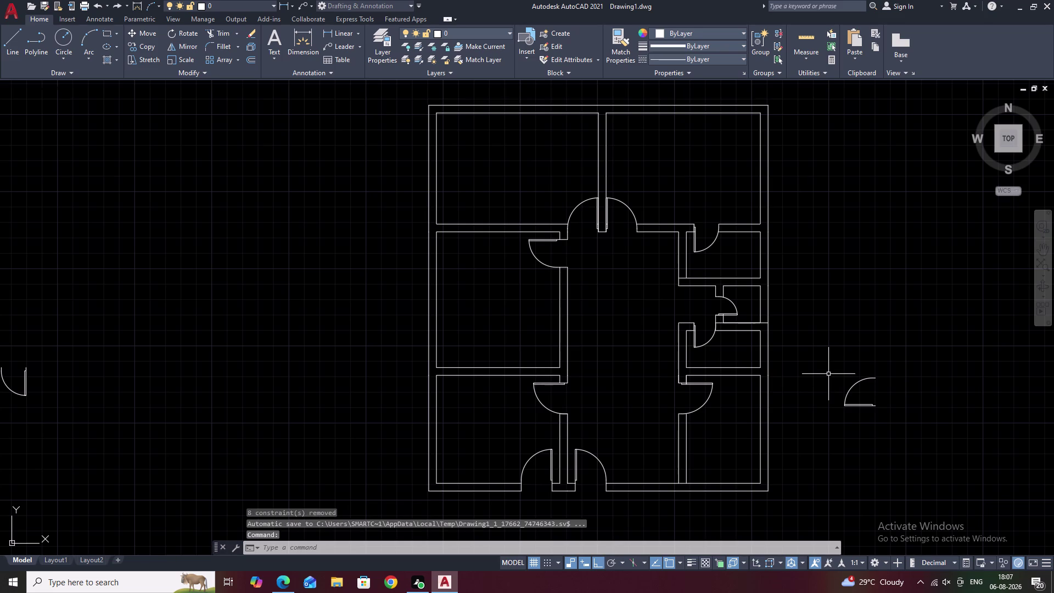
Erase the loose door arc right of the plan and the three arcs left of it.
drag(946, 372, 858, 487)
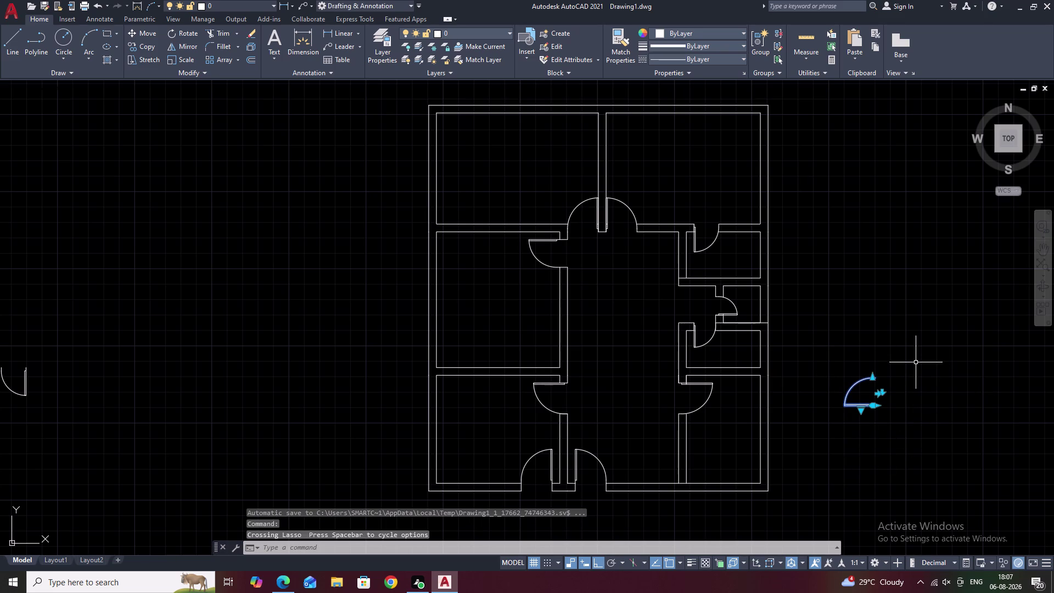
text(E)
key(space)
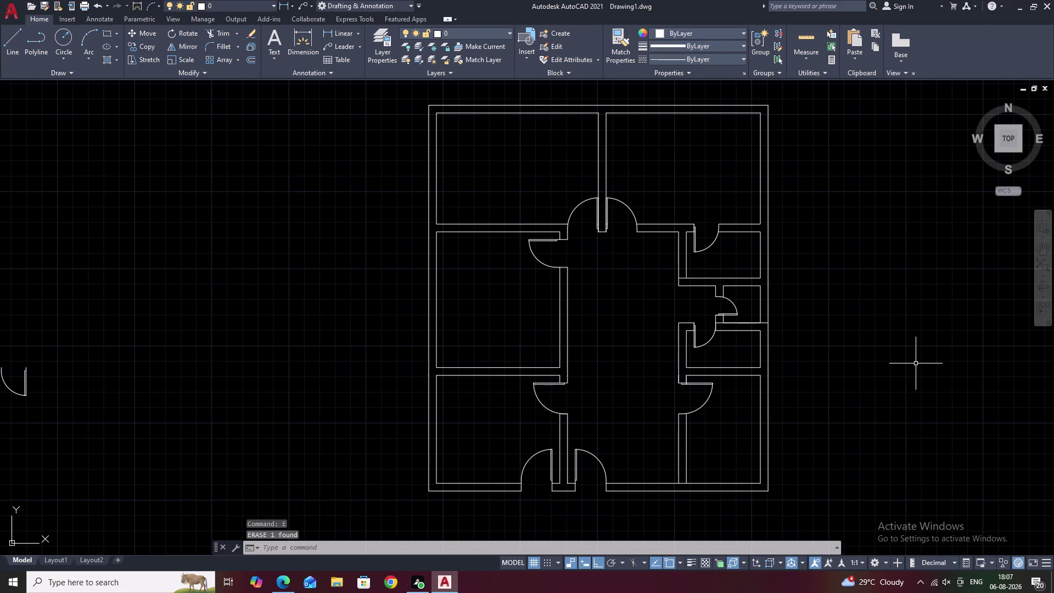
middle_drag(462, 322, 844, 301)
drag(517, 230, 445, 528)
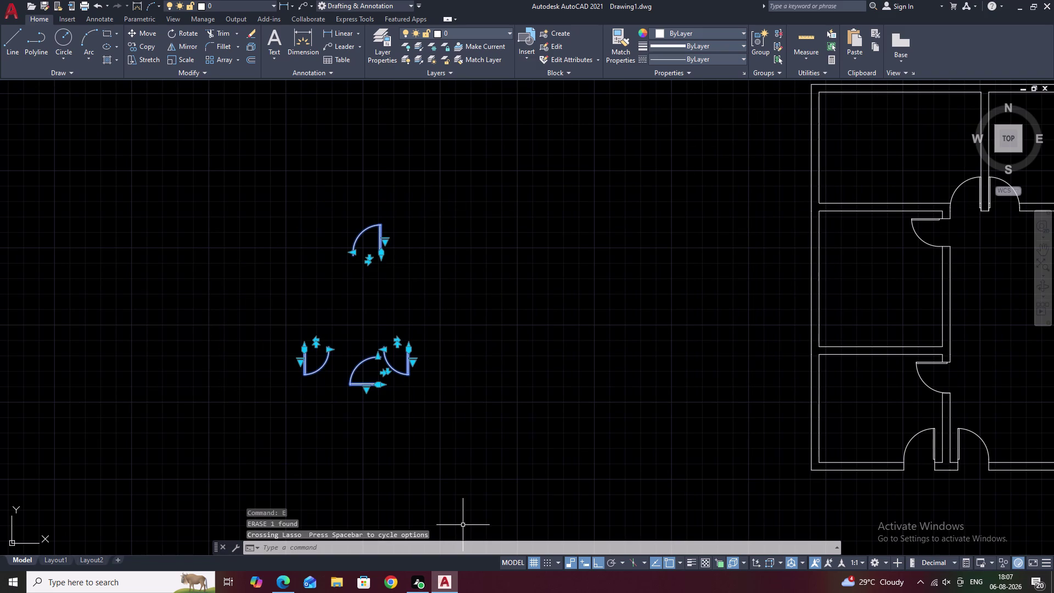
text(E)
key(space)
Pan and zoom to center the floor plan in view.
scroll(down, 3)
middle_drag(573, 422, 496, 422)
scroll(up, 3)
middle_drag(609, 425, 573, 290)
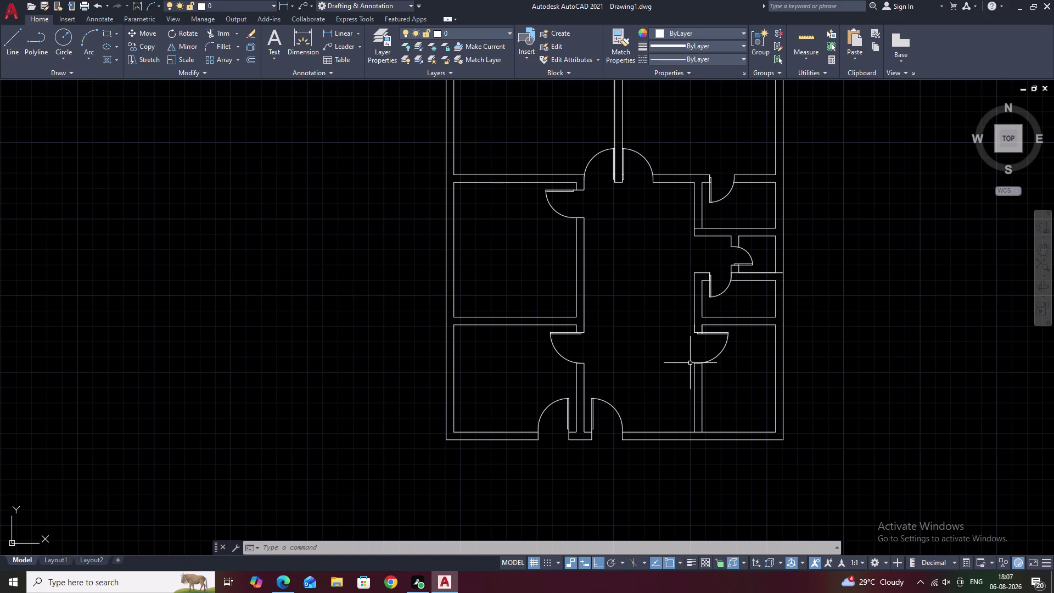
middle_drag(586, 219, 659, 265)
middle_drag(629, 199, 634, 206)
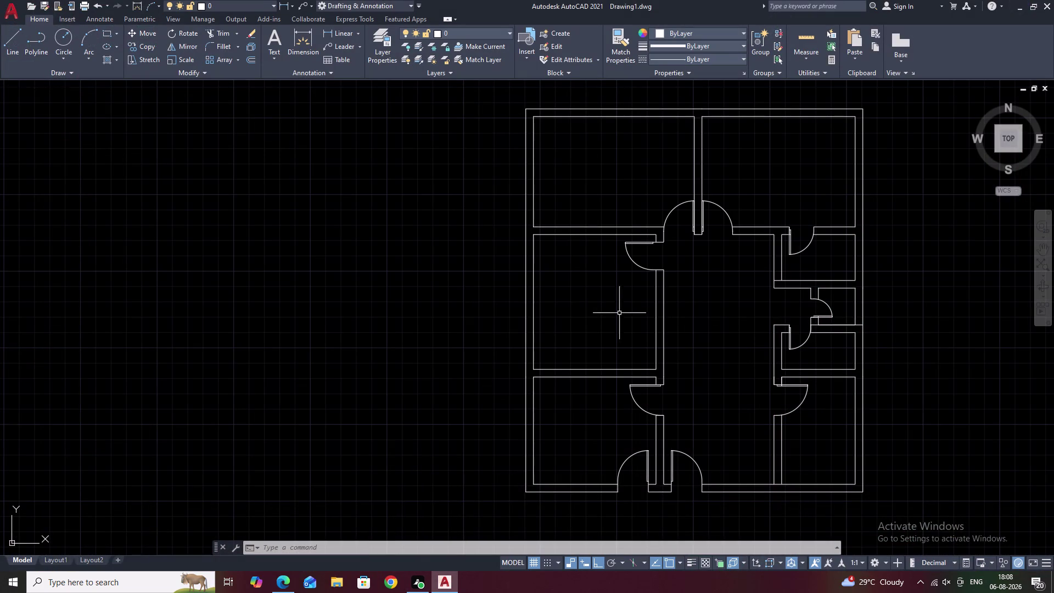
Draw a short line across the top-left room's top wall at the M2P midpoint.
text(L)
key(space)
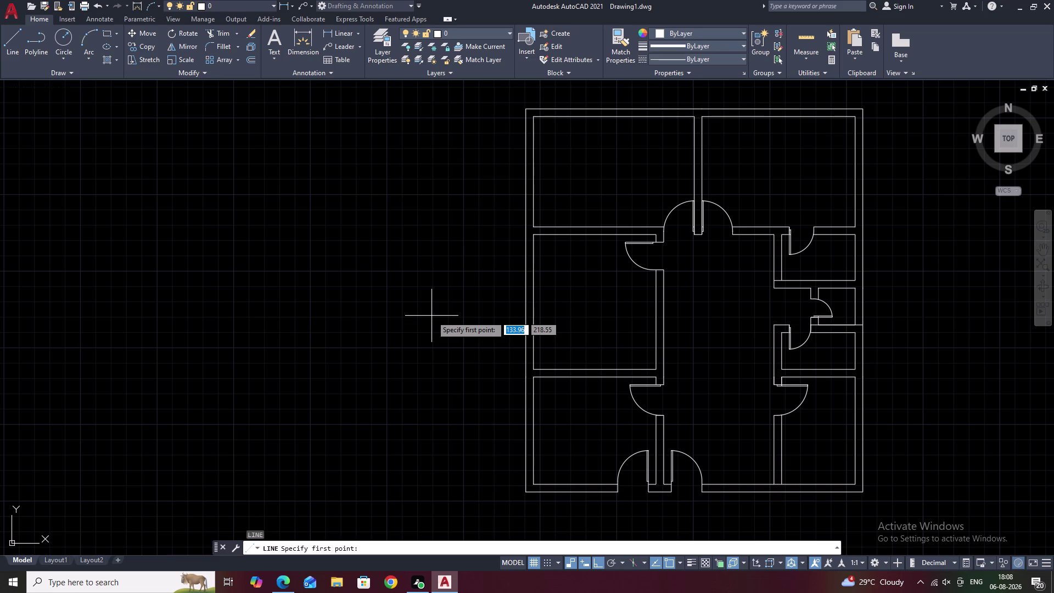
text(M2)
key(p)
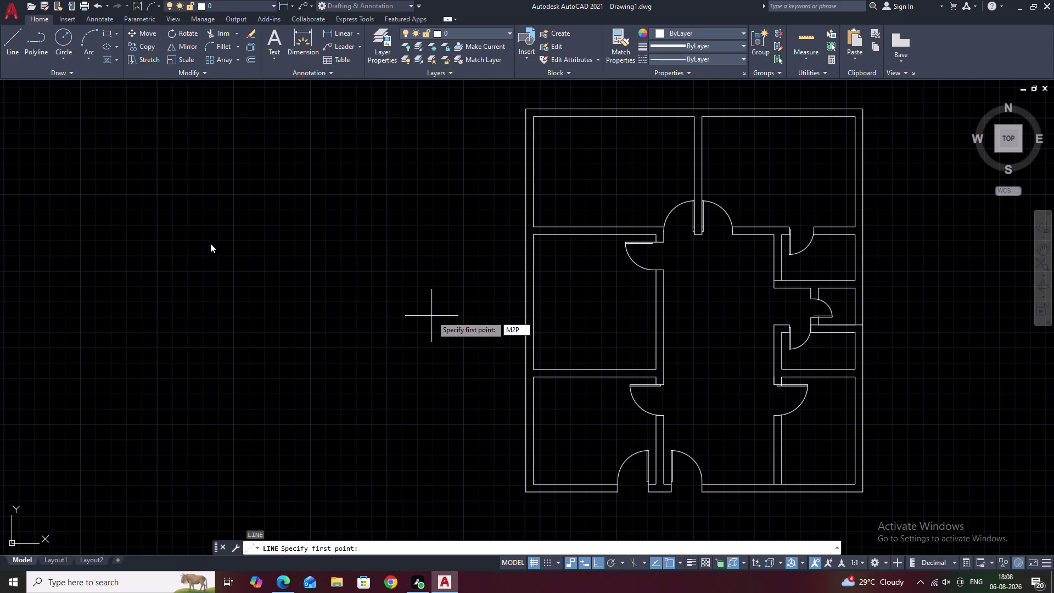
key(space)
middle_drag(575, 146, 499, 211)
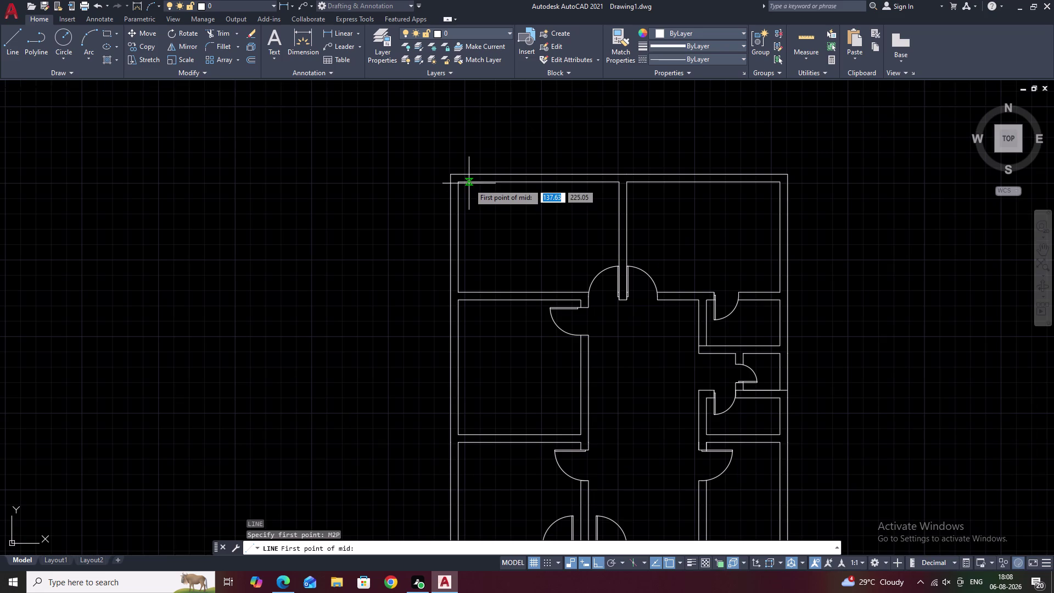
click(458, 183)
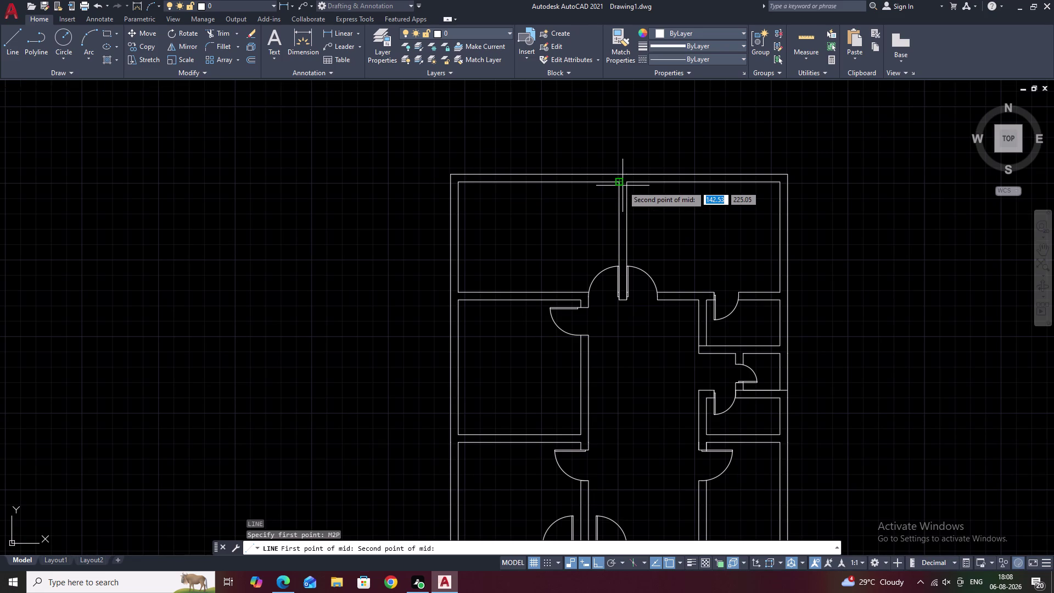
click(619, 184)
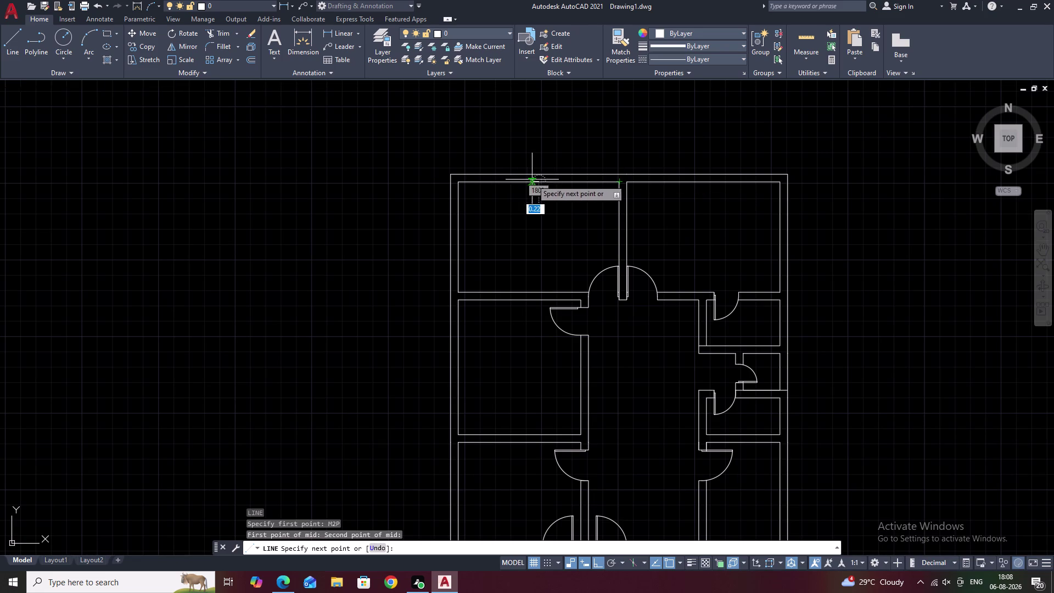
click(538, 174)
key(Escape)
scroll(up, 3)
text(O)
key(space)
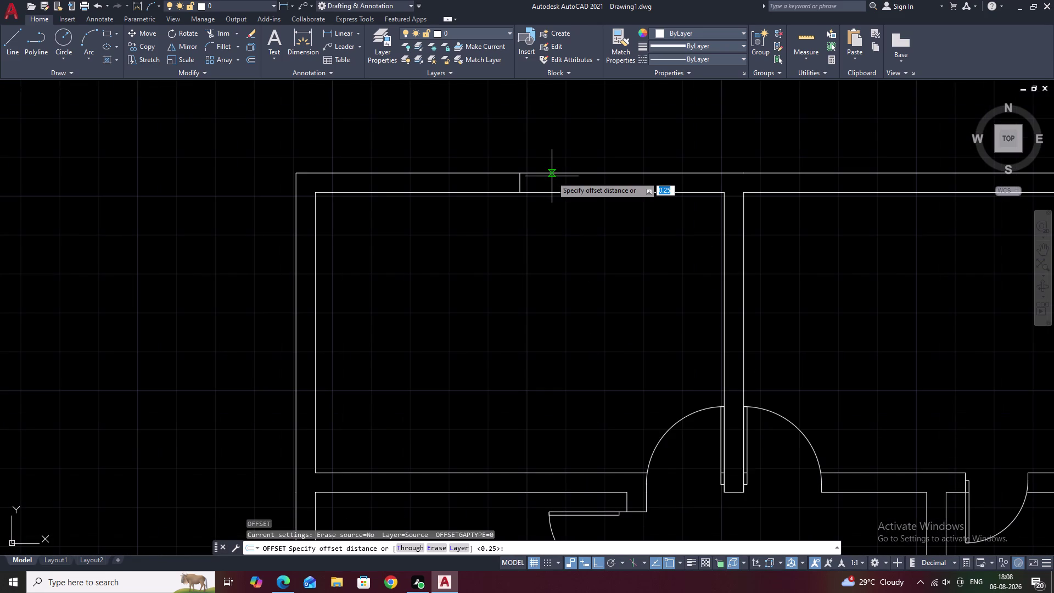
Enter an offset distance of 0.6, correcting an initial 1.5 entry.
text(1)
text(.5)
key(BackSpace)
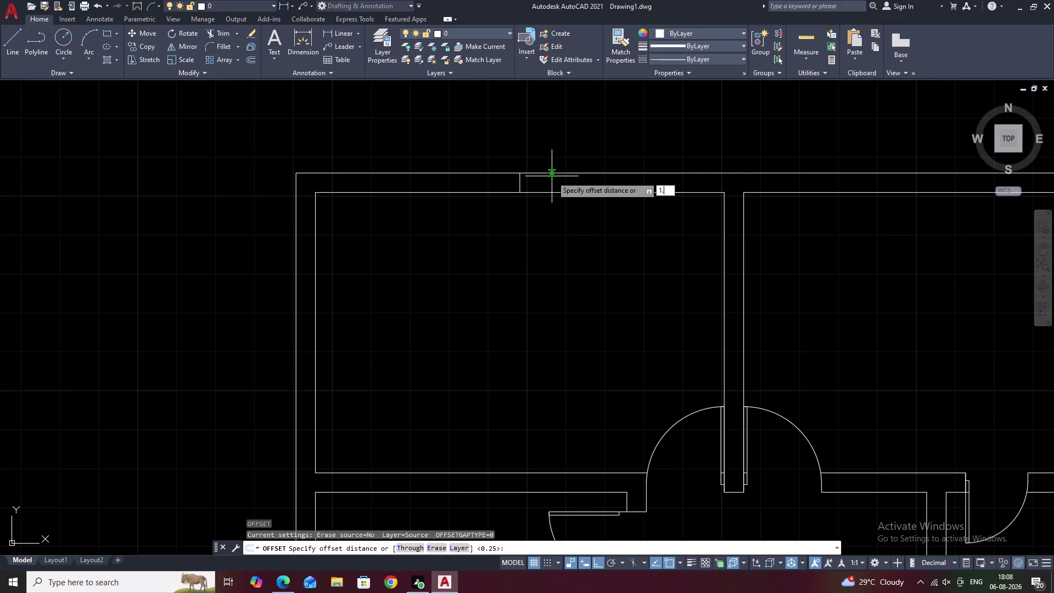
key(BackSpace)
key(BackSpace)
key(6)
key(BackSpace)
text(.6)
key(space)
Offset the midpoint cross line 0.6 to both sides, forming three window lines.
click(520, 183)
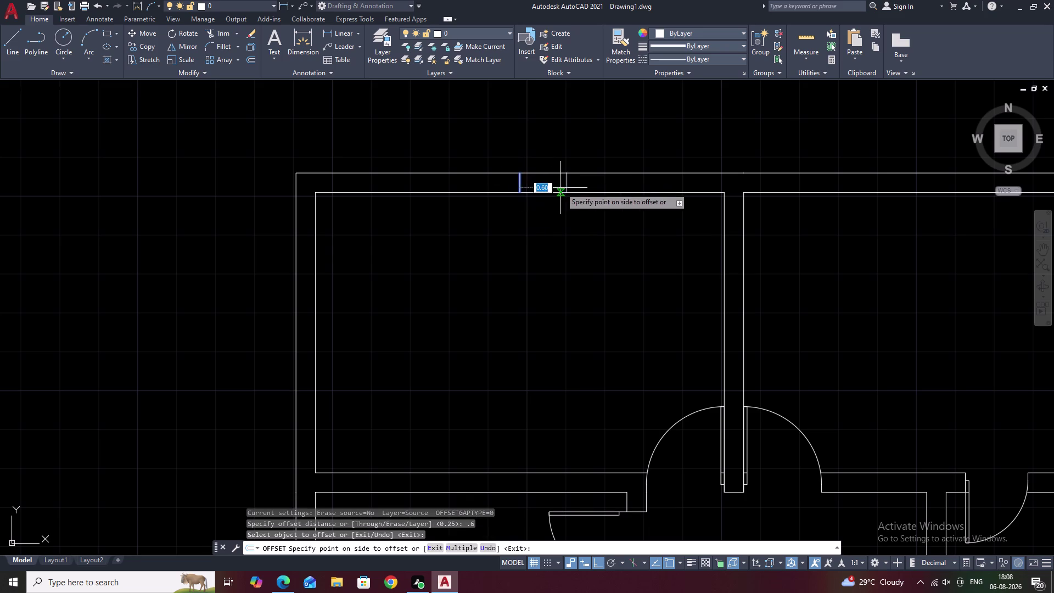
click(562, 187)
click(521, 183)
click(479, 185)
key(Escape)
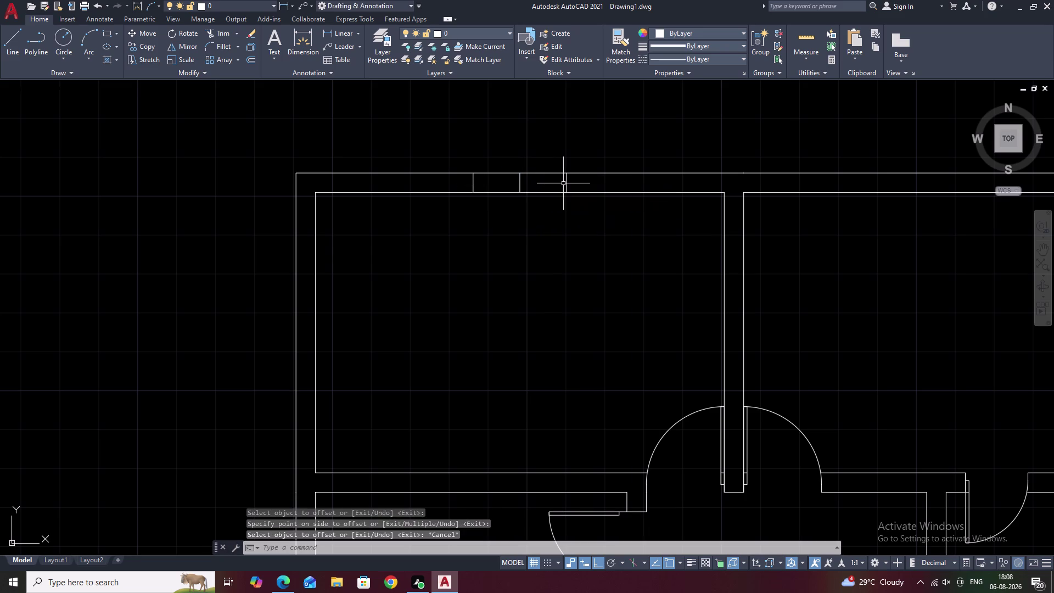
key(semicolon)
key(BackSpace)
key(Escape)
click(341, 30)
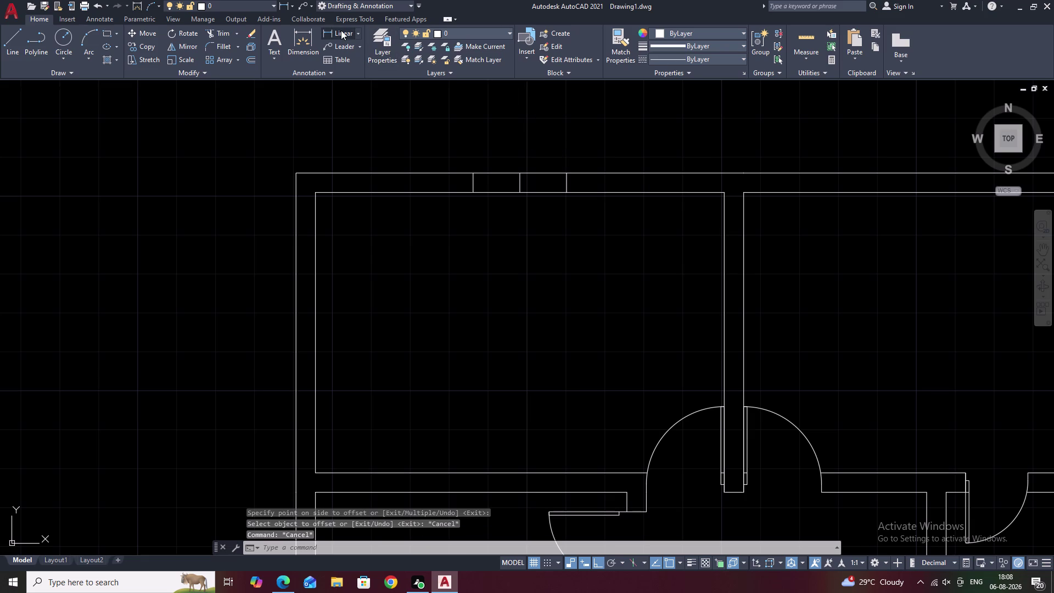
Measure the window opening between the outer cross lines (1.2) without placing a dimension.
click(568, 183)
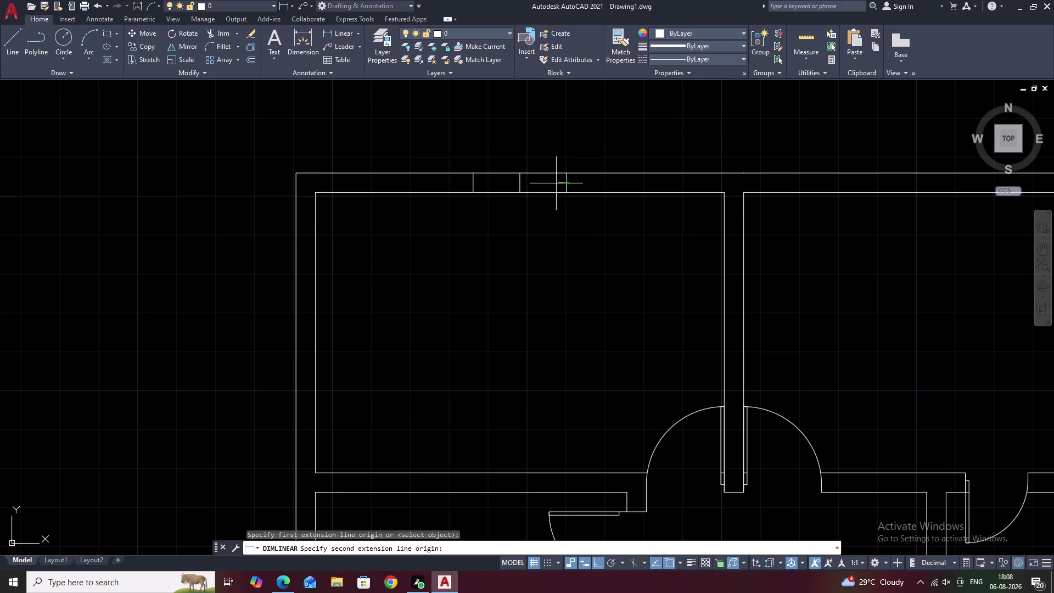
click(476, 183)
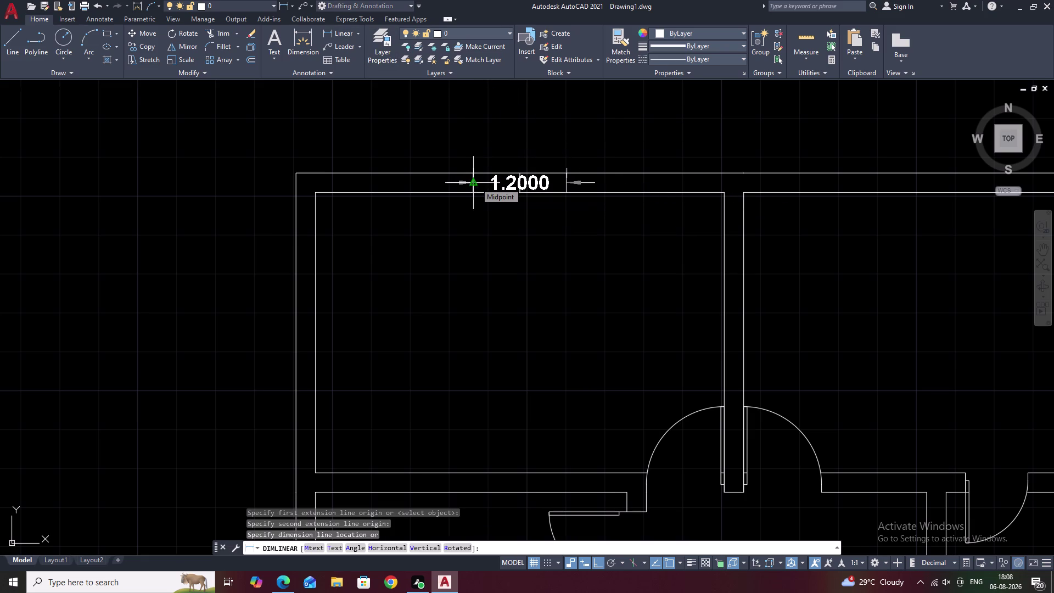
key(Escape)
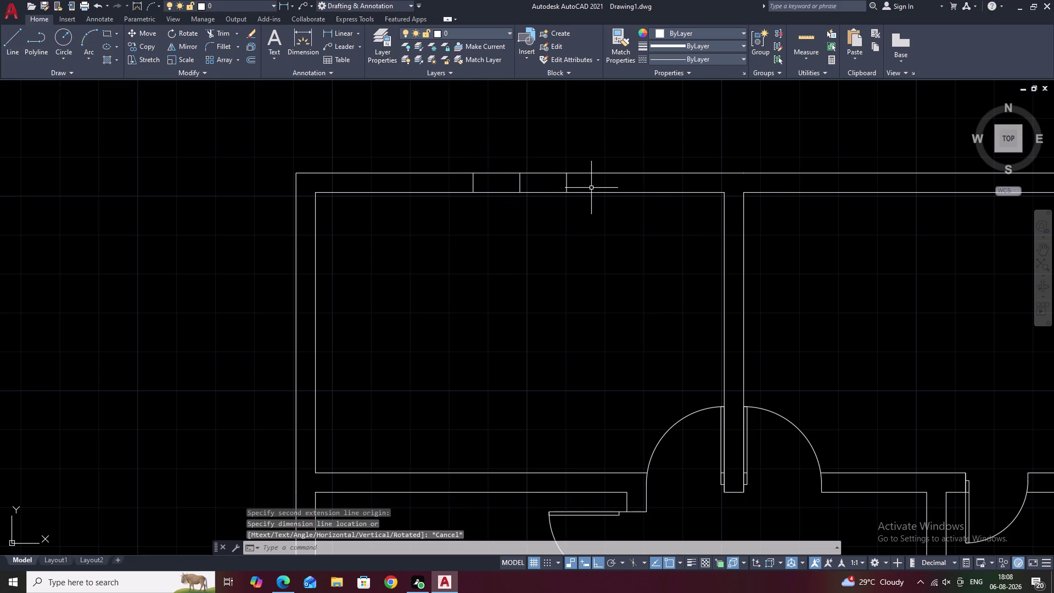
Draw a centre line between the outer cross lines' midpoints along the wall.
text(L)
key(space)
click(569, 181)
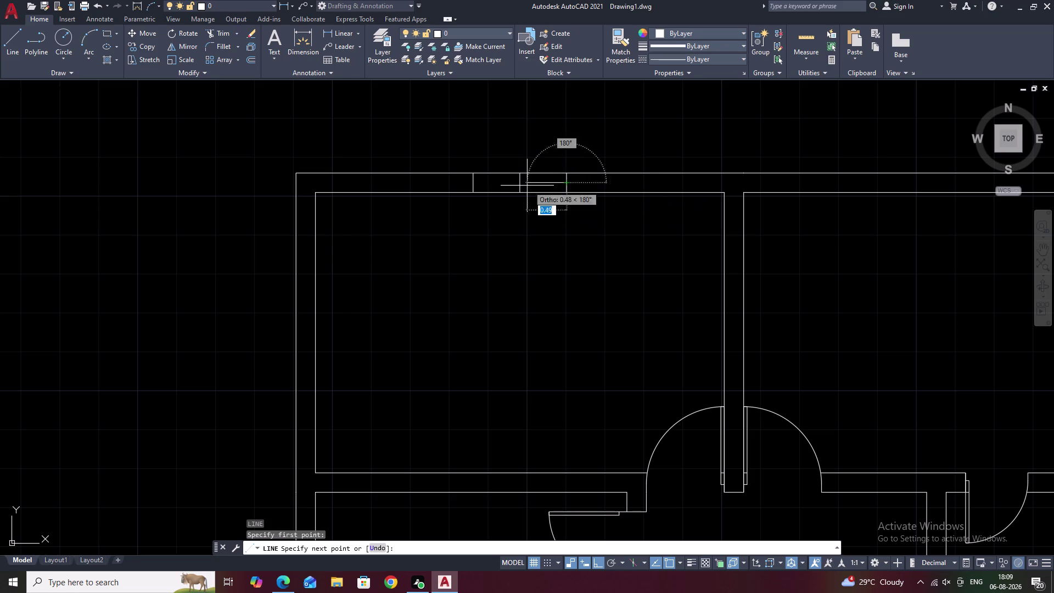
click(475, 182)
key(Escape)
Draw a cross line over the left wall at the room's midpoint using M2P.
middle_drag(487, 245, 616, 175)
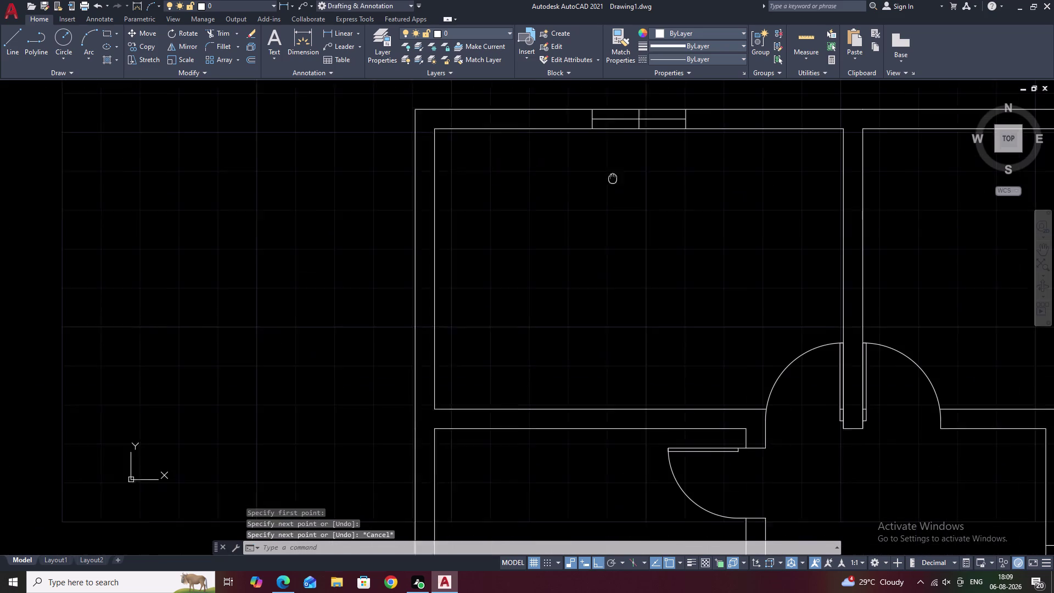
text(L)
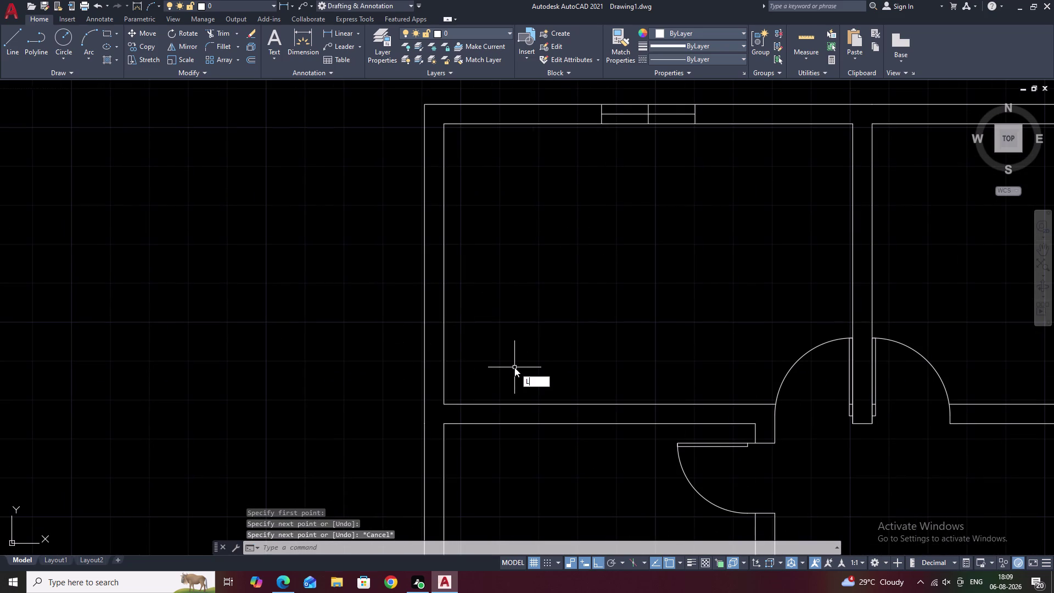
key(space)
key(m)
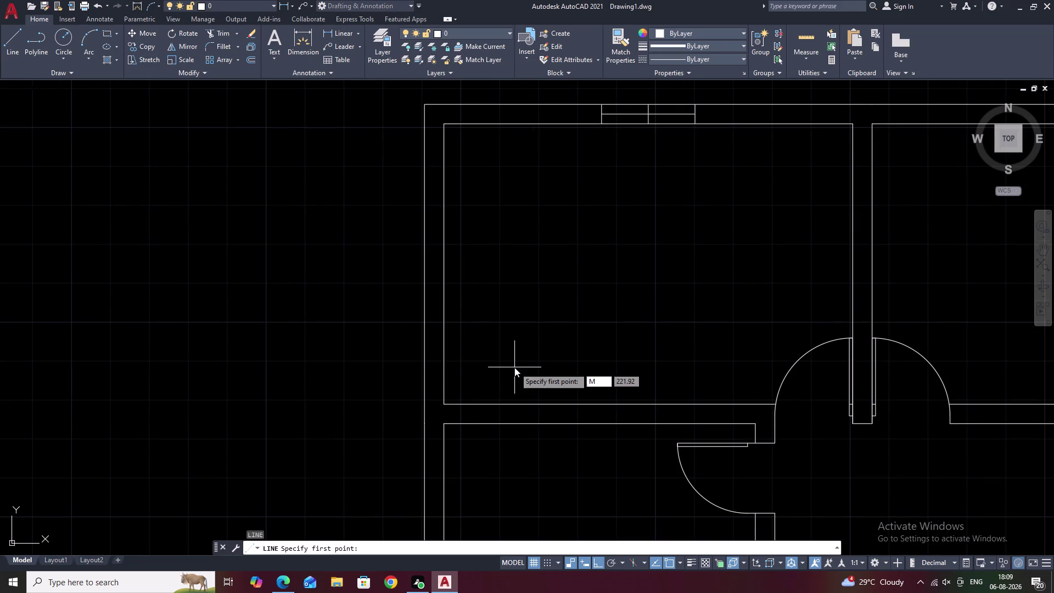
text(2O)
key(BackSpace)
text(P)
key(space)
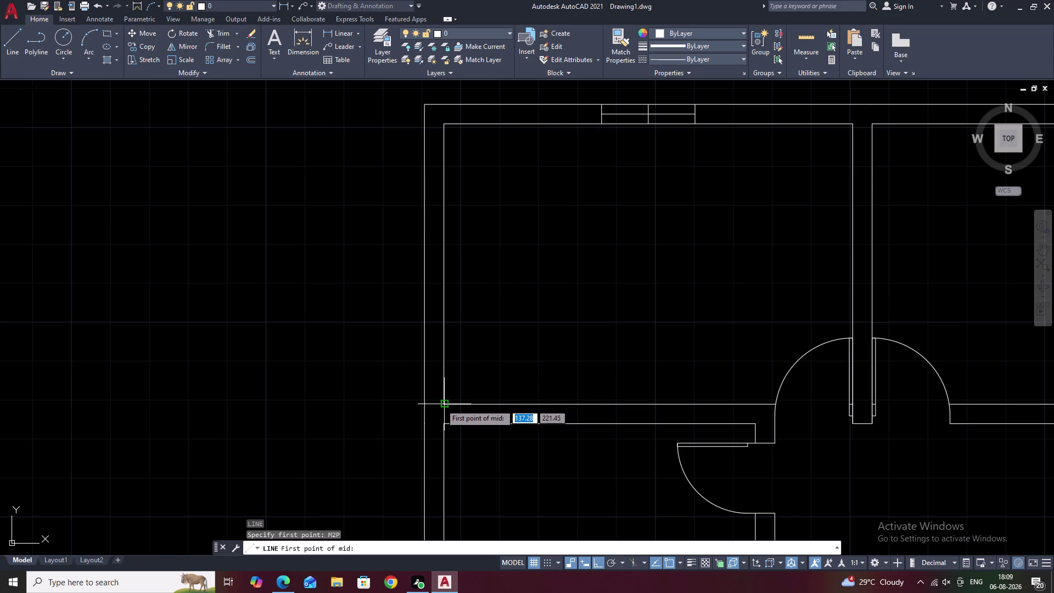
click(441, 404)
click(444, 126)
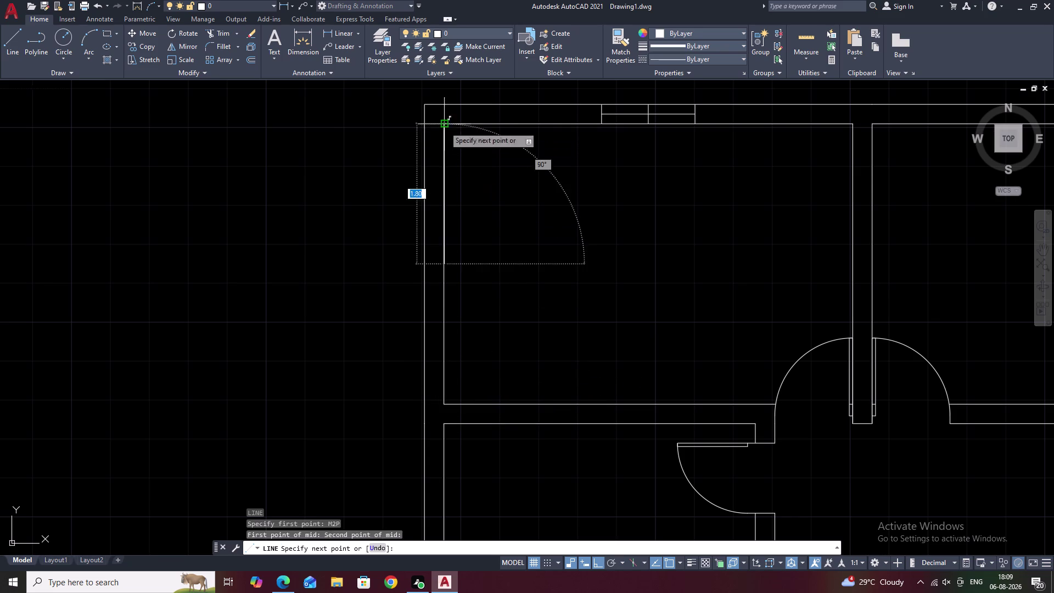
click(425, 264)
key(Escape)
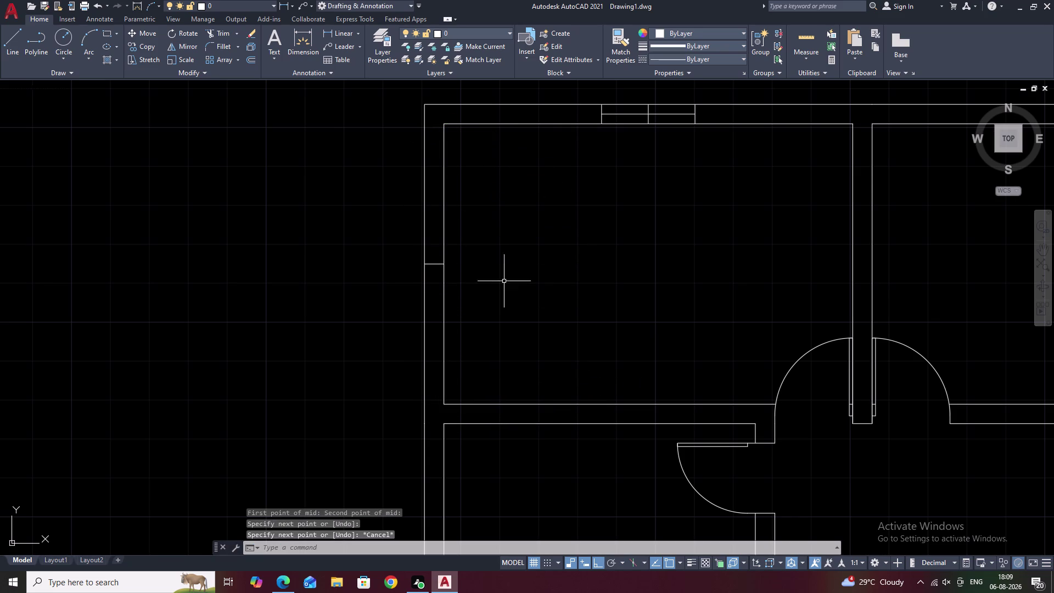
Offset the cross line 0.6 above and below it.
text(O .)
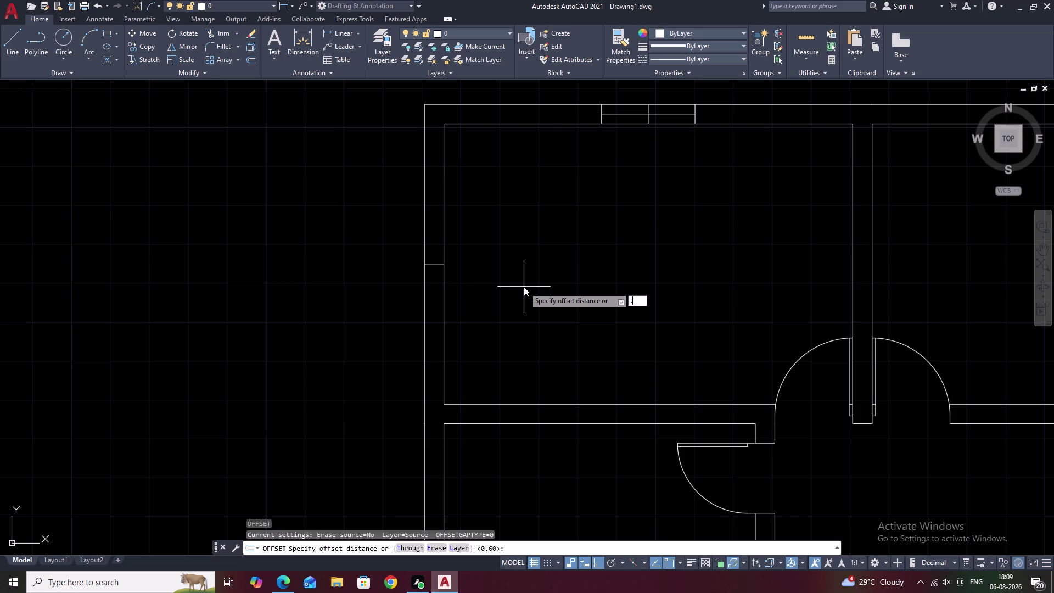
text(6)
key(space)
click(436, 264)
click(434, 235)
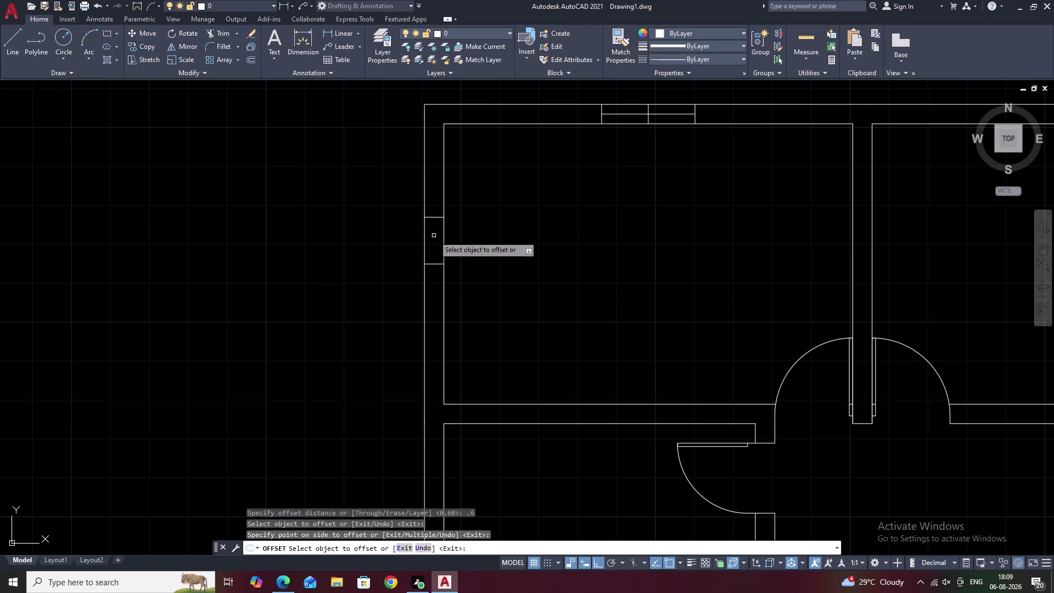
click(435, 266)
click(439, 288)
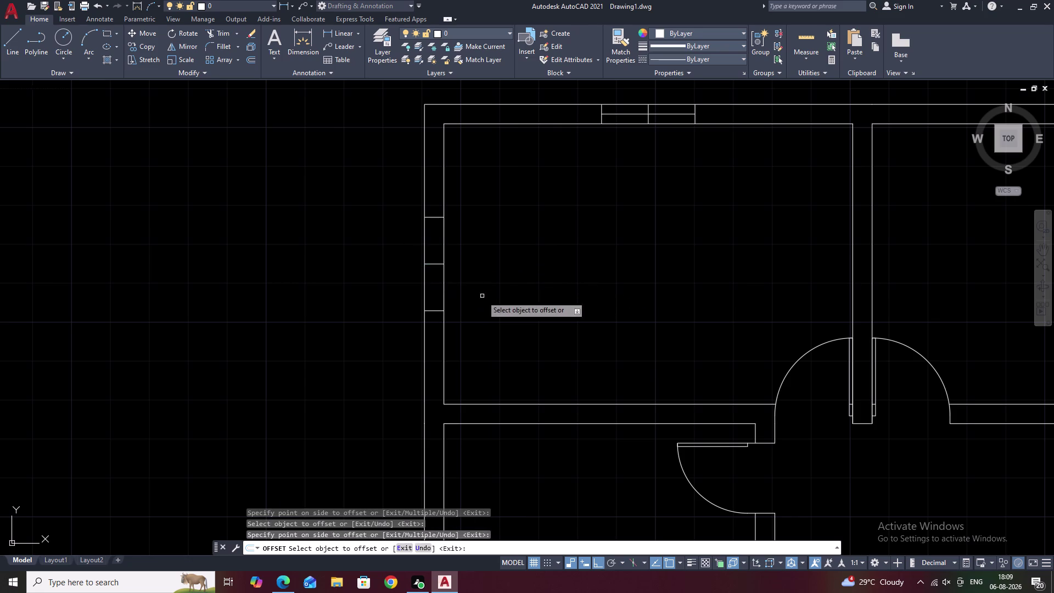
key(Escape)
middle_drag(488, 296, 571, 262)
text(L)
key(space)
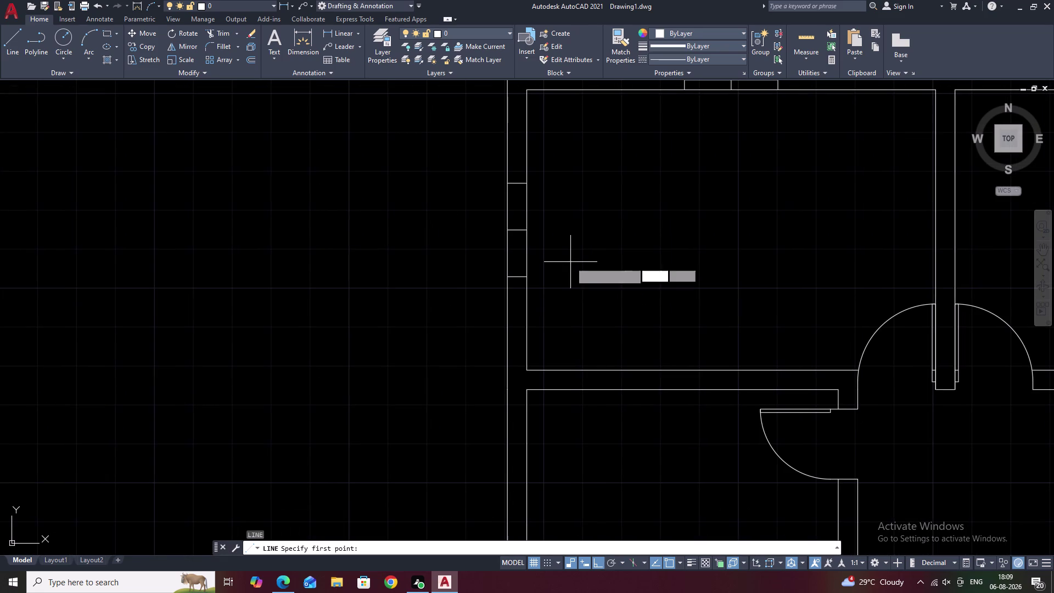
Draw the left window's centre line and erase its middle cross line.
click(518, 274)
click(516, 183)
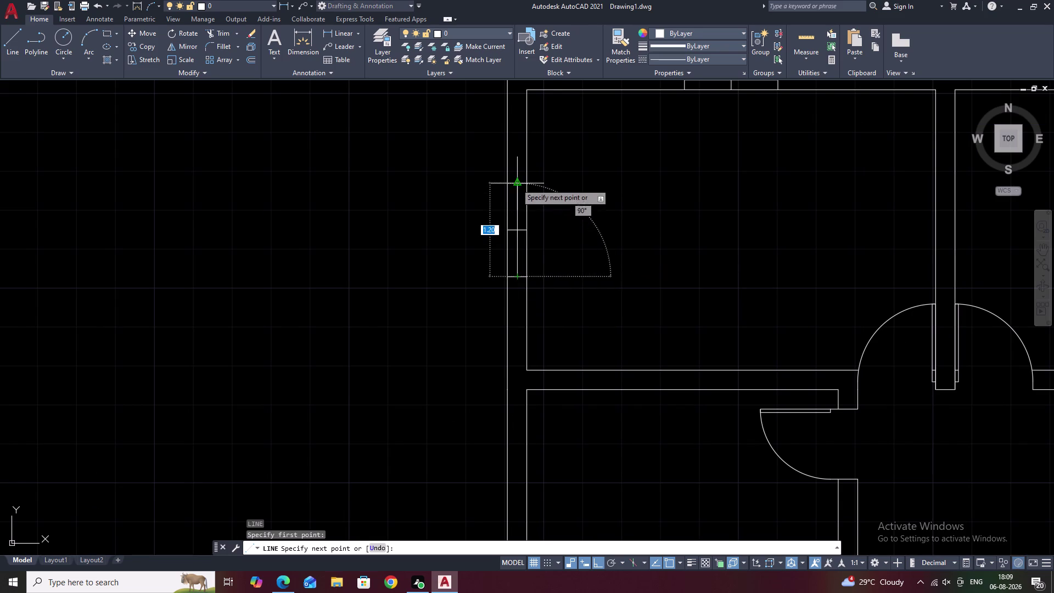
key(Escape)
scroll(up, 3)
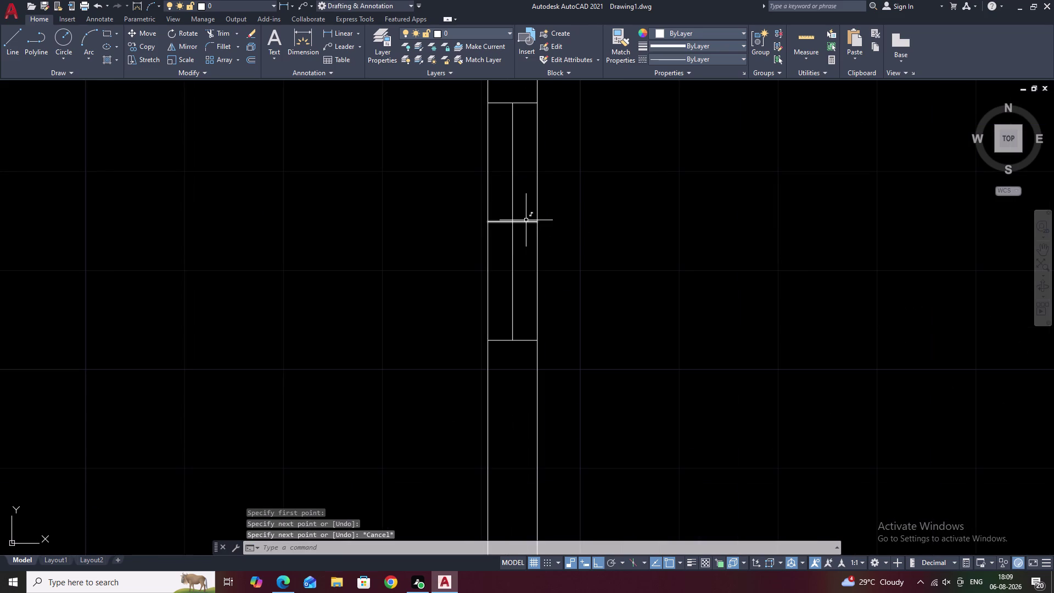
click(526, 222)
text(E)
key(space)
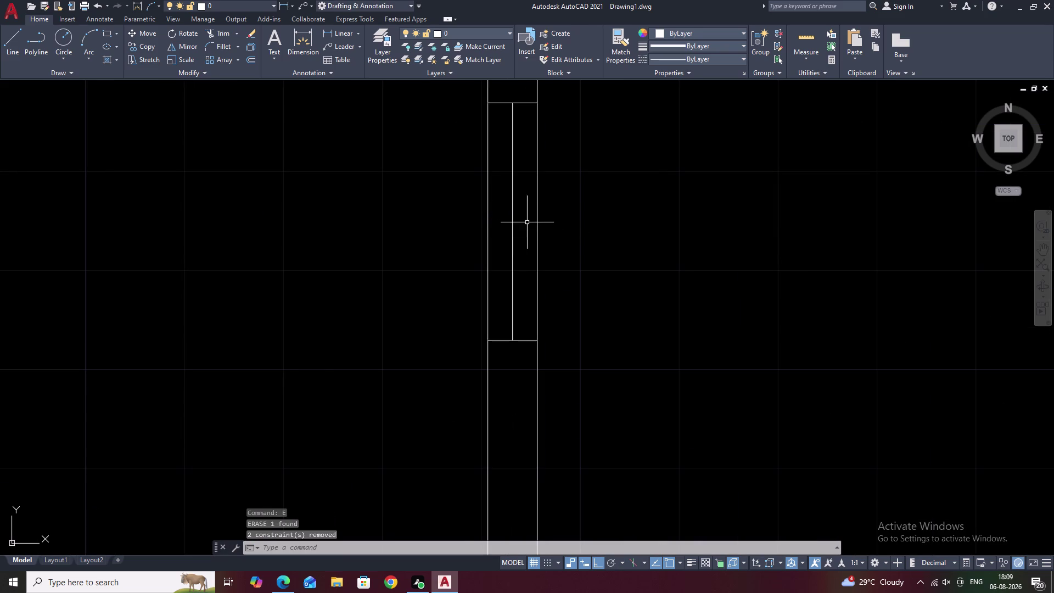
Erase the top window's middle cross line.
scroll(down, 3)
scroll(down, 3)
scroll(up, 3)
scroll(up, 3)
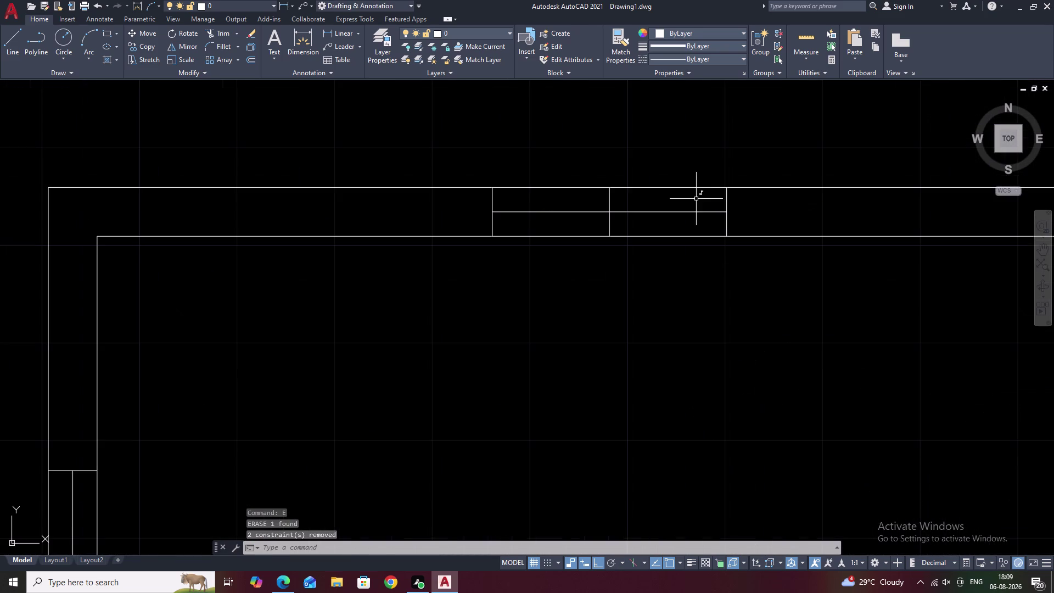
click(610, 198)
scroll(down, 3)
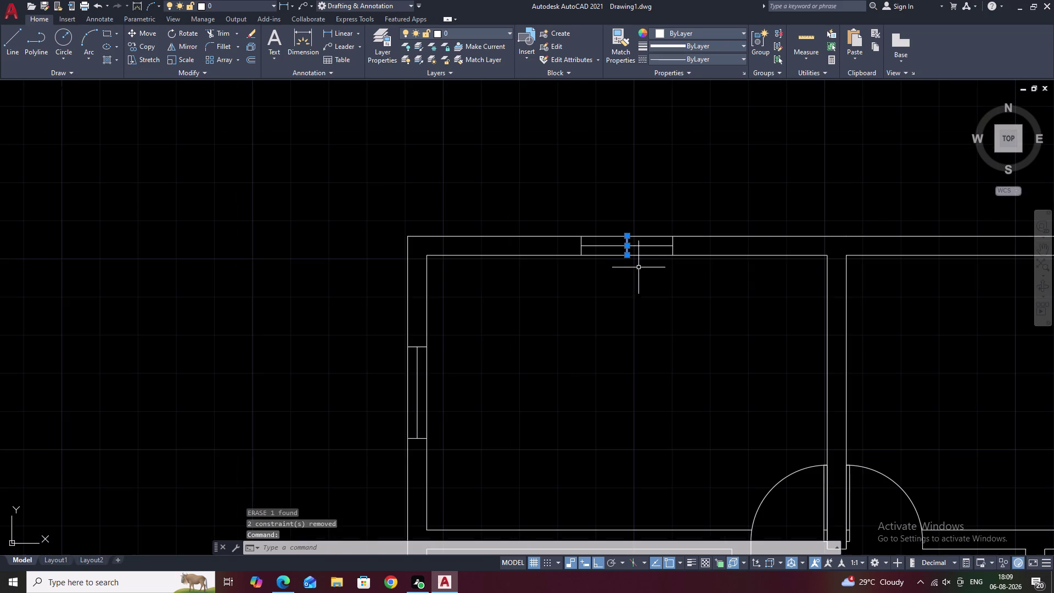
text(E)
key(space)
scroll(down, 3)
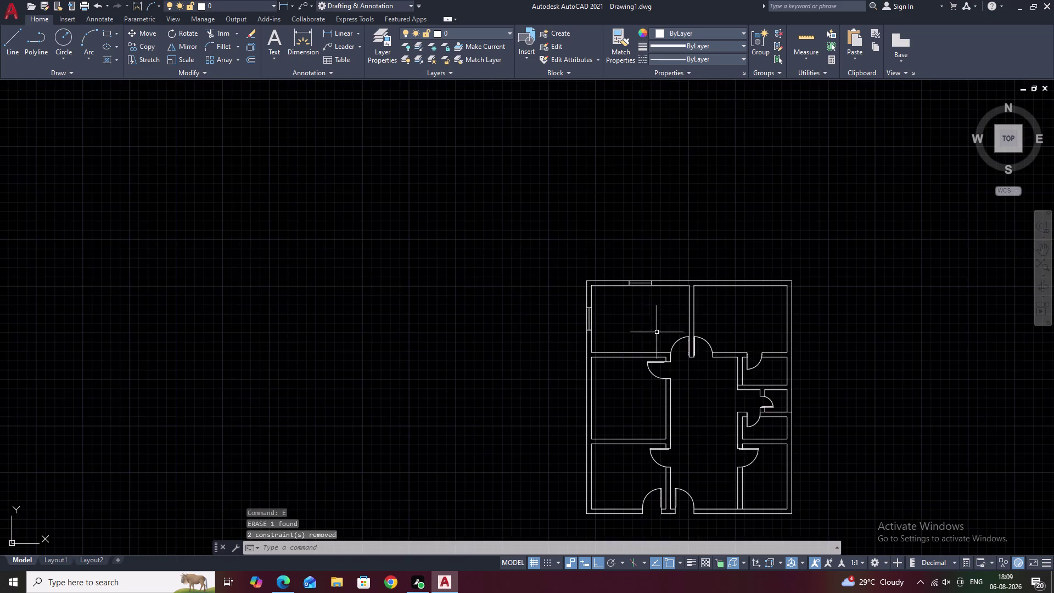
middle_drag(662, 338, 562, 261)
scroll(up, 3)
middle_drag(617, 251, 475, 272)
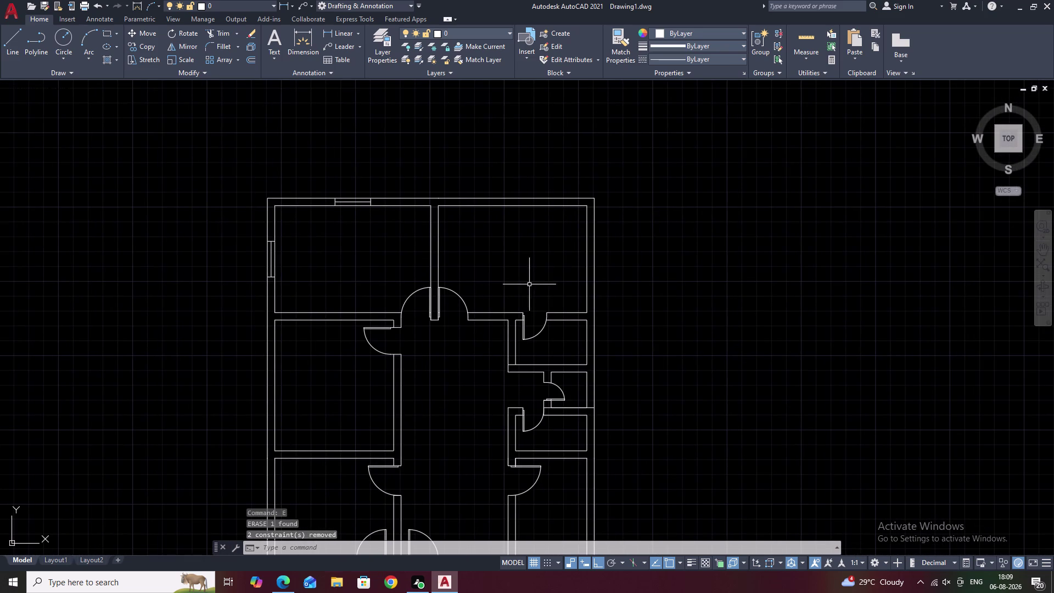
middle_drag(507, 313, 530, 268)
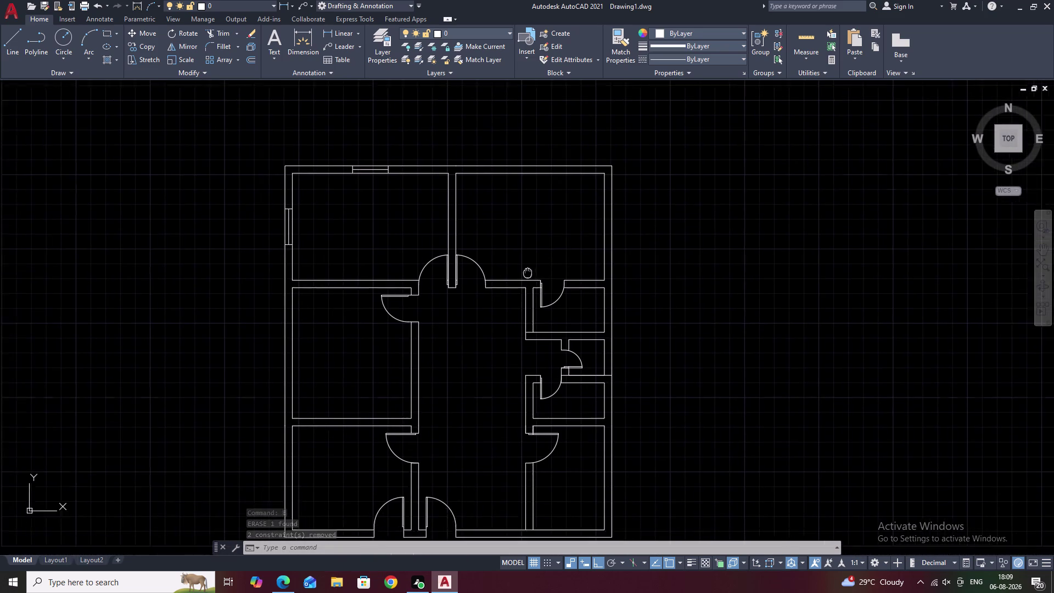
middle_drag(531, 269, 553, 236)
middle_drag(385, 414, 405, 378)
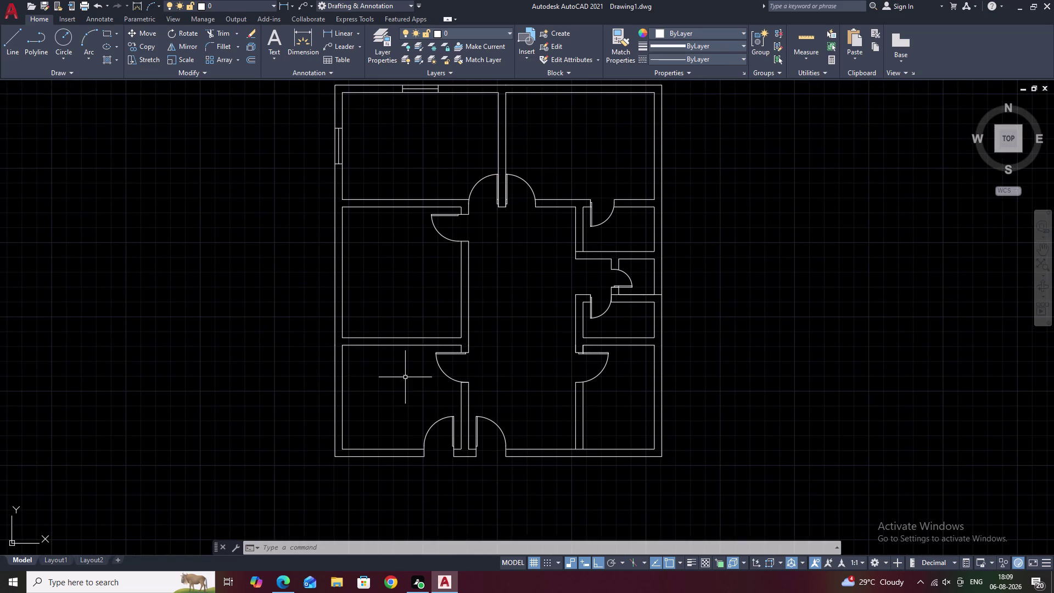
middle_drag(541, 341, 511, 353)
scroll(up, 3)
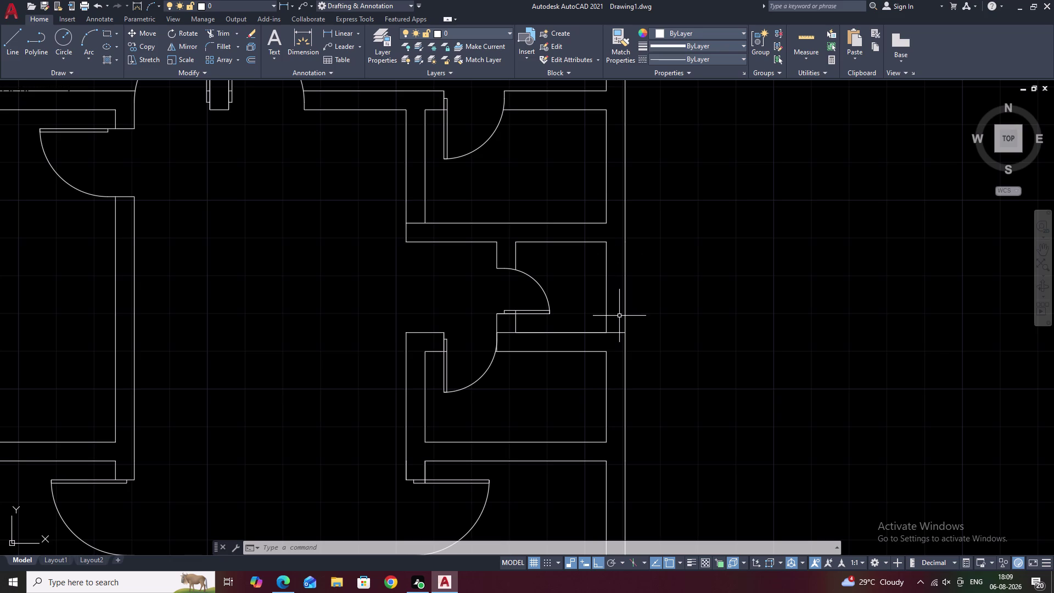
Offset the wall line below the small room 0.9 upward.
text(O)
key(space)
key(period)
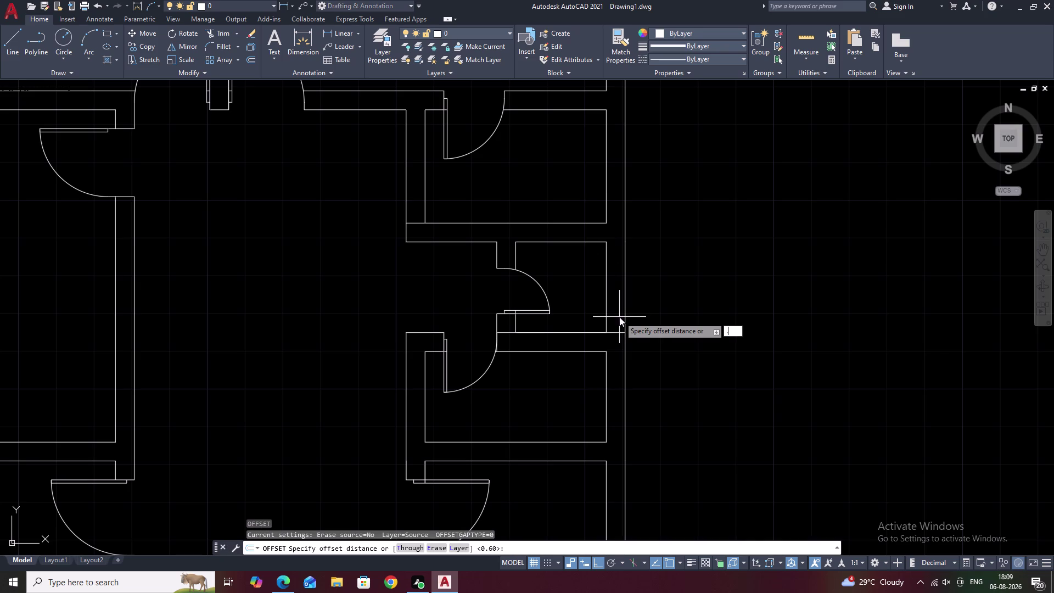
text(9)
key(space)
click(619, 332)
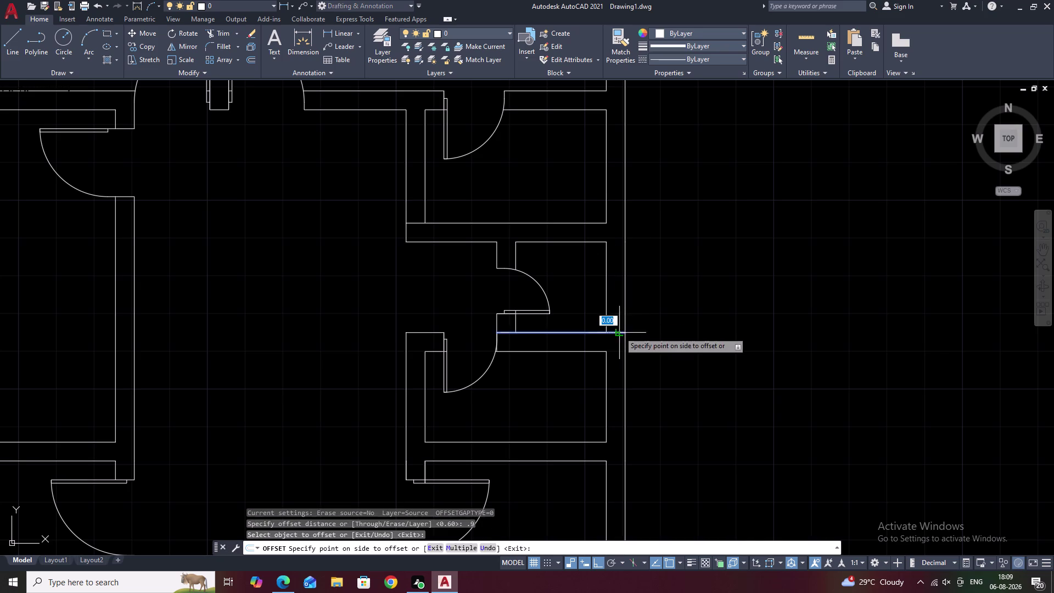
click(619, 293)
key(Escape)
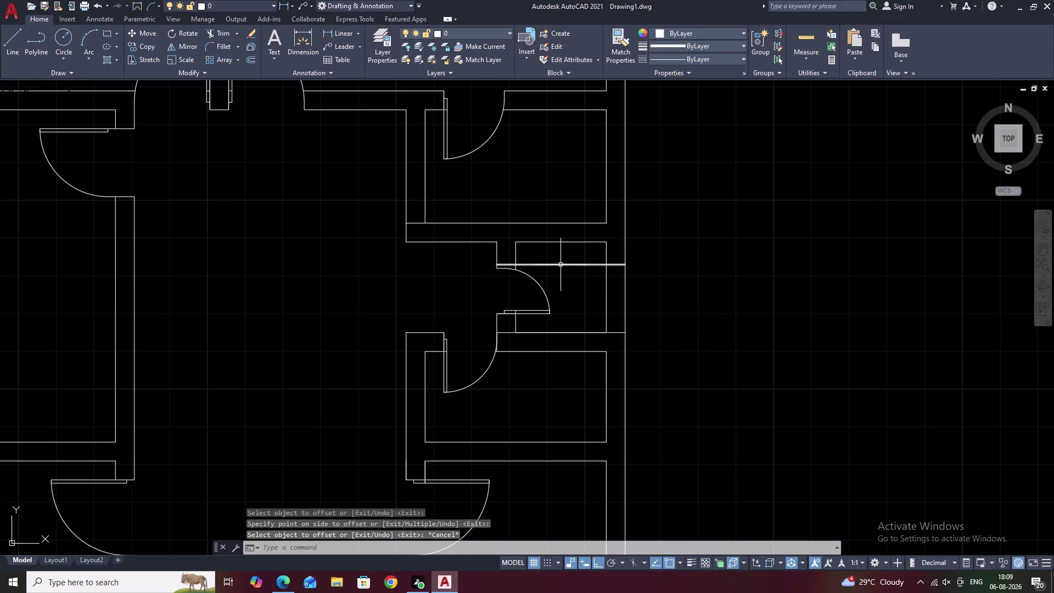
Trim the line pieces crossing the window opening.
text(TR)
key(space)
drag(561, 256, 569, 280)
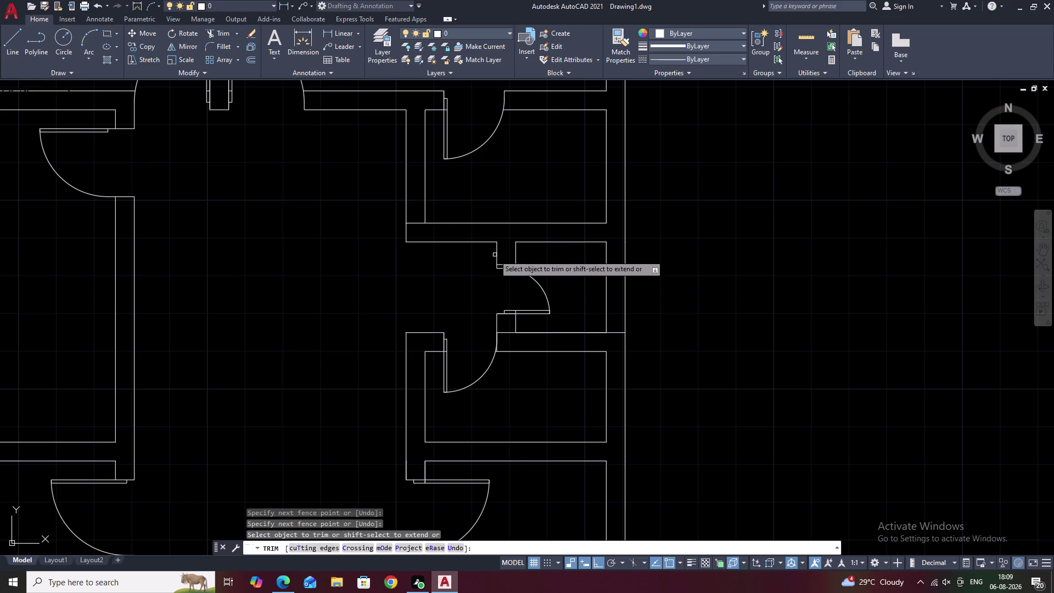
scroll(up, 3)
click(510, 261)
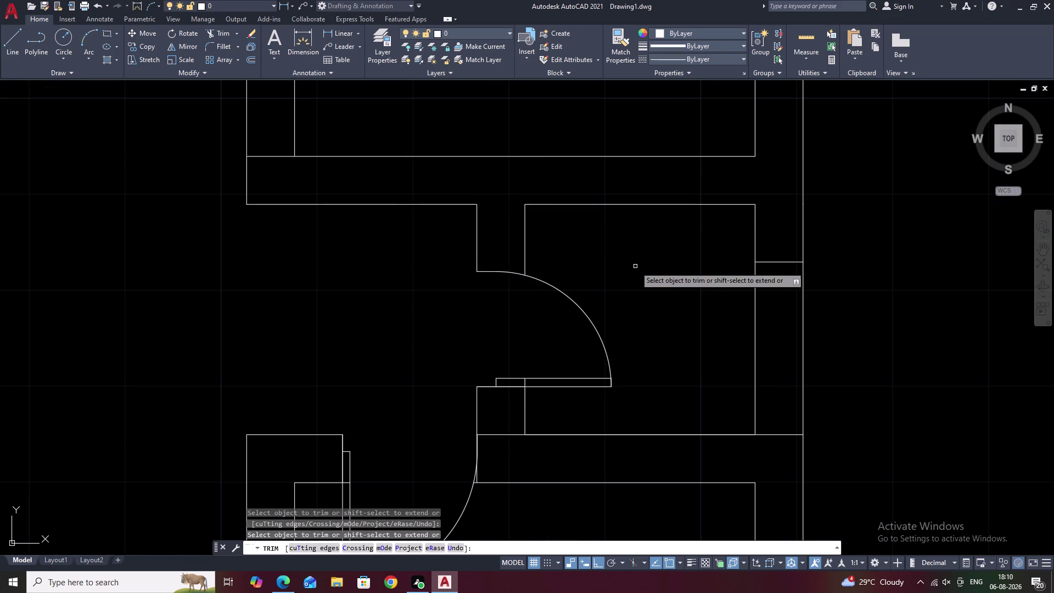
scroll(down, 3)
key(Escape)
text(L)
key(space)
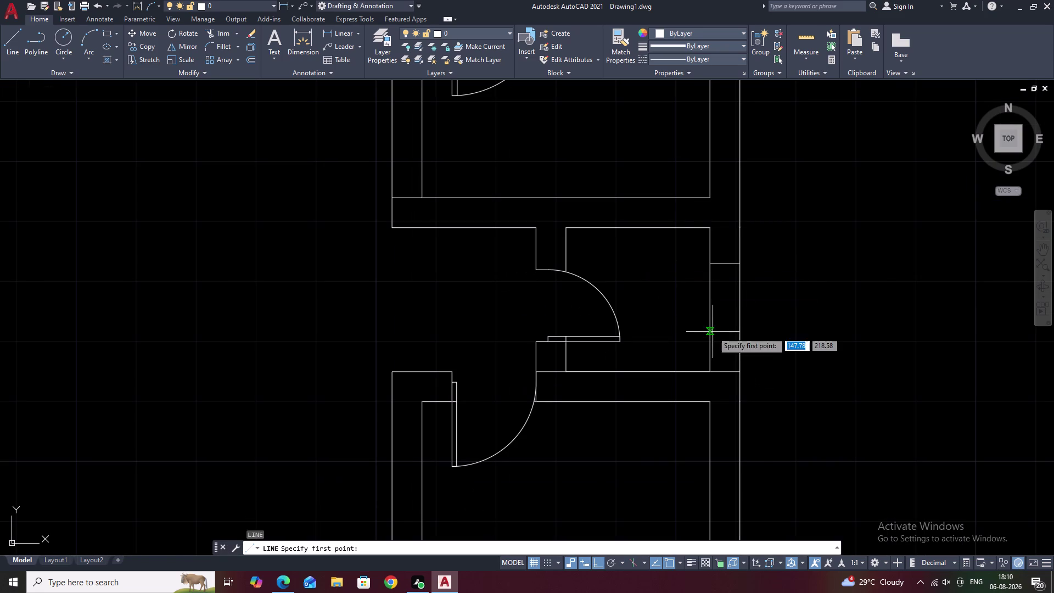
Draw a vertical centre line across the east window, erasing and redrawing it once.
click(726, 371)
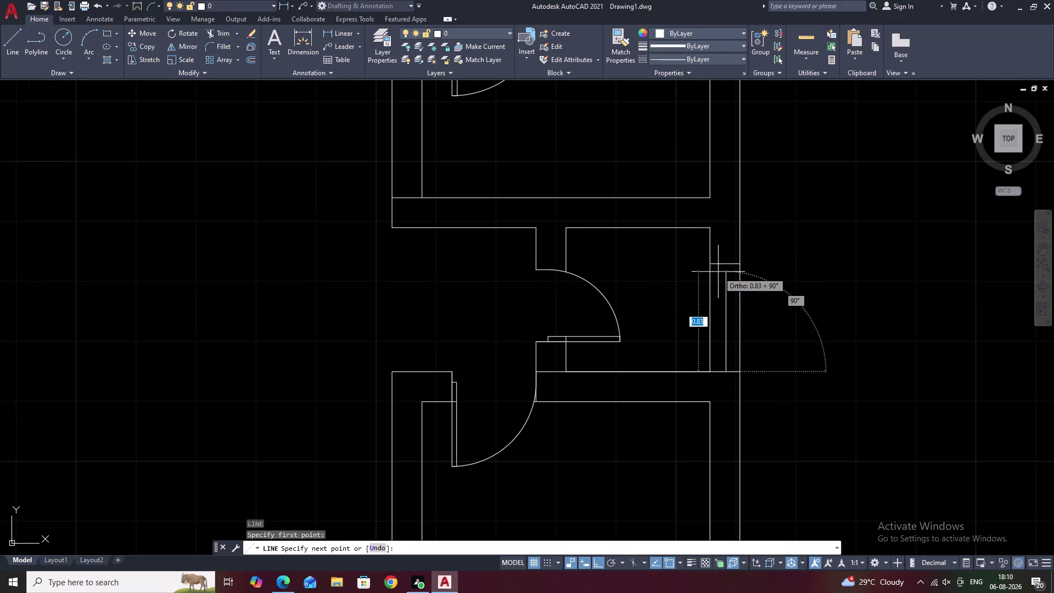
click(723, 264)
key(Escape)
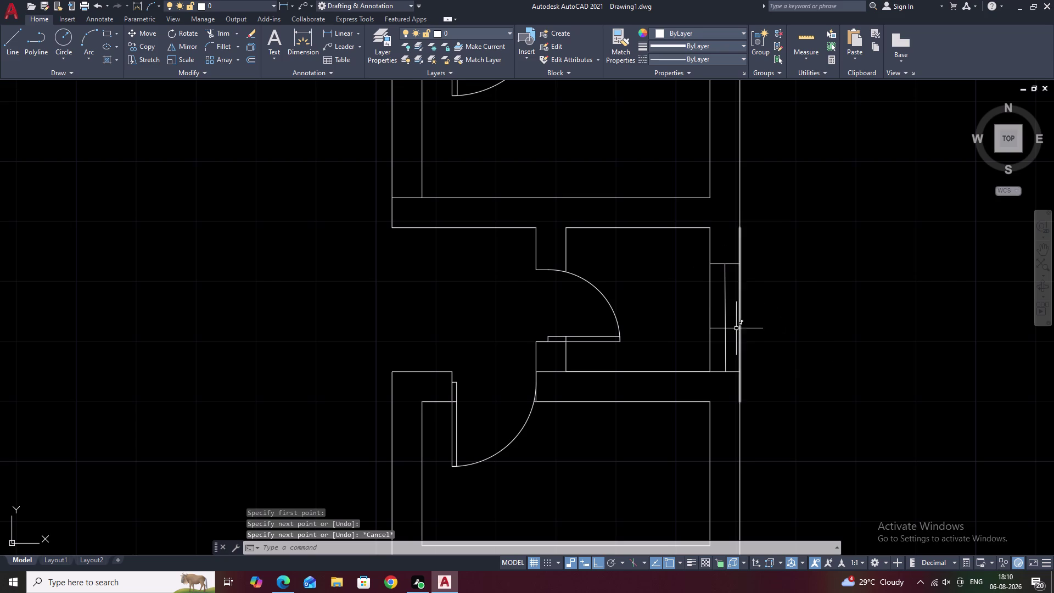
click(726, 325)
text(E)
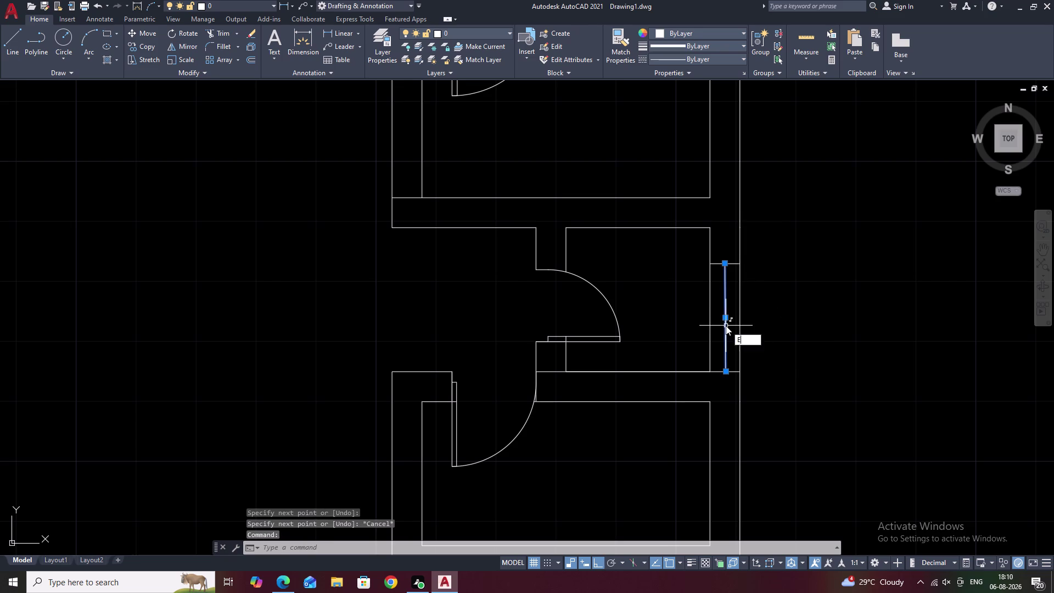
key(space)
text(L)
key(space)
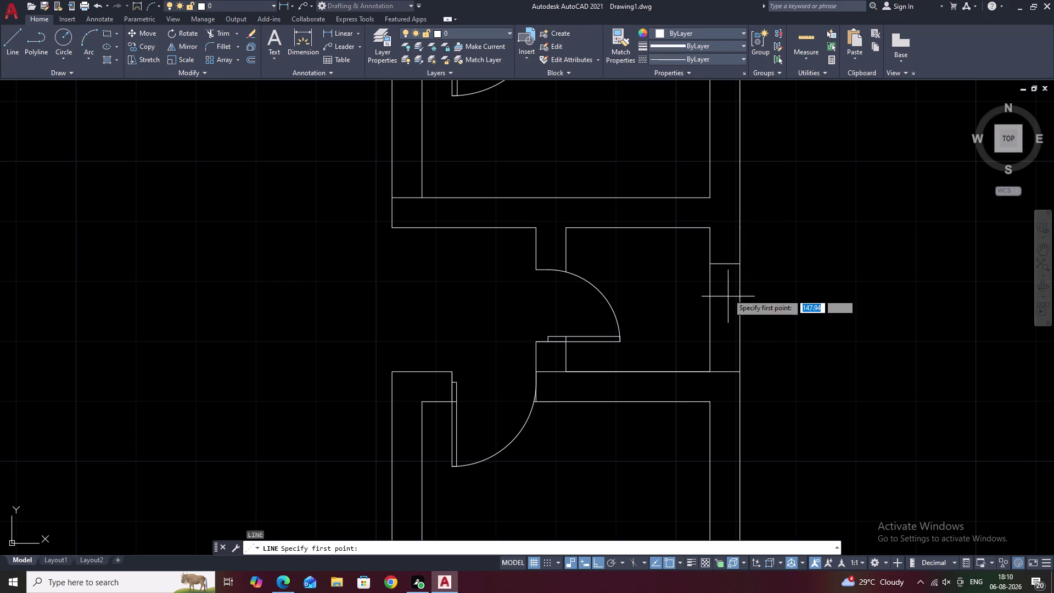
click(724, 264)
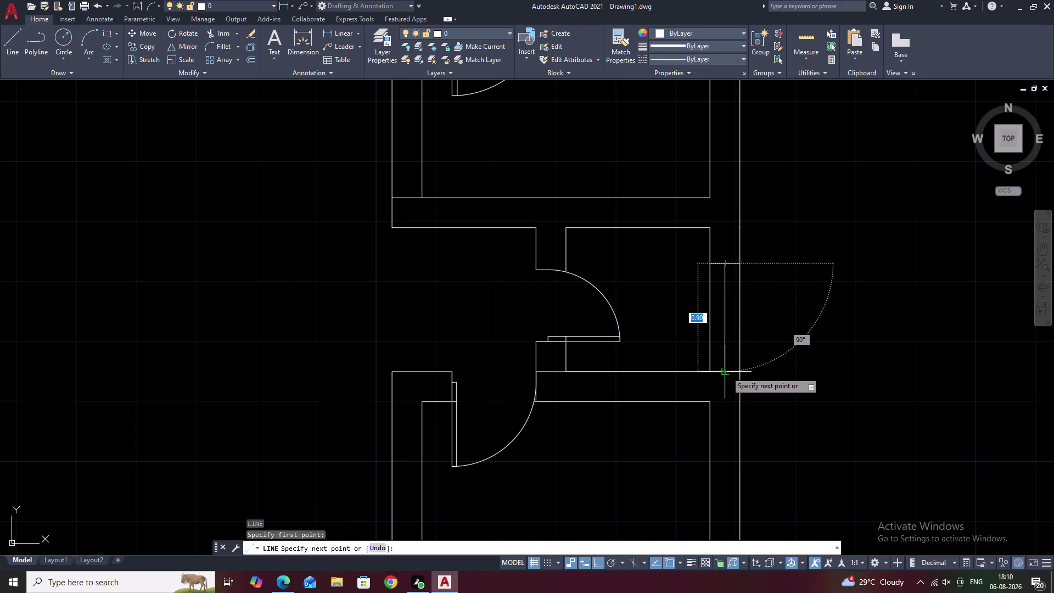
click(727, 372)
key(Escape)
Start a 0.1 offset of the centre line, cancel it, and zoom out.
text(O)
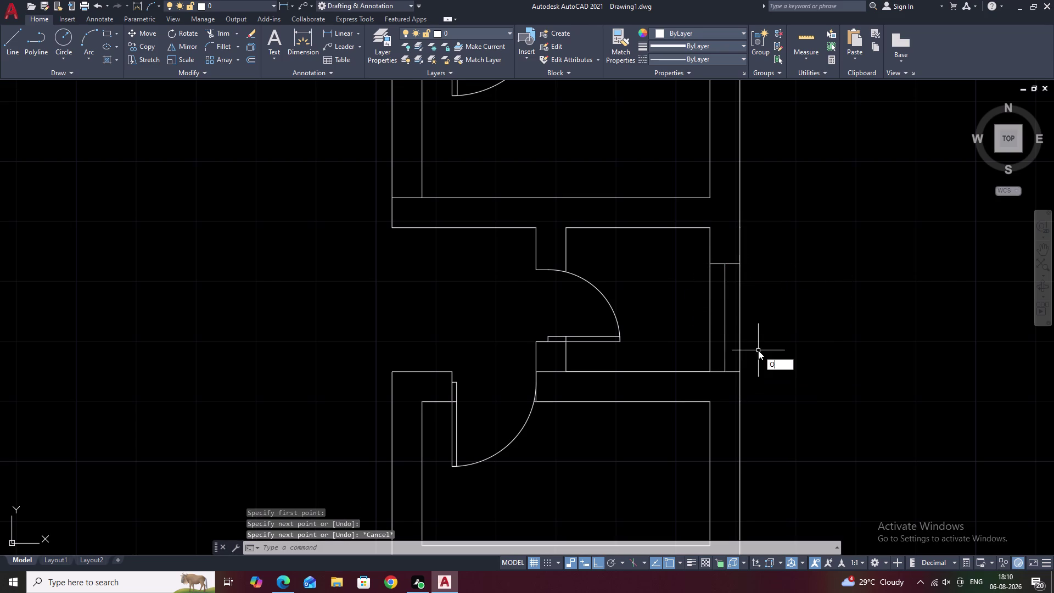
key(space)
key(period)
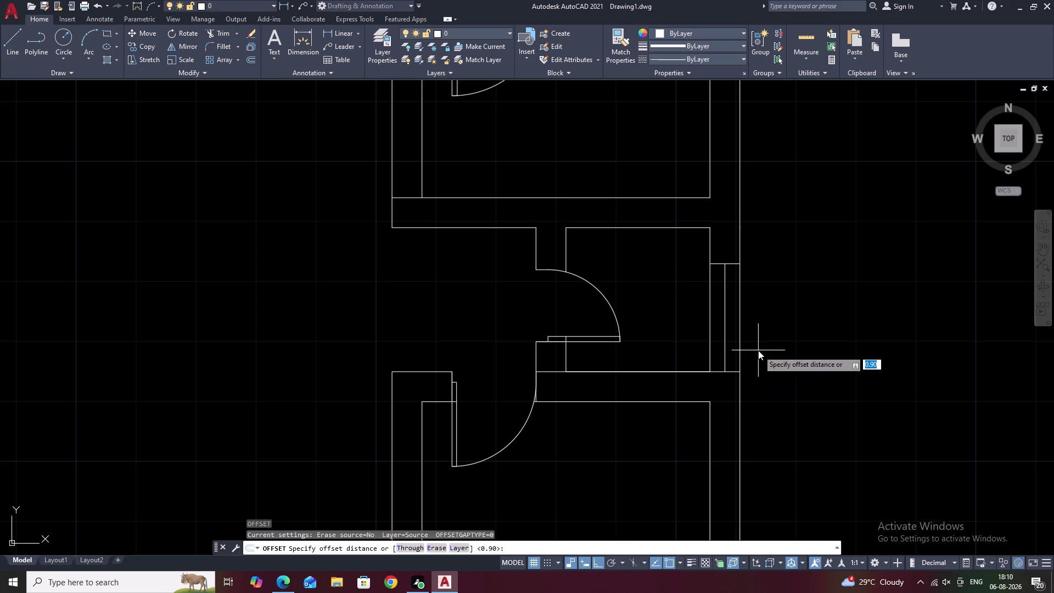
text(1)
key(space)
click(725, 315)
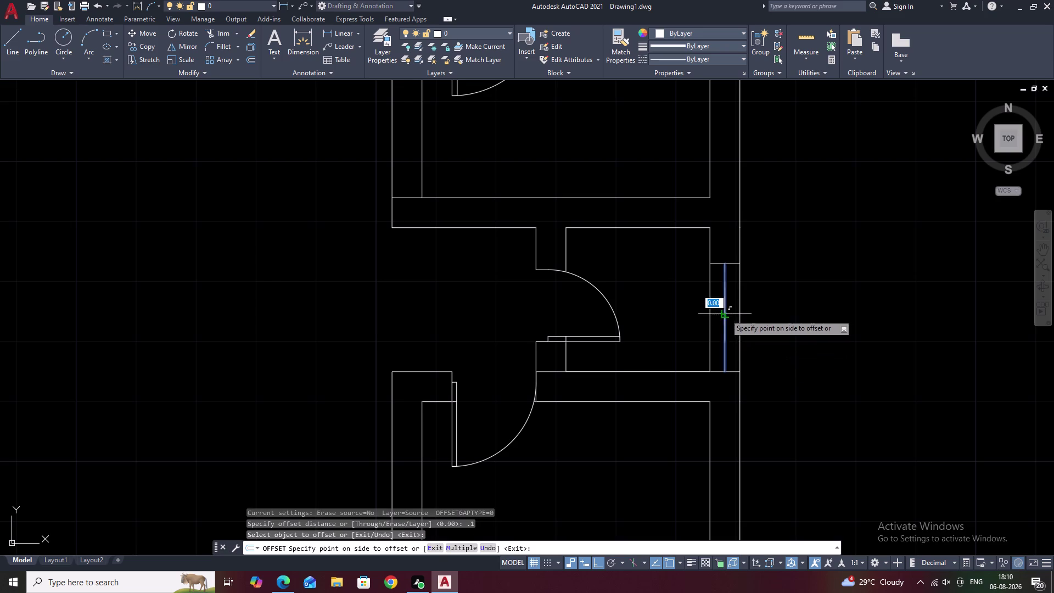
key(Escape)
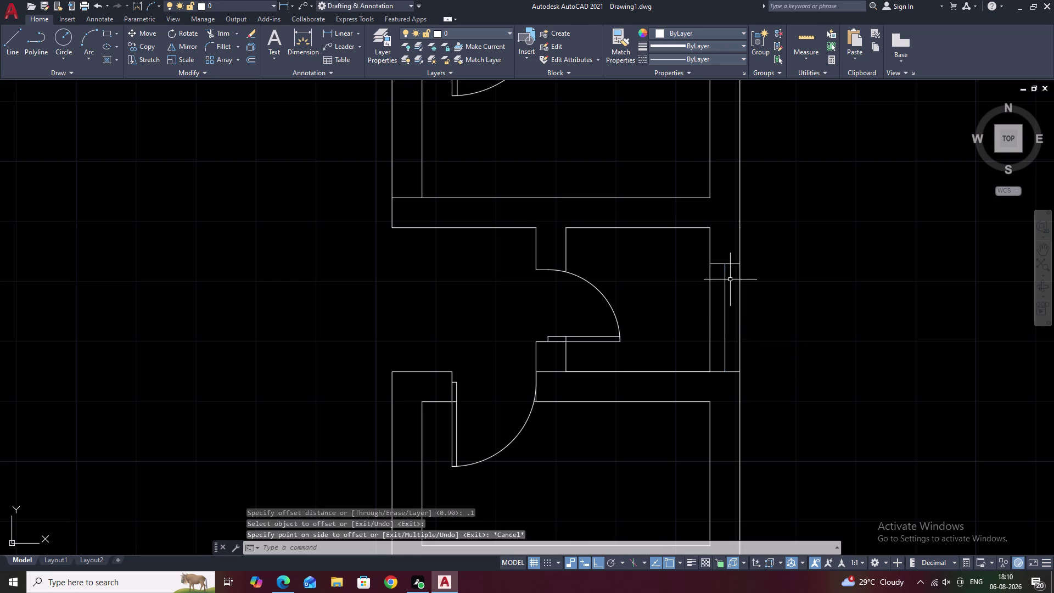
scroll(down, 3)
scroll(down, 3)
middle_drag(774, 270, 717, 352)
scroll(down, 3)
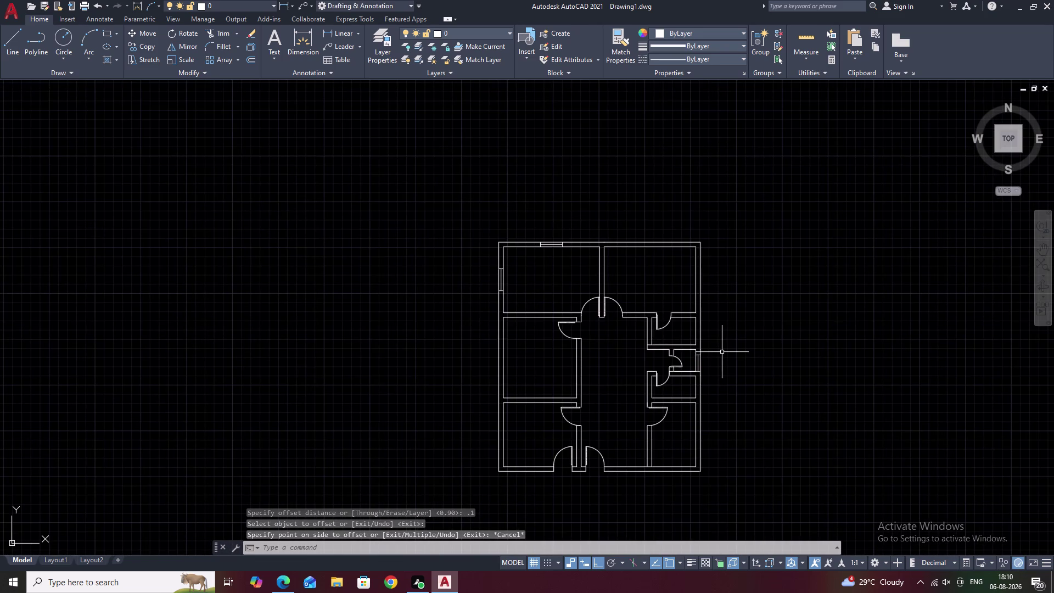
Select the window's middle line, top edge and bottom wall line, then clear the selection.
scroll(up, 3)
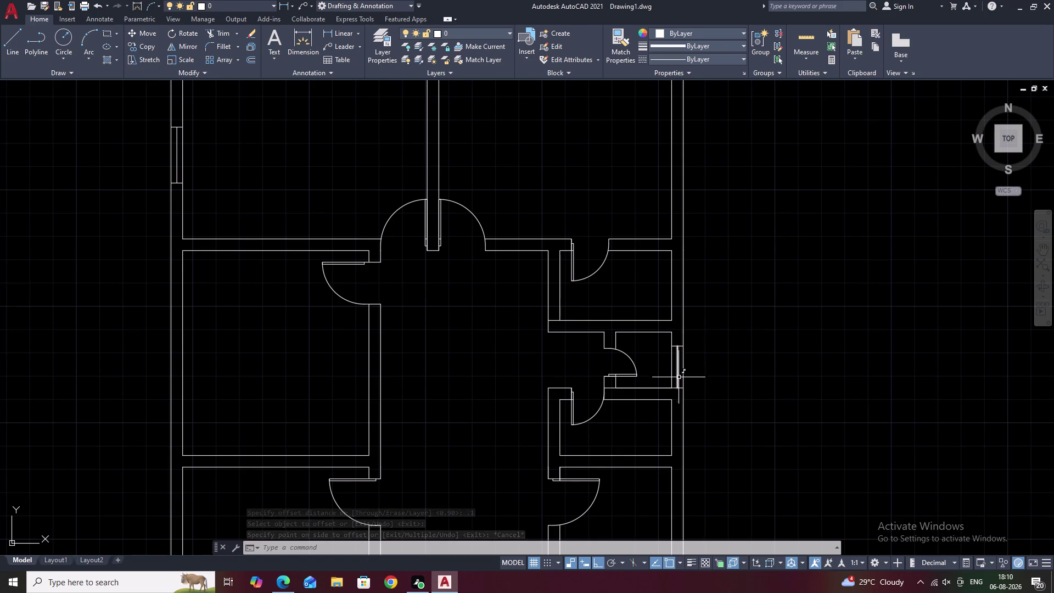
click(678, 379)
scroll(up, 3)
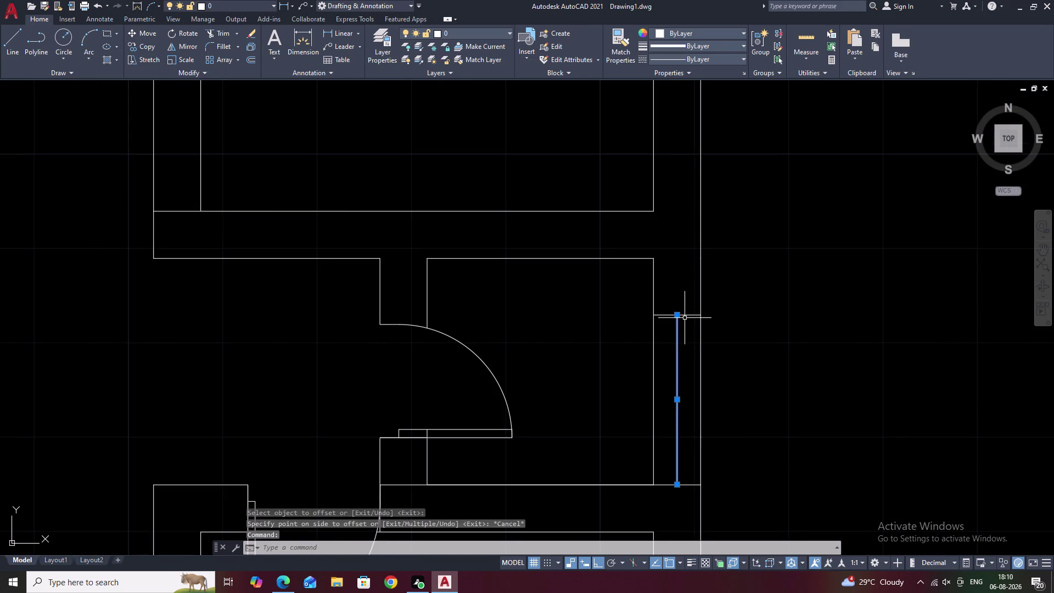
click(686, 315)
click(693, 486)
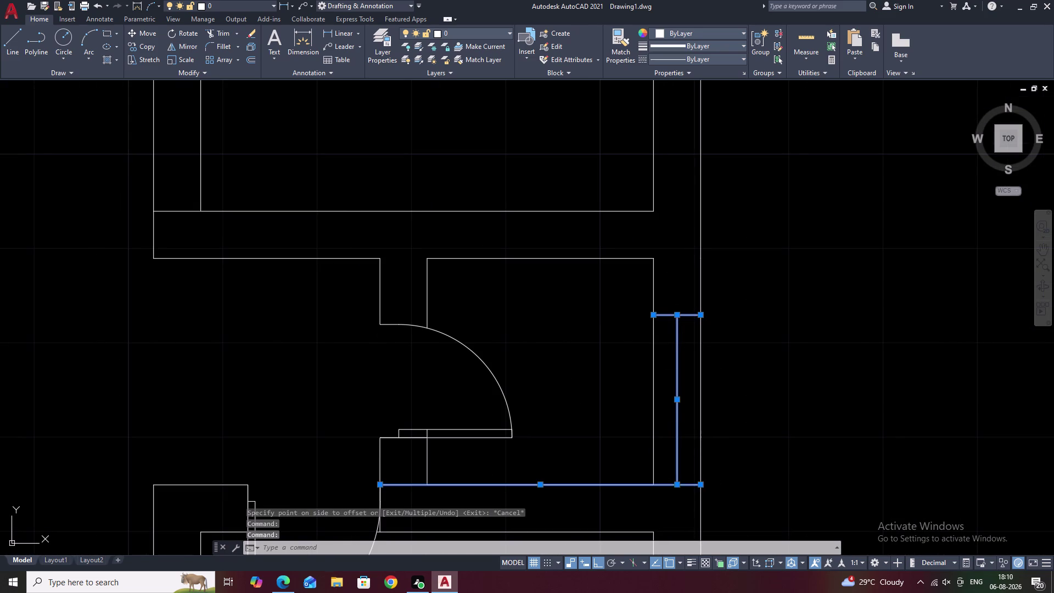
key(Escape)
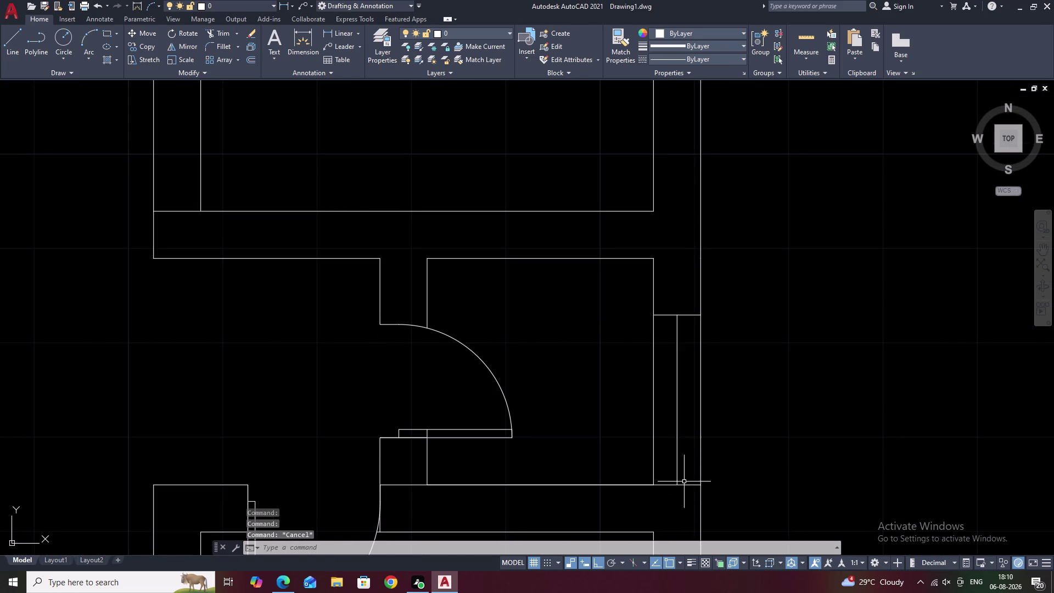
Break the bottom wall line at the window's left edge and select the split pieces.
text(B)
text(R)
click(685, 536)
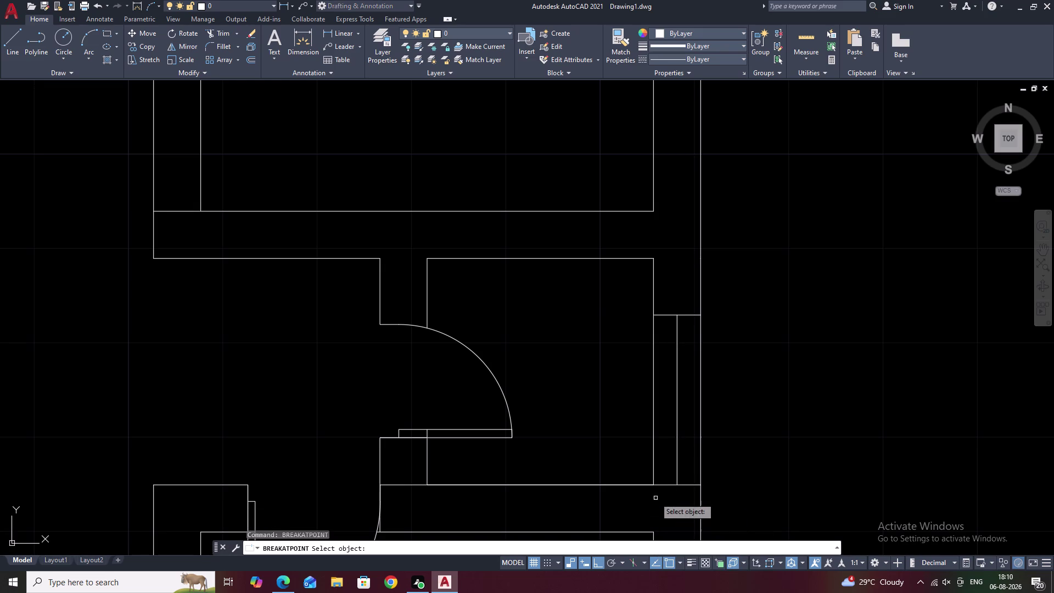
click(668, 484)
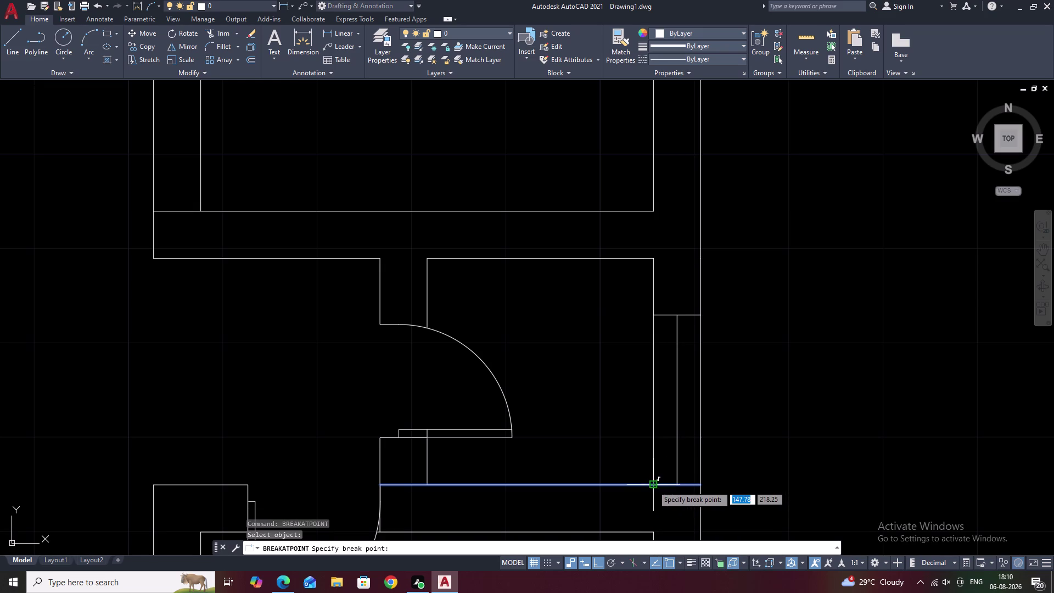
click(653, 486)
key(Escape)
click(690, 483)
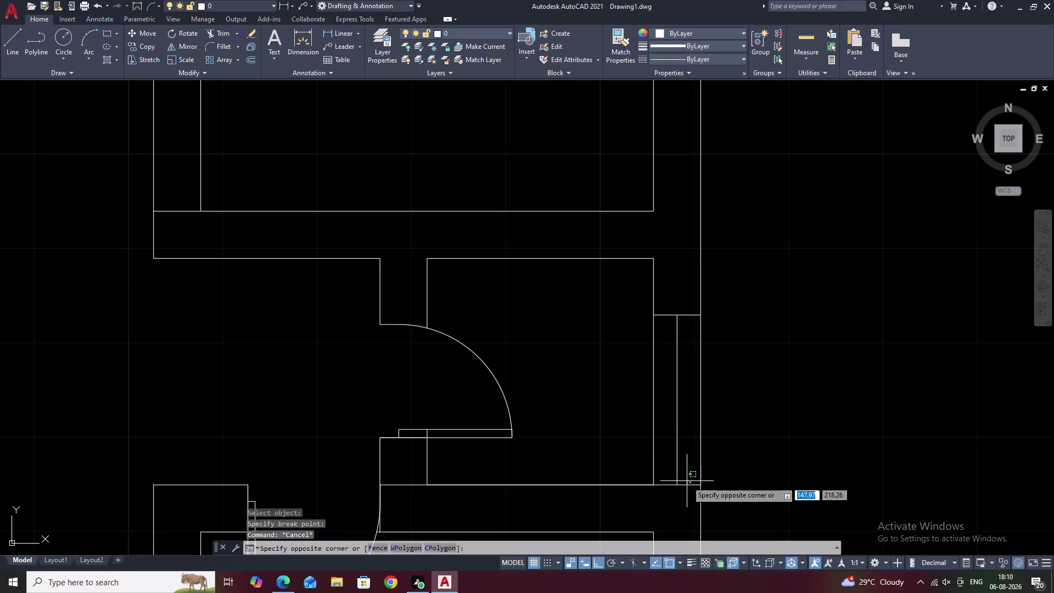
click(683, 486)
click(679, 448)
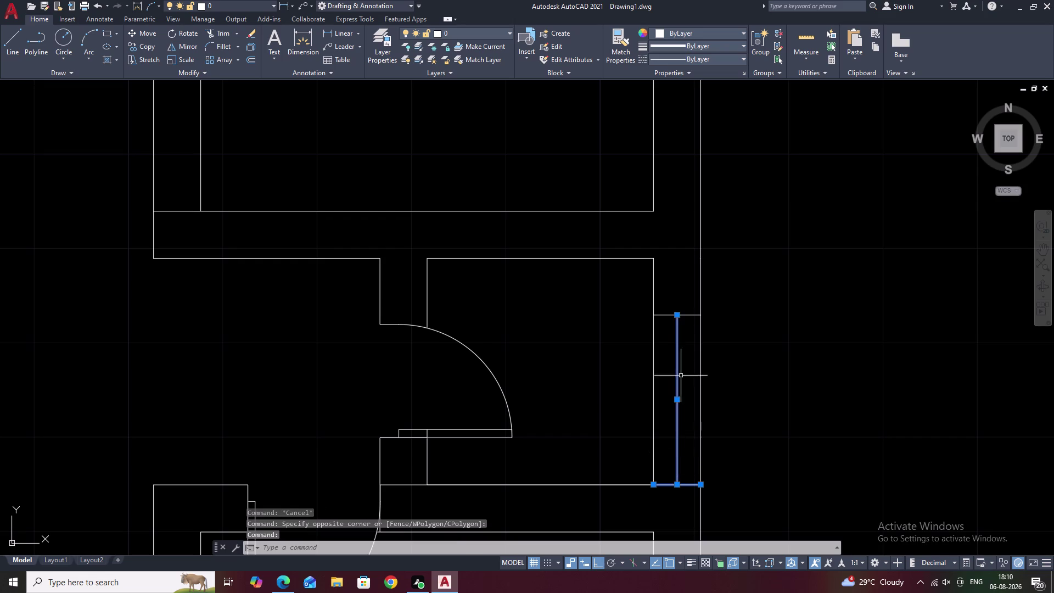